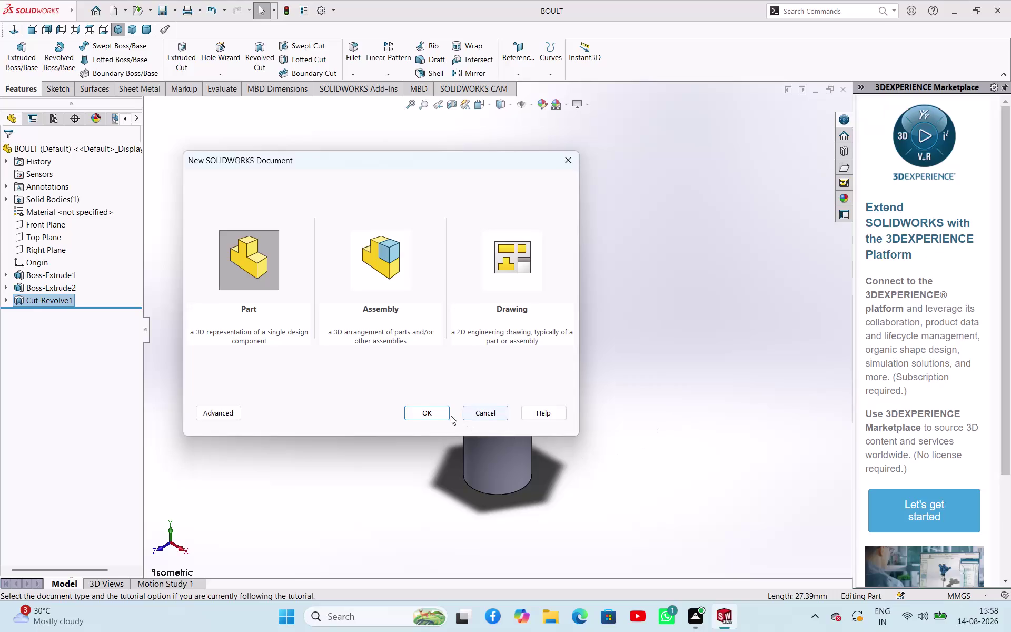
Create a new Part document and pick the Top Plane to sketch on.
click(446, 416)
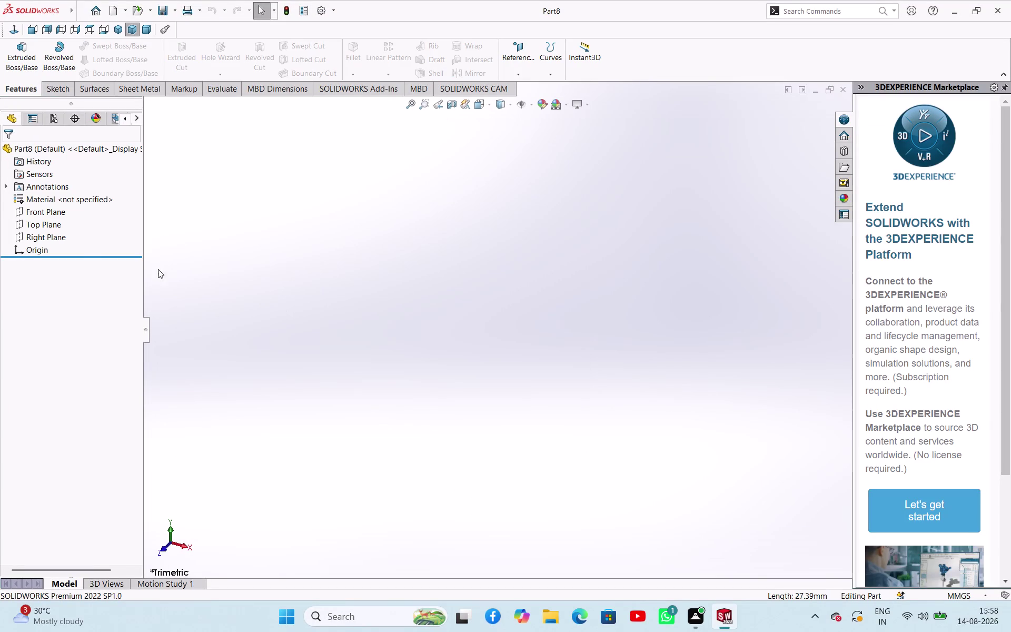
click(51, 227)
Sketch a six-sided polygon on the Top Plane centred on the origin.
click(62, 211)
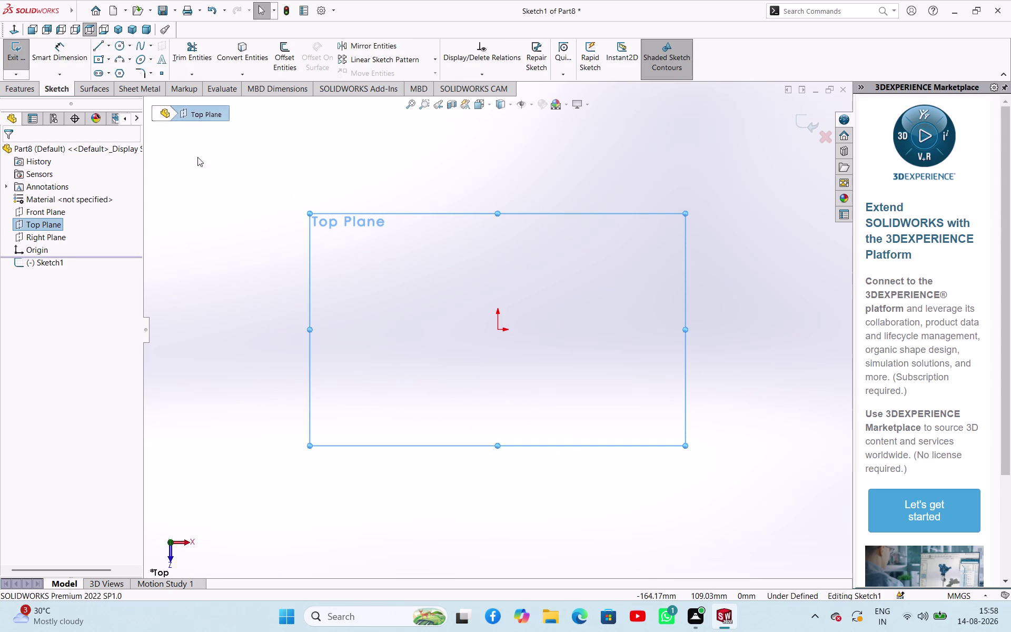
click(121, 74)
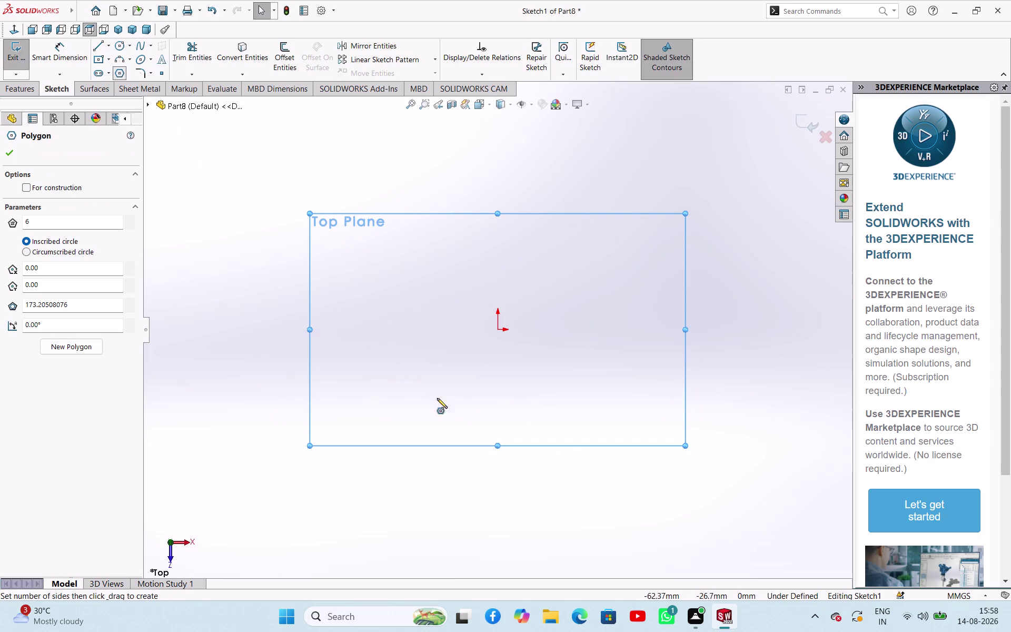
click(497, 331)
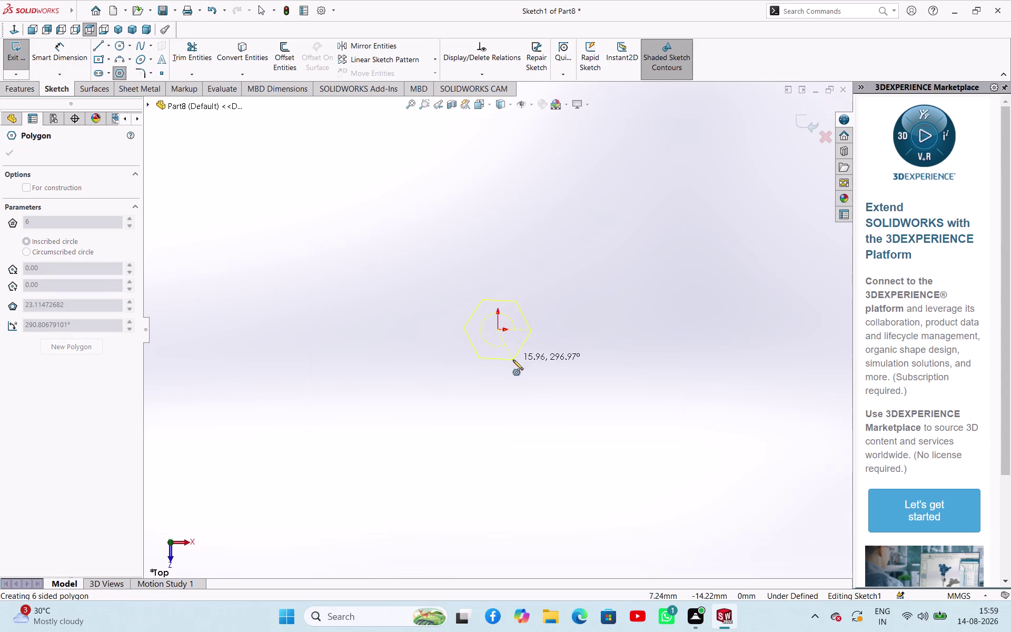
click(543, 328)
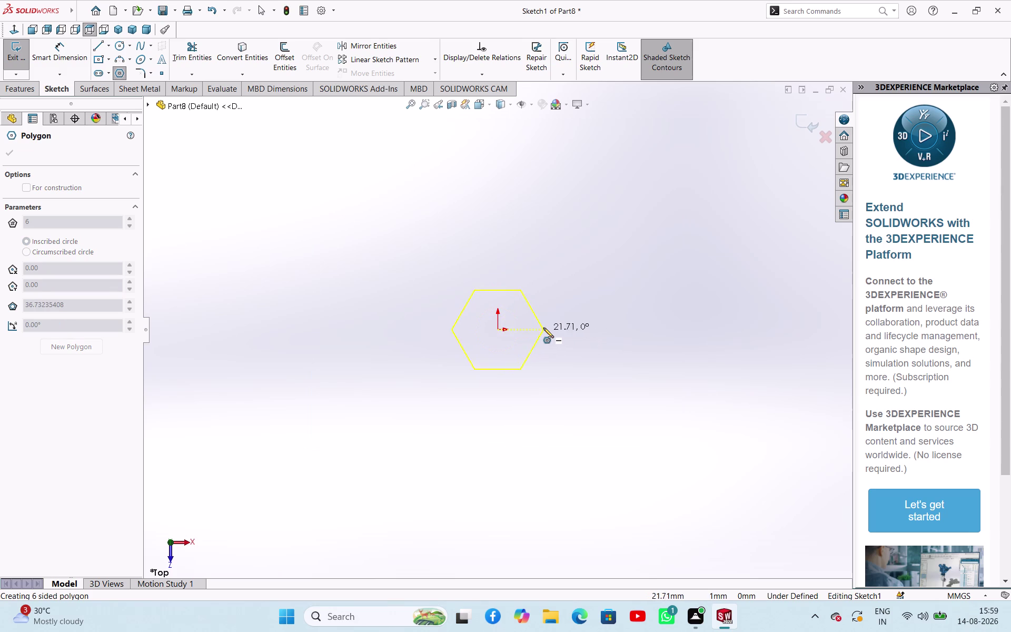
right_click(403, 347)
click(405, 353)
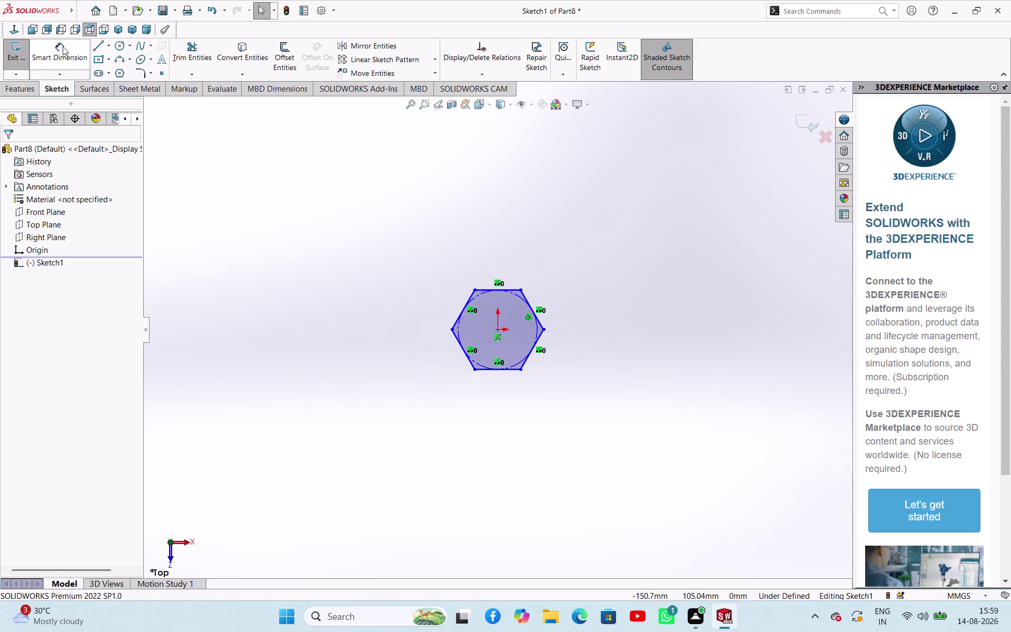
Dimension the hexagon 10 mm corner to corner and exit the sketch.
click(67, 53)
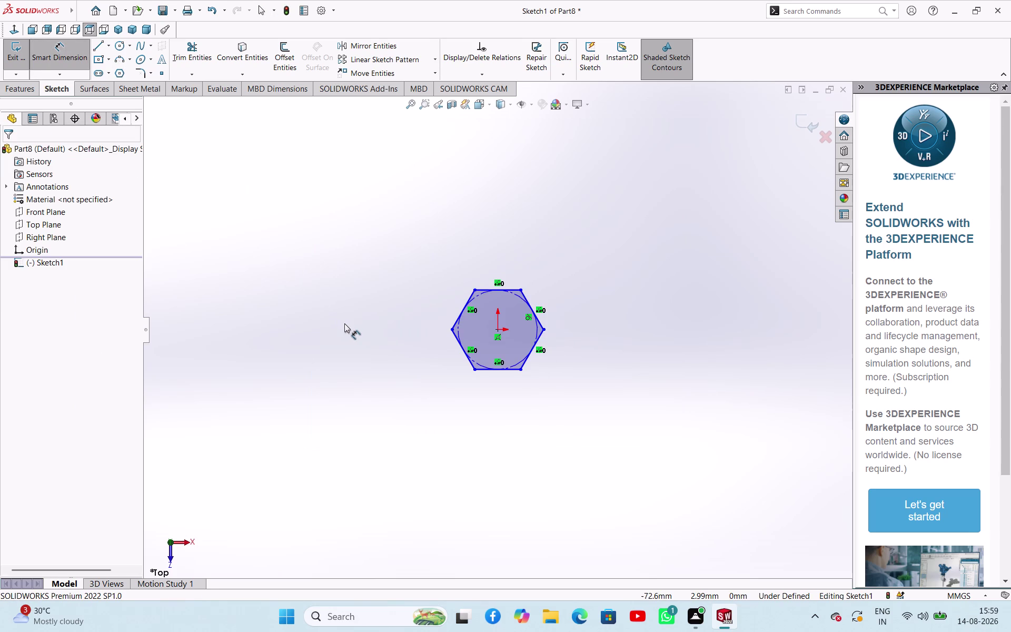
scroll(down, 3)
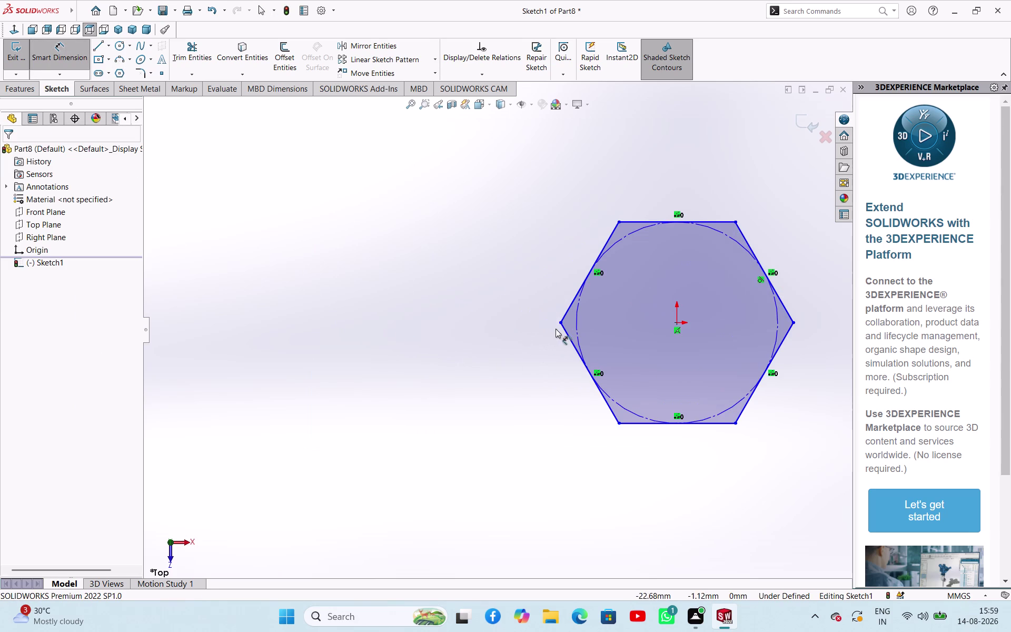
click(560, 325)
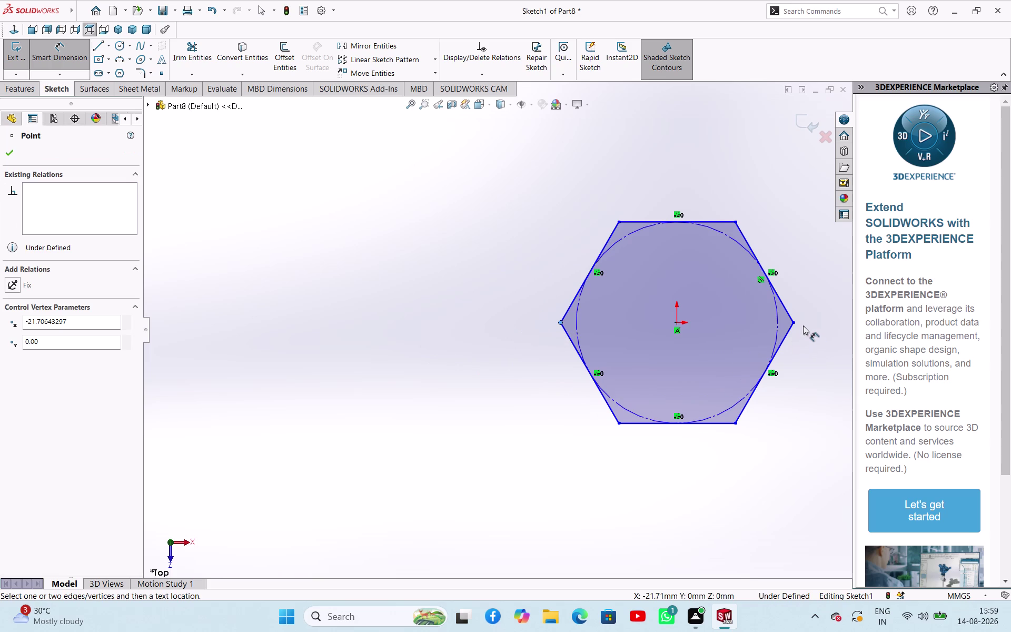
click(795, 322)
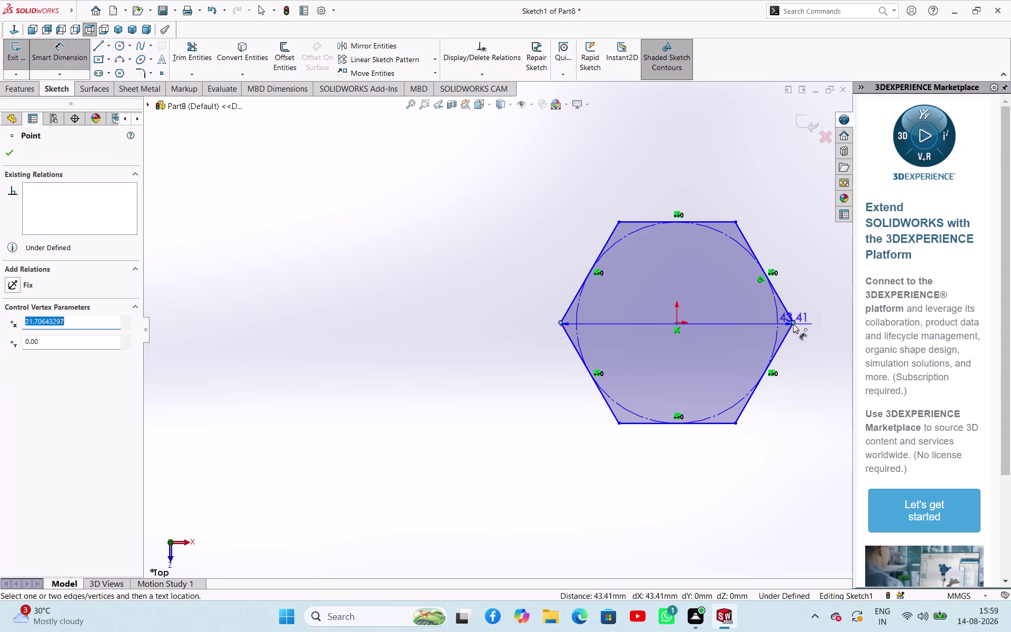
click(494, 215)
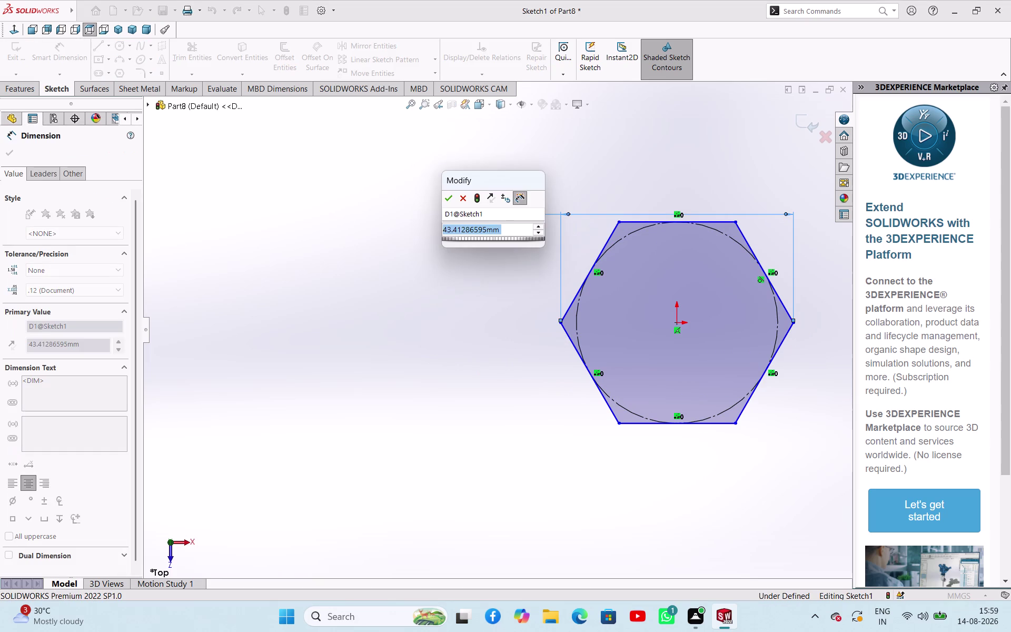
text(10)
key(Return)
scroll(up, 3)
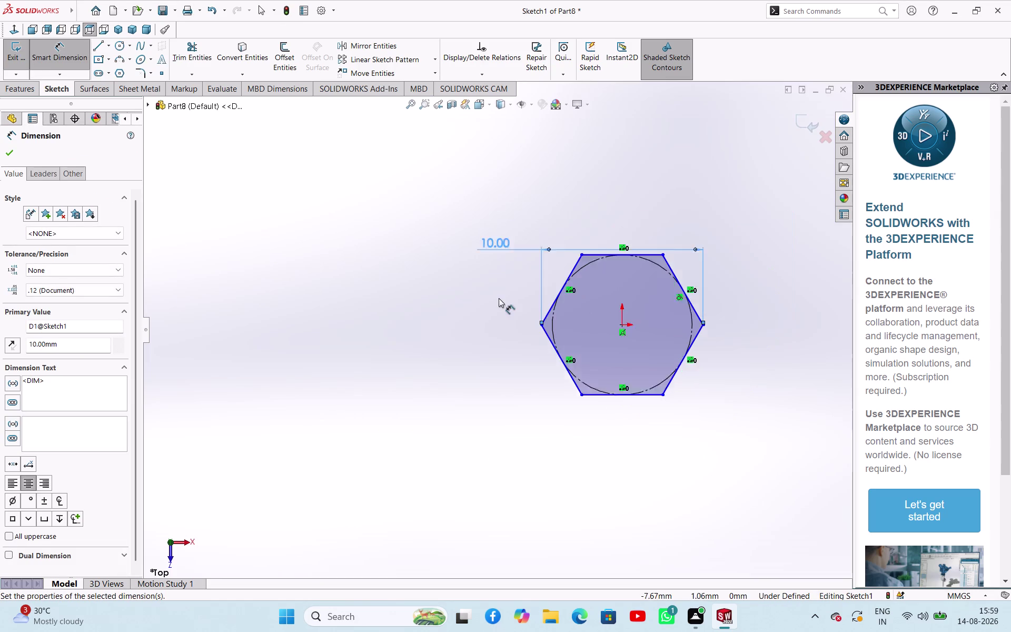
scroll(up, 3)
click(7, 148)
click(346, 251)
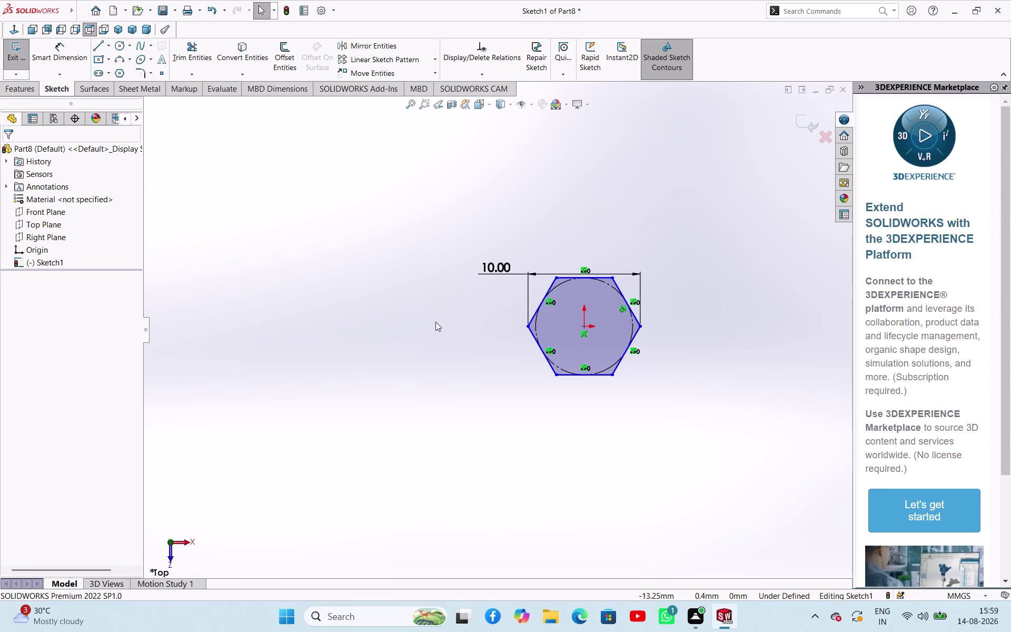
middle_drag(435, 321, 553, 251)
click(20, 53)
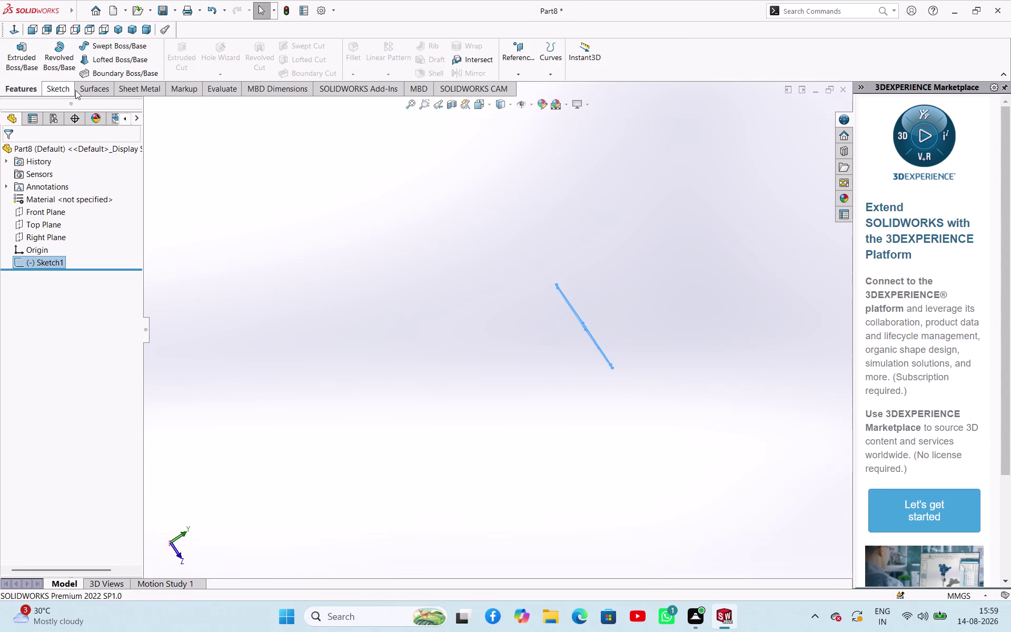
Extrude the hexagon 5 mm in the reversed direction and view it isometrically.
click(32, 53)
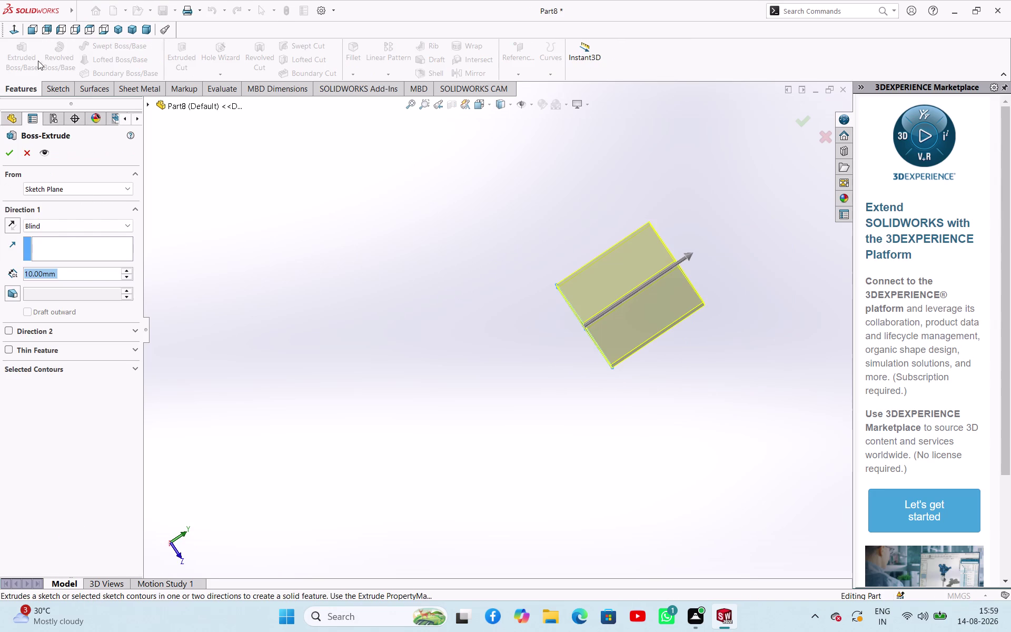
click(10, 227)
click(58, 273)
click(58, 273)
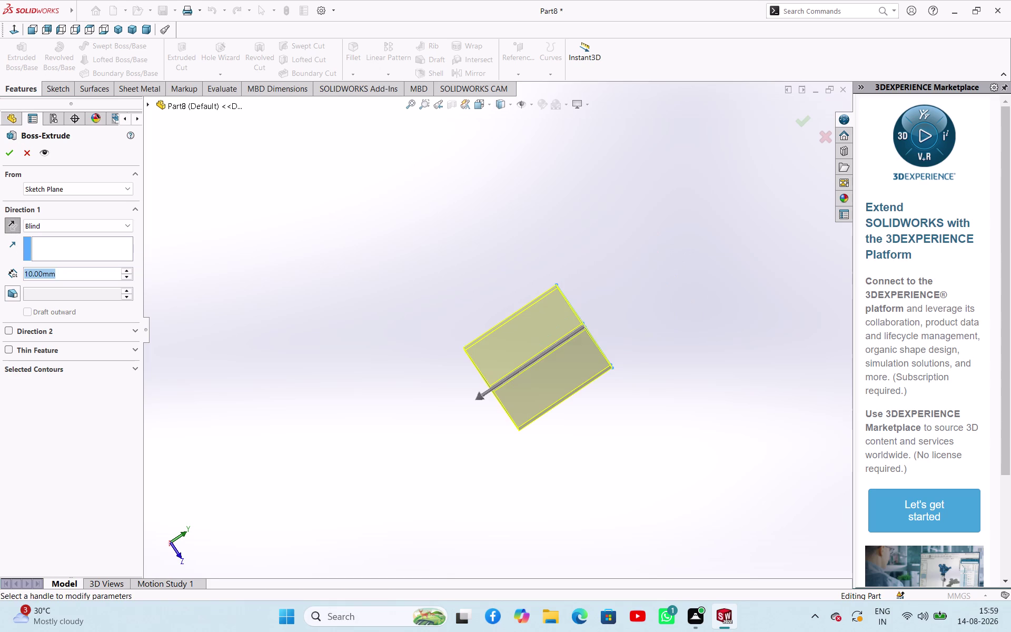
key(5)
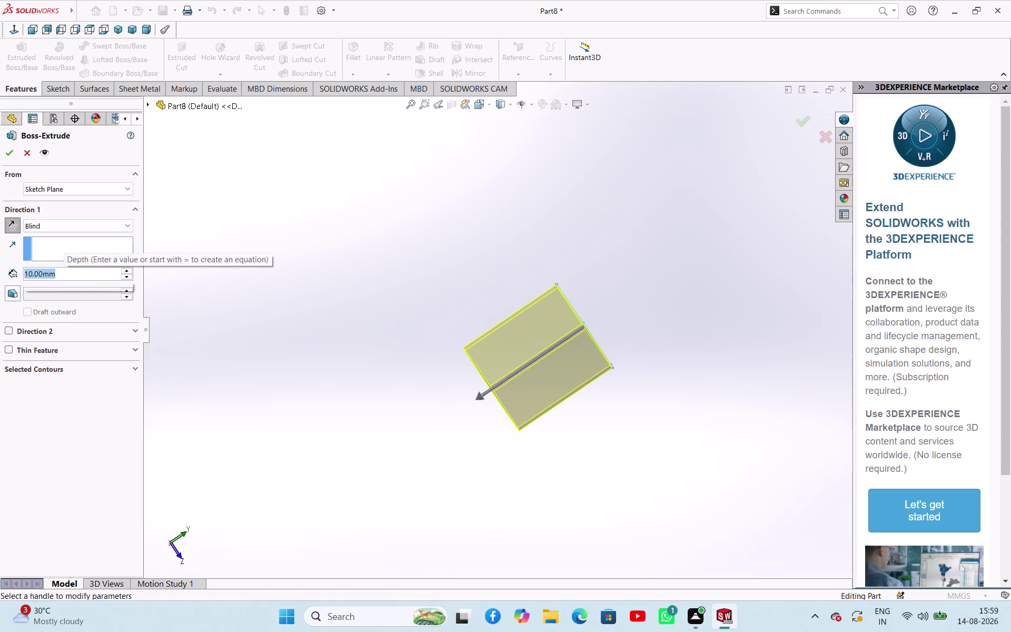
key(Return)
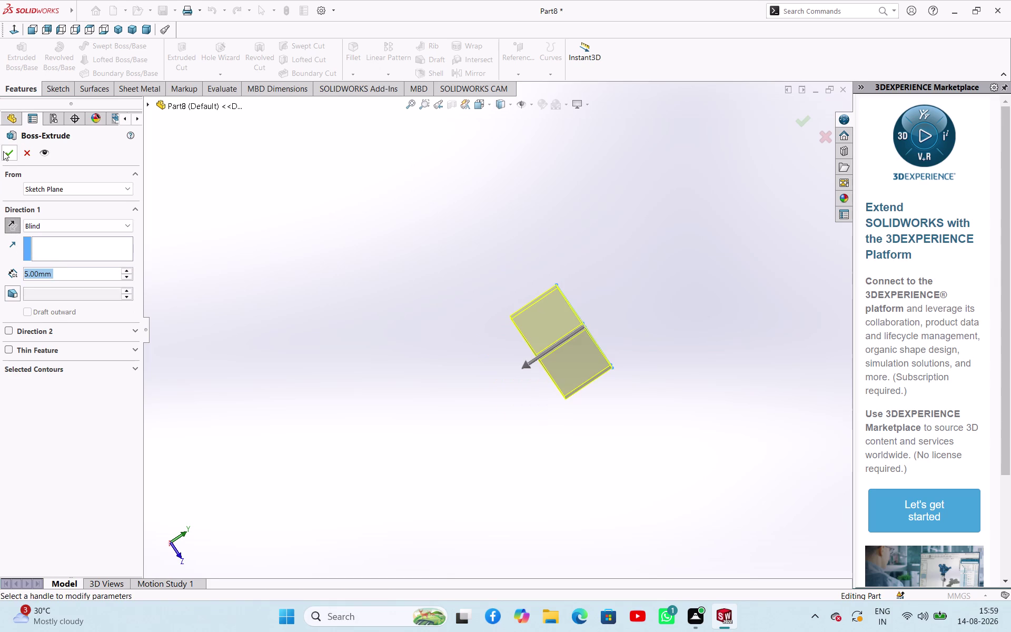
click(3, 151)
click(371, 297)
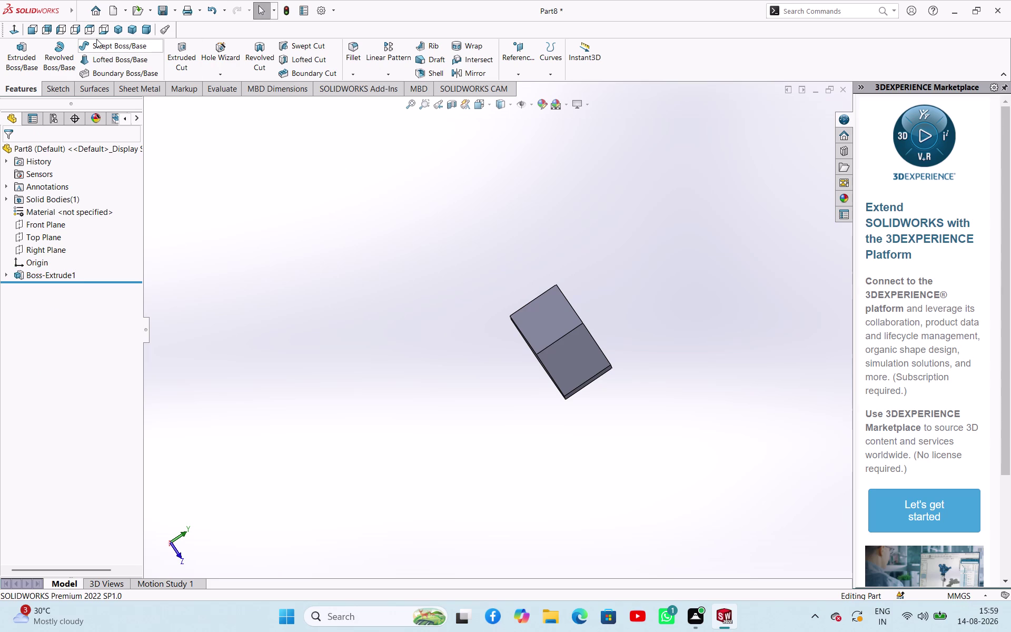
click(119, 31)
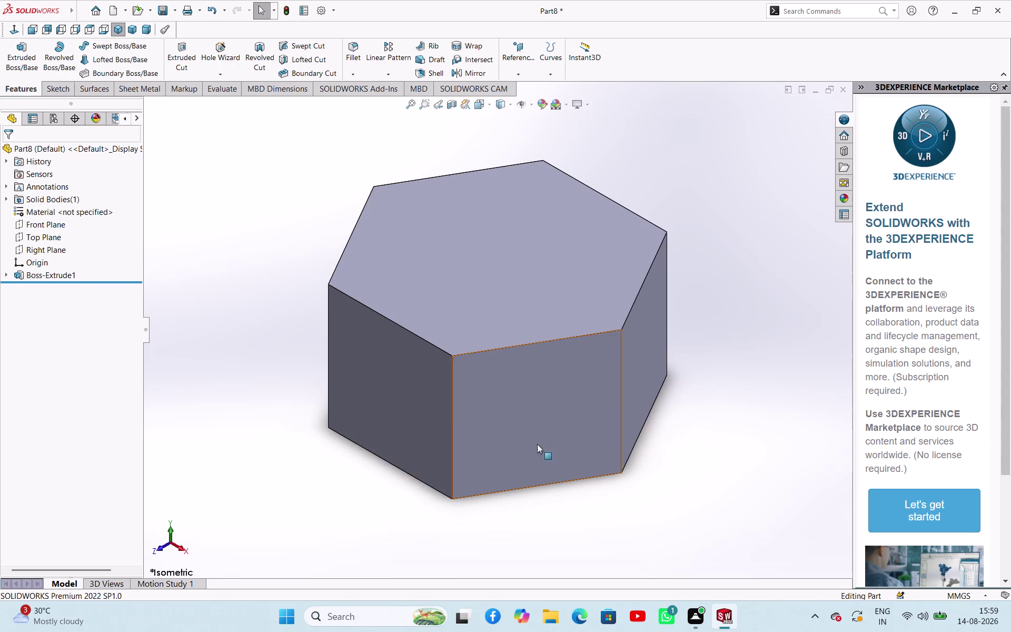
scroll(down, 3)
scroll(up, 3)
Sketch a circle centred on the origin on the block's bottom face.
middle_drag(650, 485, 656, 361)
click(530, 328)
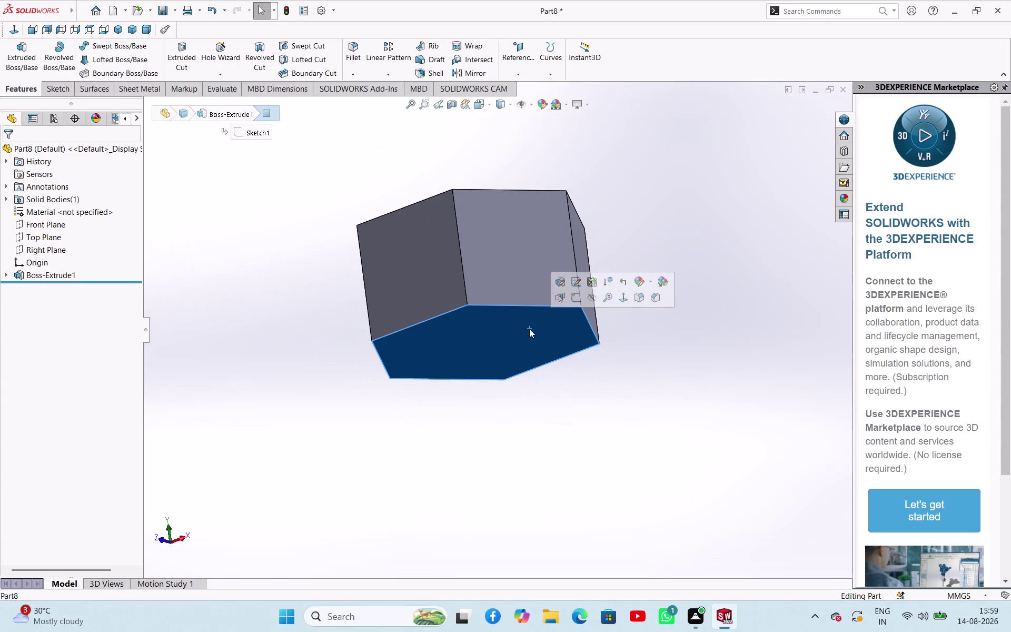
click(573, 298)
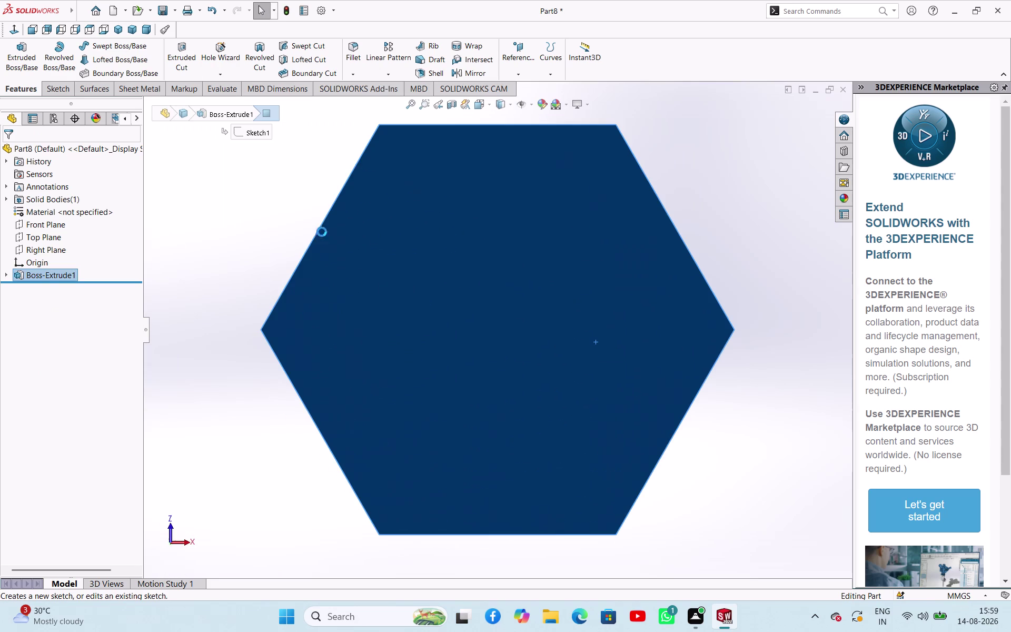
click(192, 246)
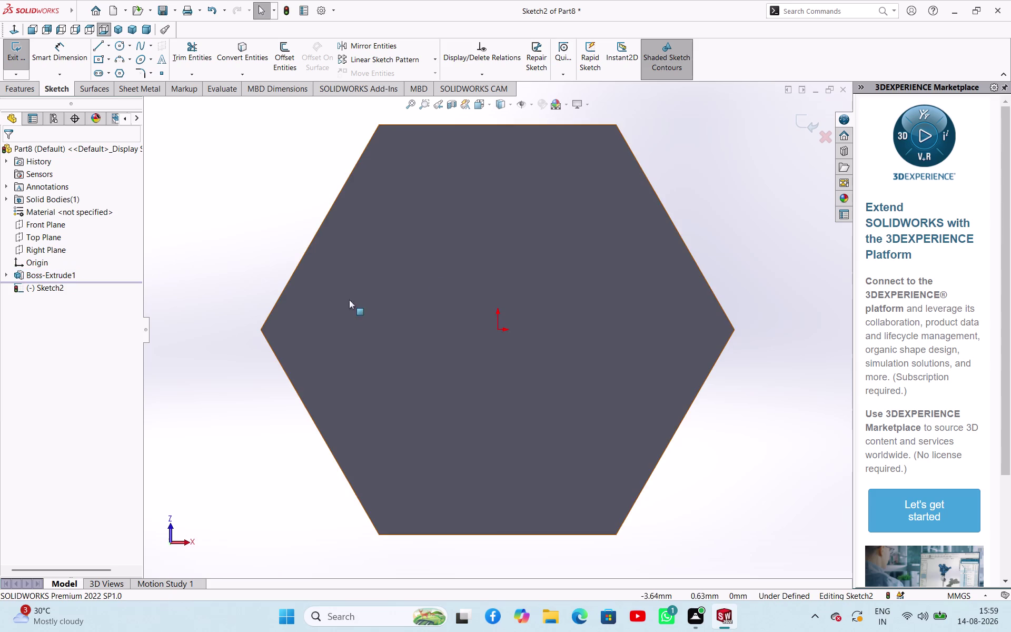
click(123, 48)
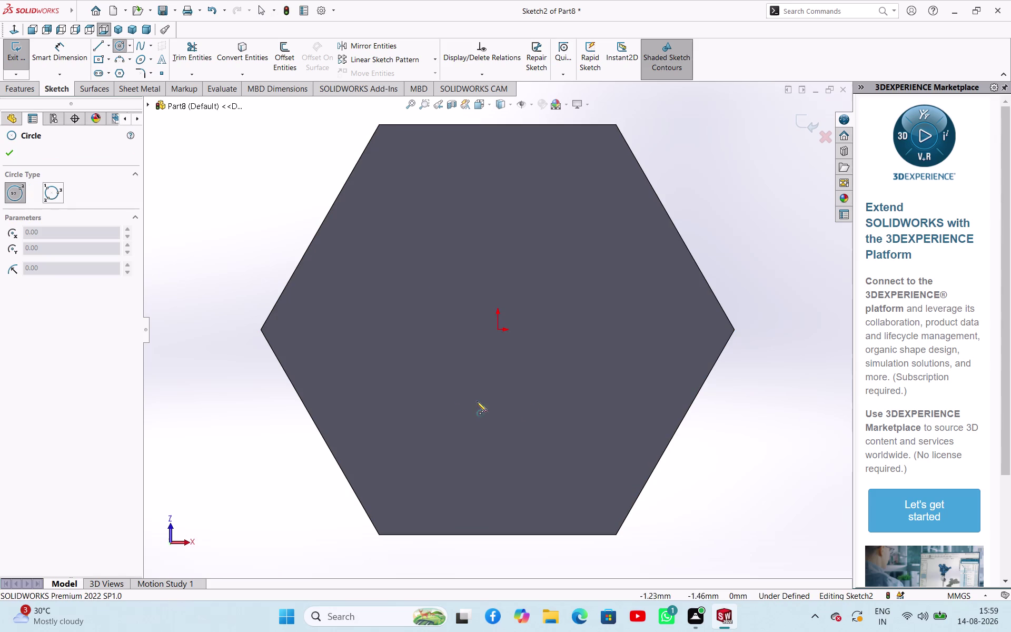
click(498, 328)
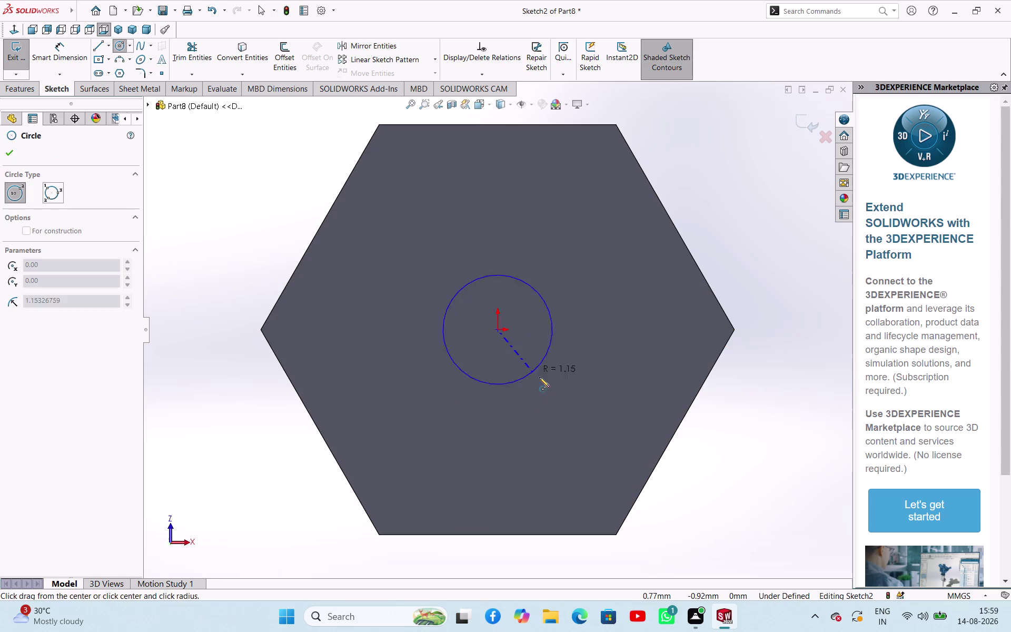
click(586, 404)
right_click(262, 205)
click(272, 215)
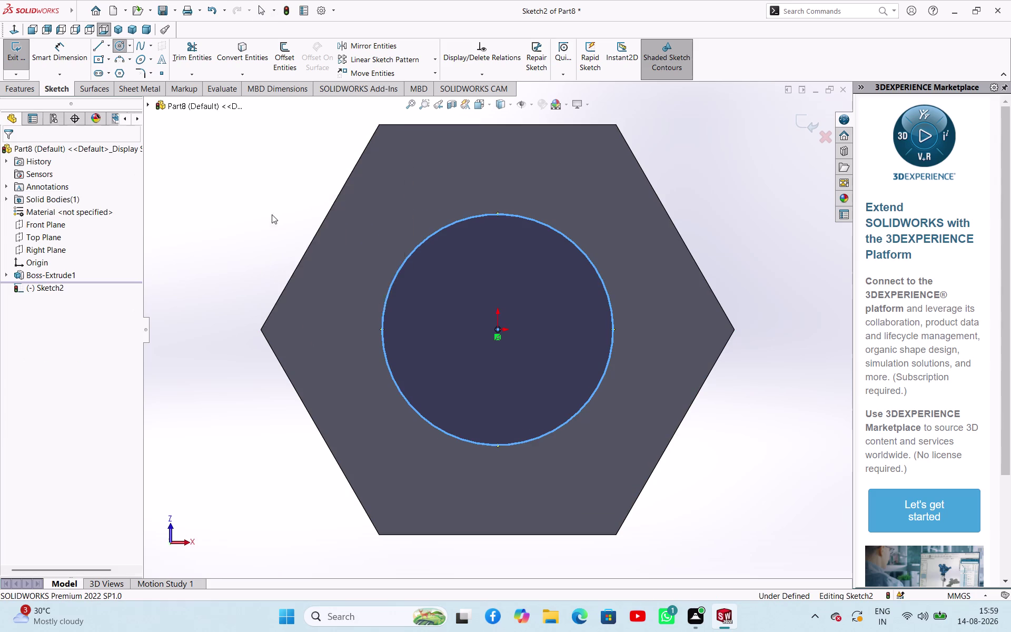
Dimension the circle to 4 mm diameter and exit the sketch.
right_drag(275, 206, 298, 157)
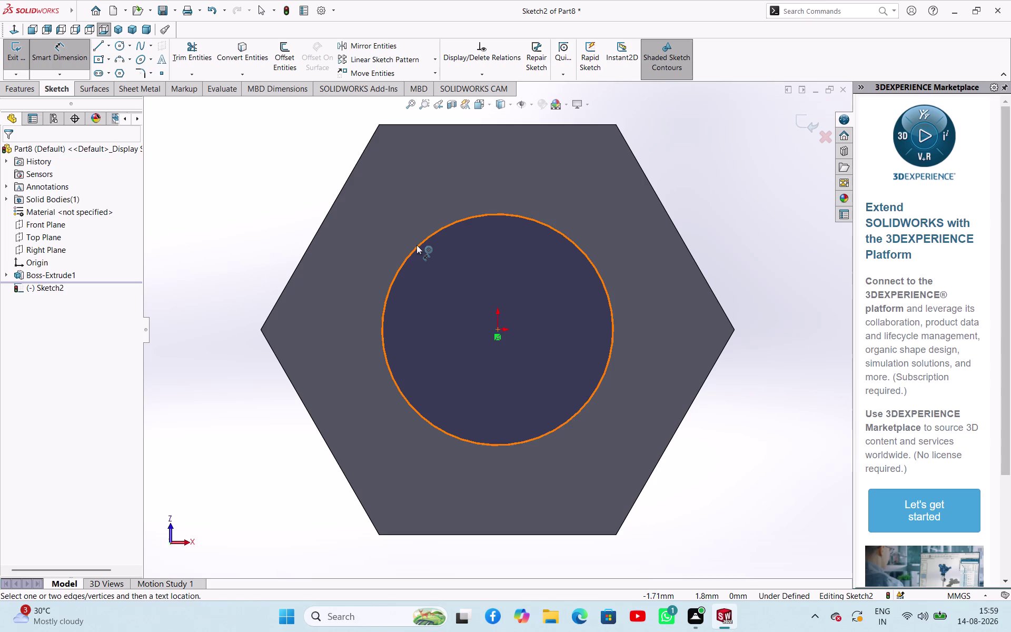
click(417, 245)
click(256, 184)
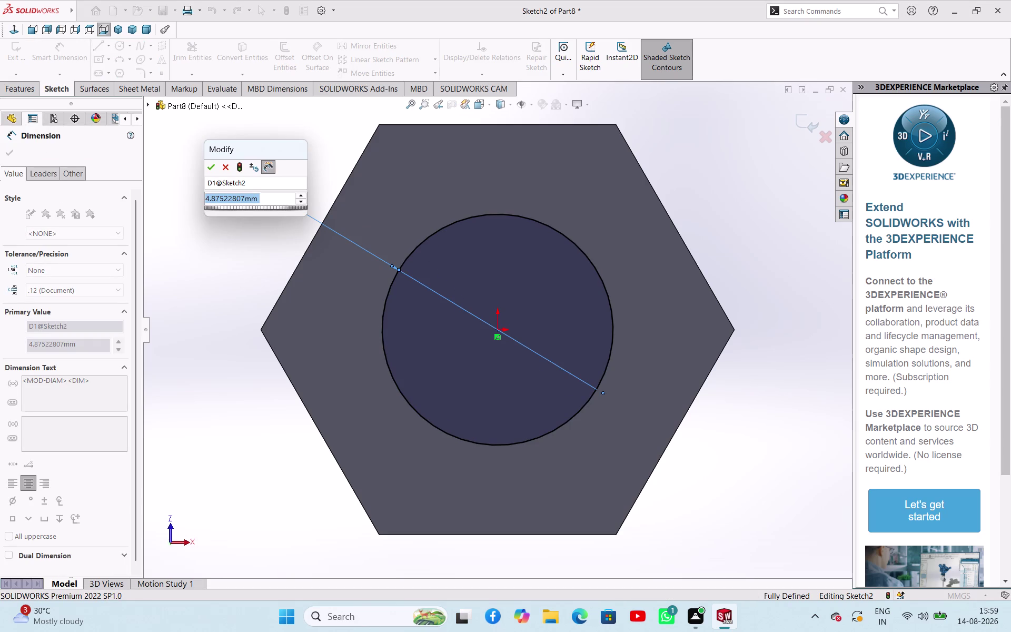
key(4)
key(Return)
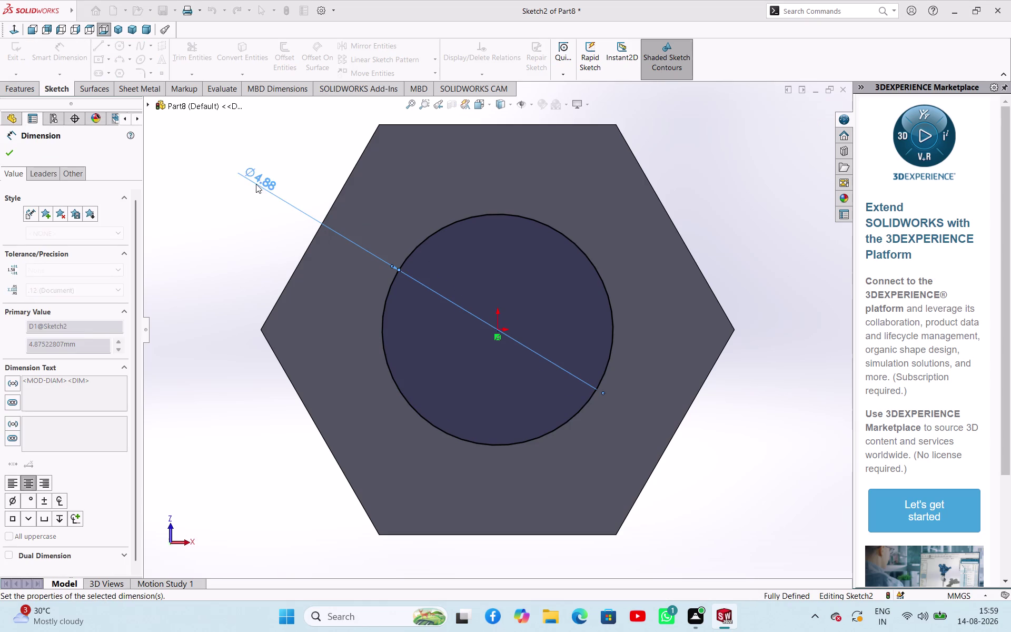
right_click(256, 230)
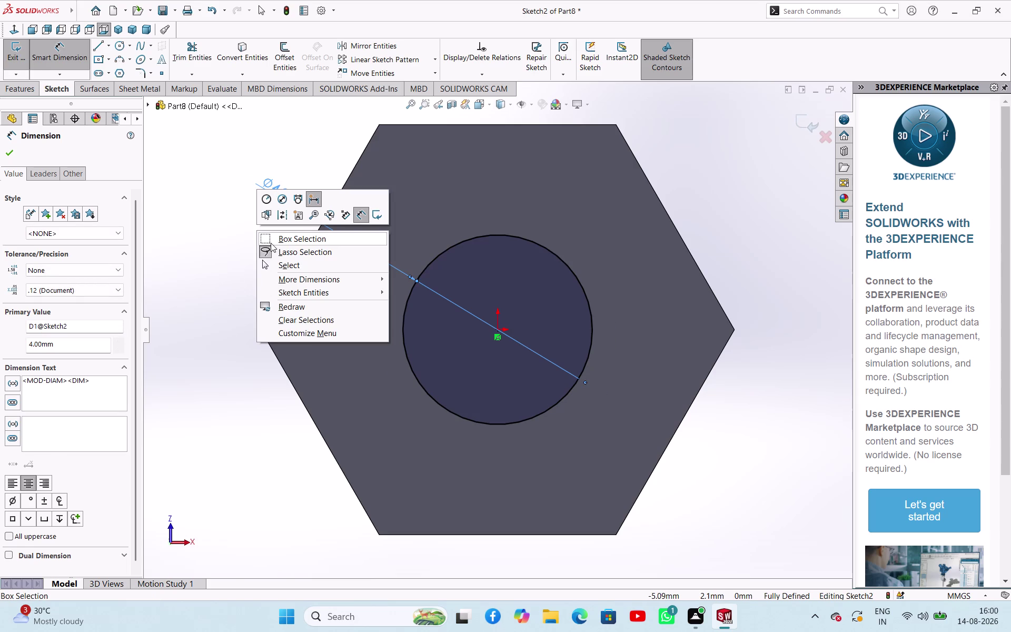
click(277, 264)
click(240, 241)
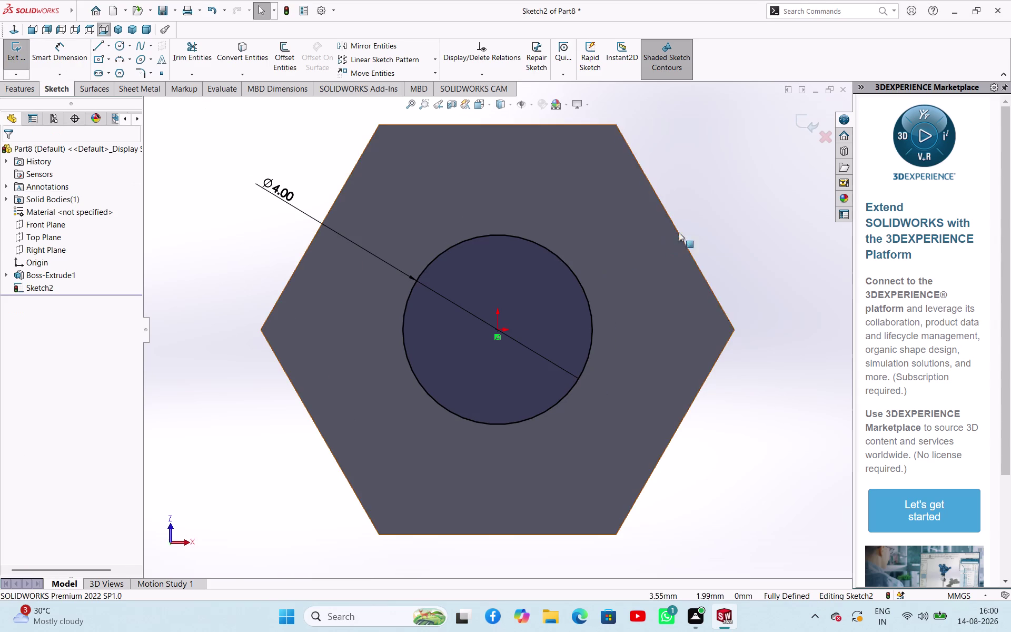
middle_drag(734, 232, 654, 265)
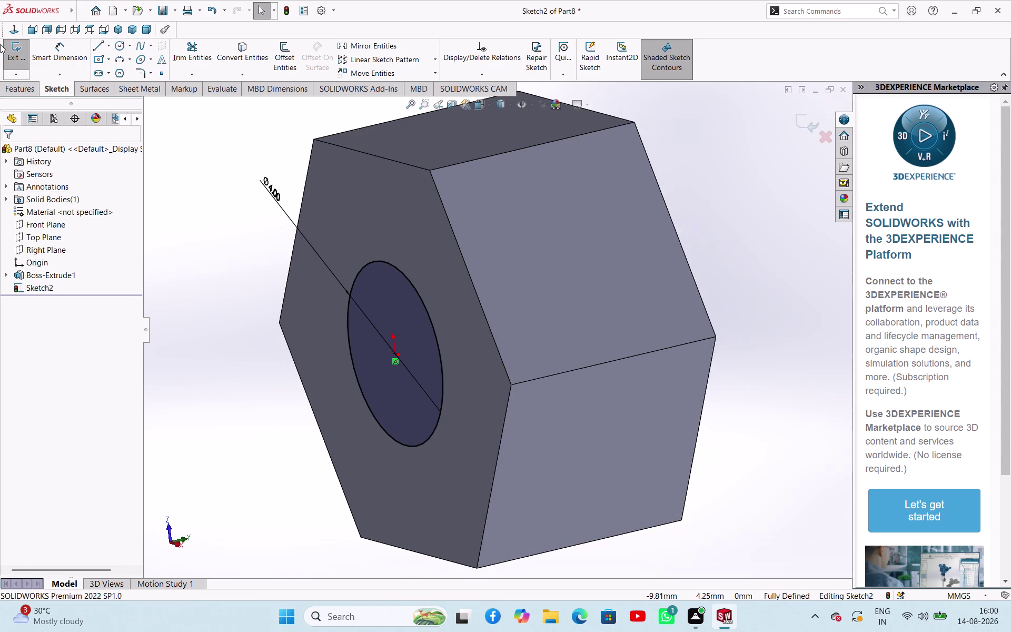
click(16, 50)
Extrude-cut the 4 mm circle through the hexagonal block as a hole.
click(192, 66)
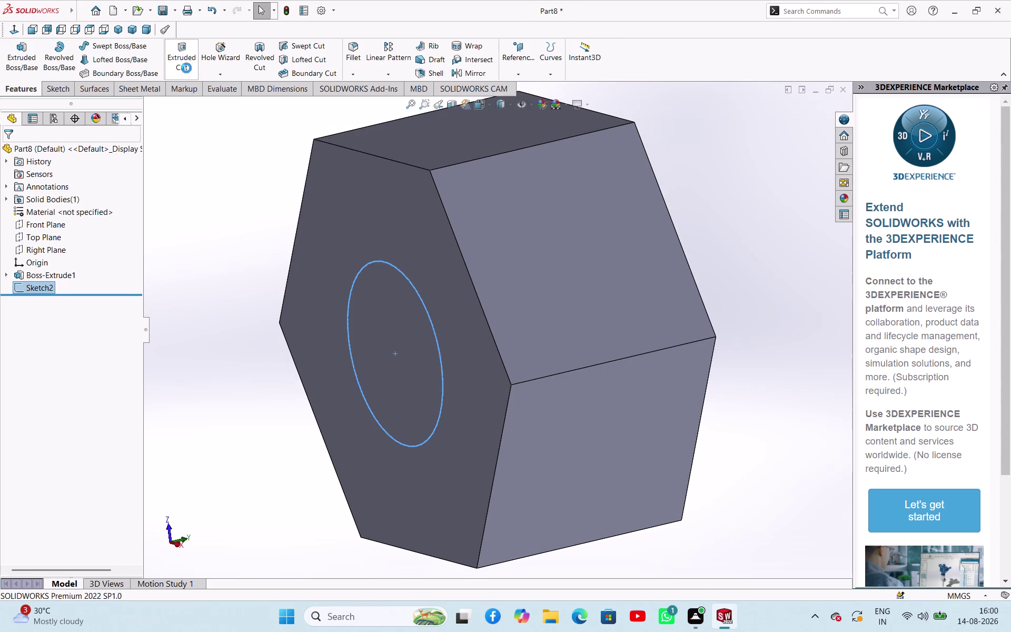
middle_drag(605, 269, 566, 263)
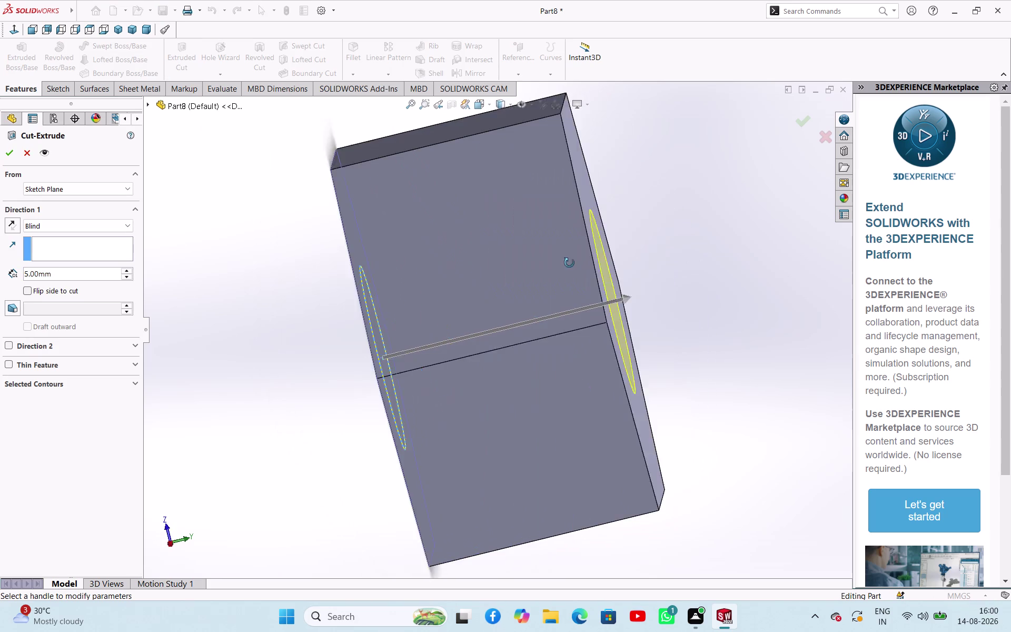
middle_drag(565, 263, 579, 266)
click(15, 152)
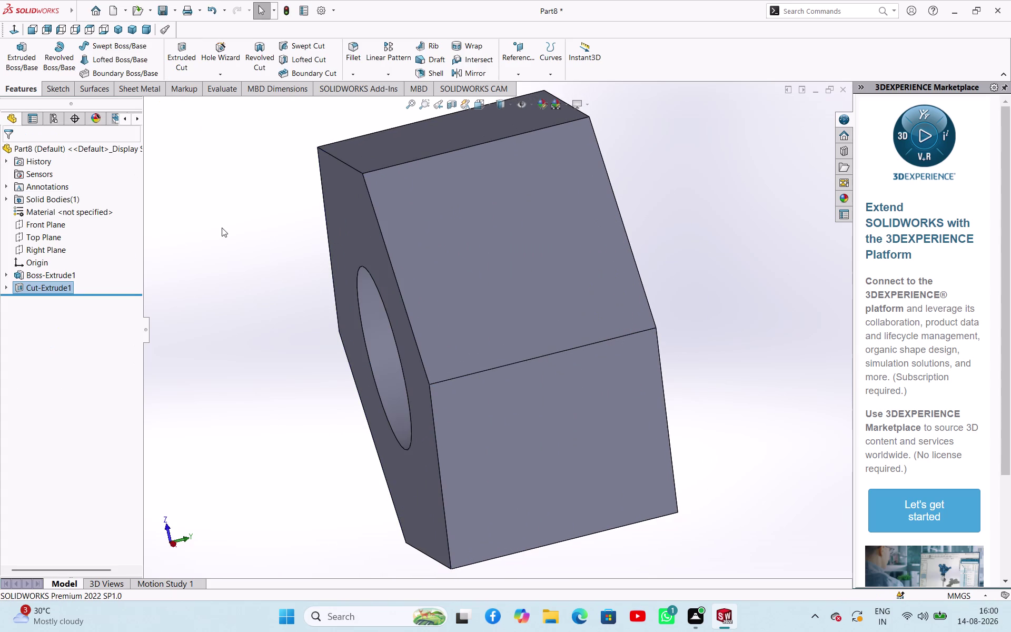
Start a new sketch on the Front Plane.
click(221, 228)
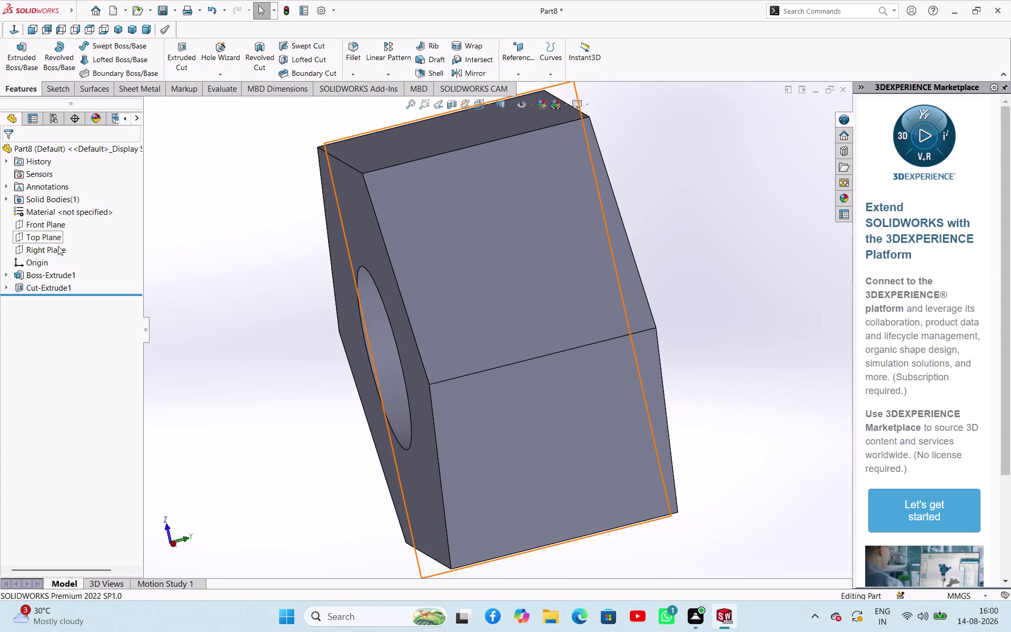
click(54, 226)
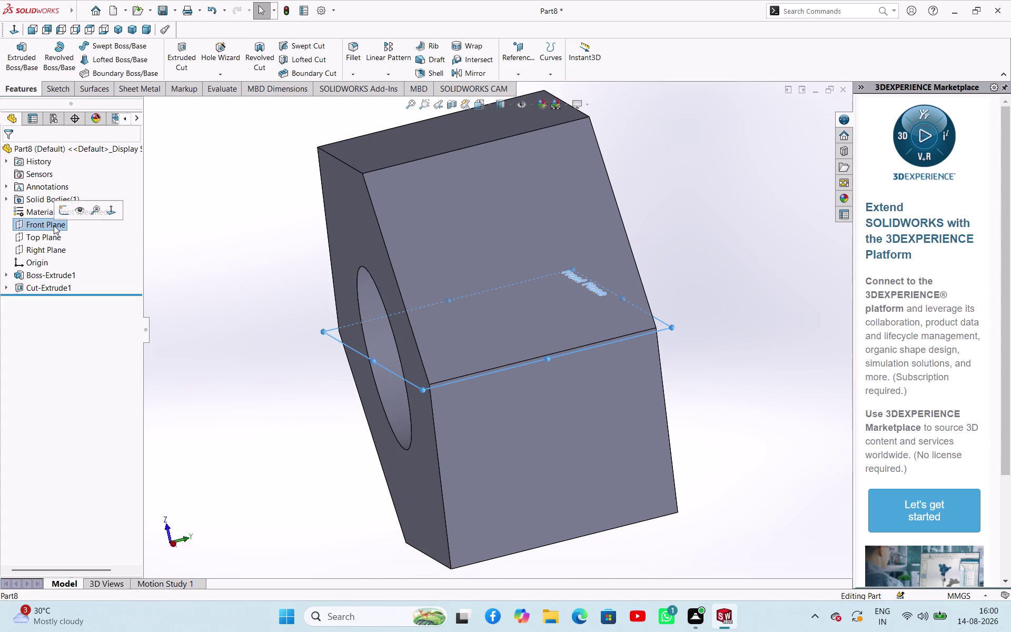
click(64, 211)
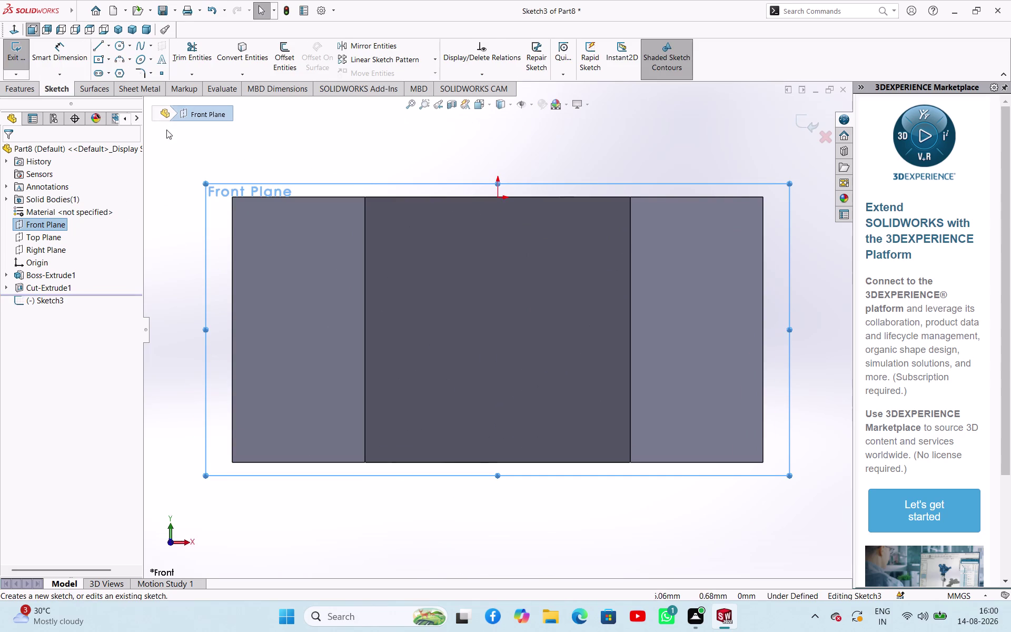
Draw a small triangle with lines at the block's top-left corner.
click(98, 46)
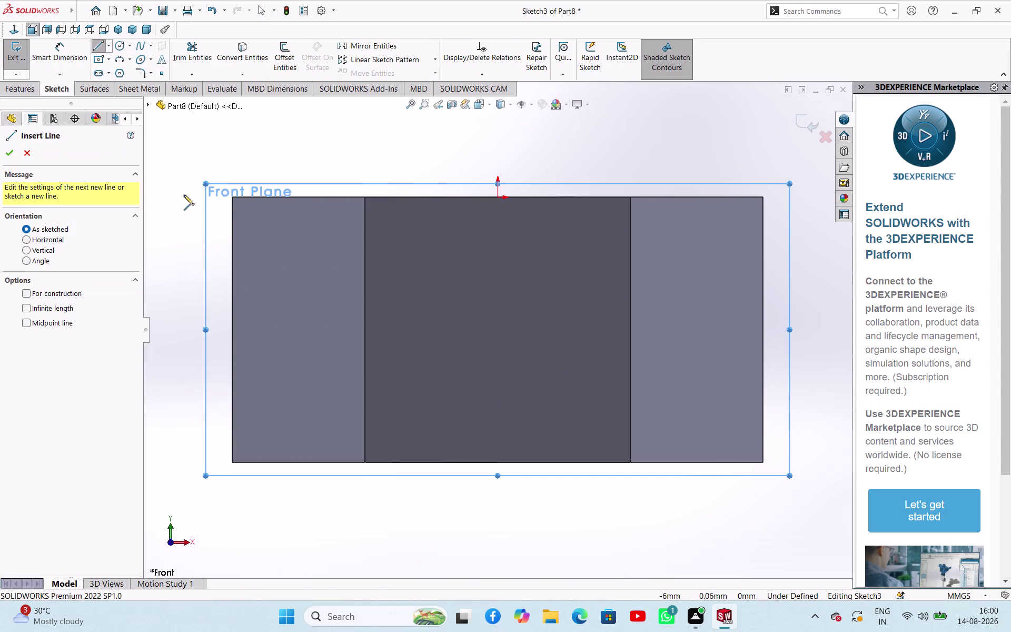
click(232, 197)
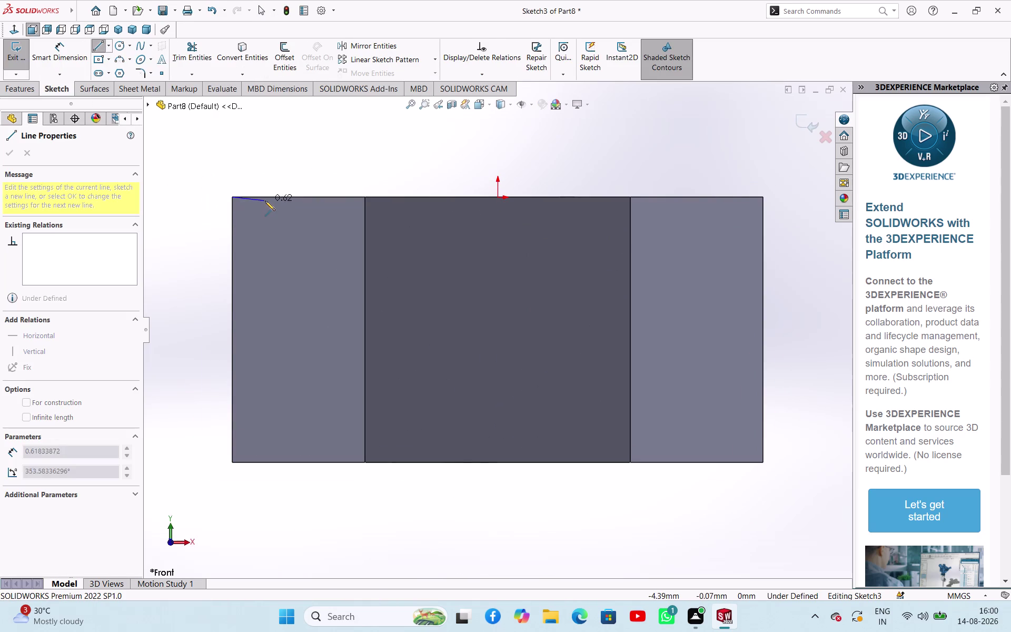
click(270, 197)
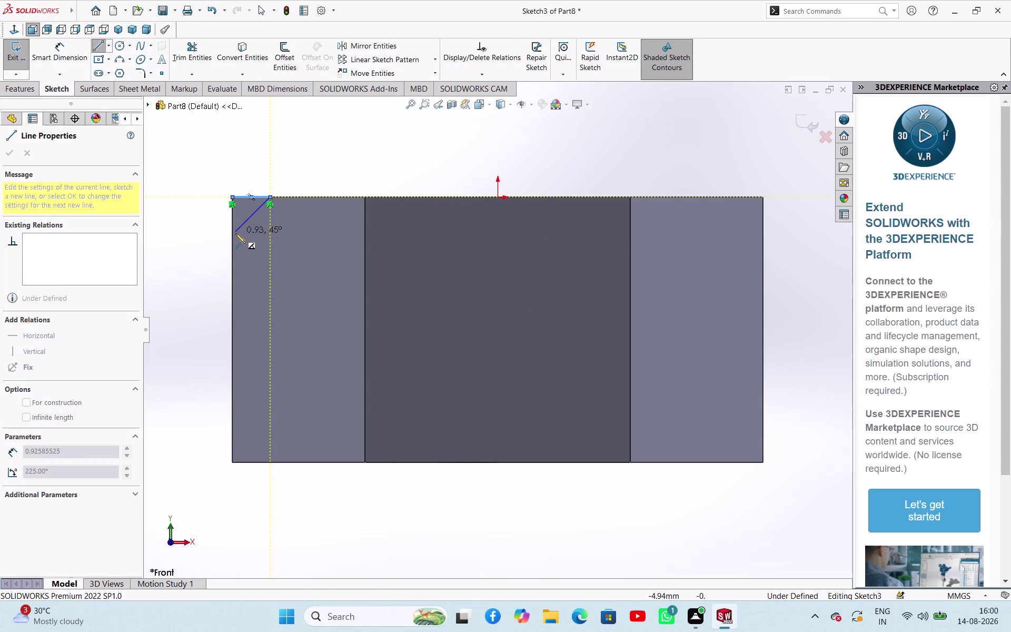
click(235, 233)
click(235, 199)
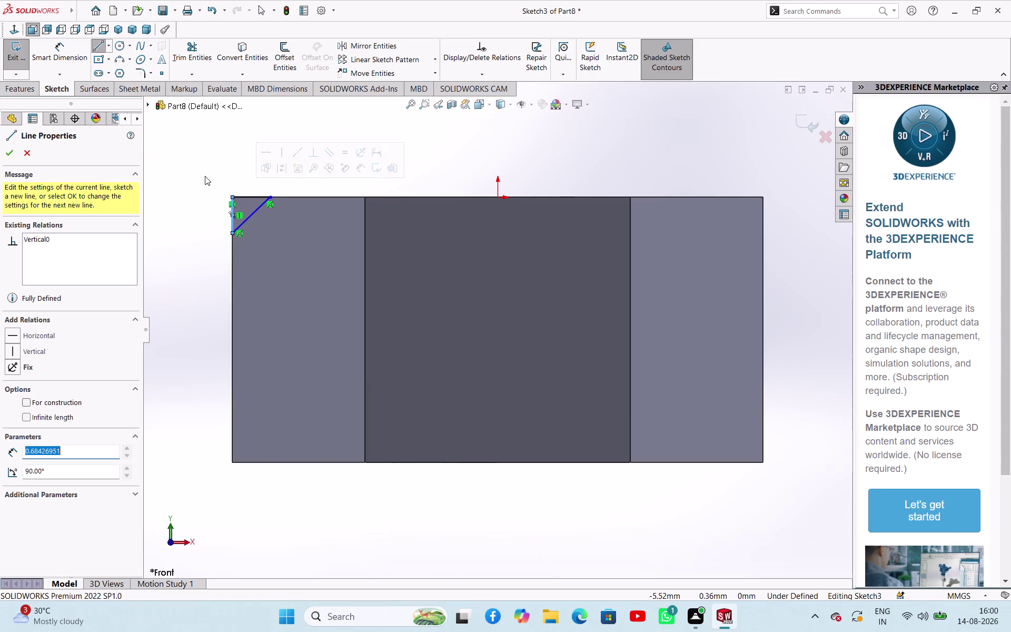
right_click(205, 175)
click(216, 179)
Dimension the triangle's top and vertical legs to 1 each.
scroll(down, 3)
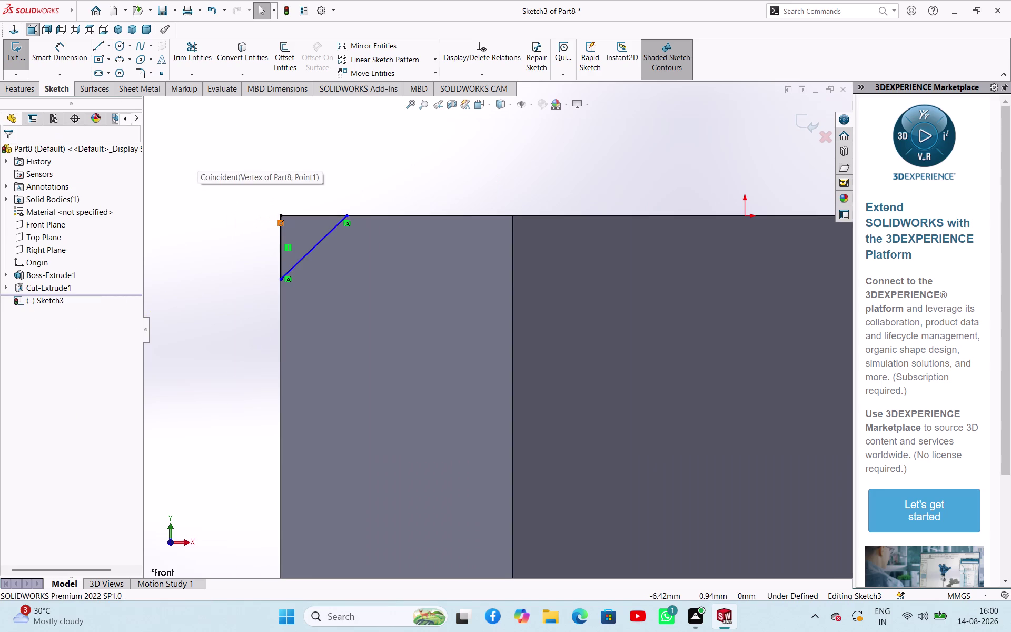
click(67, 62)
click(309, 216)
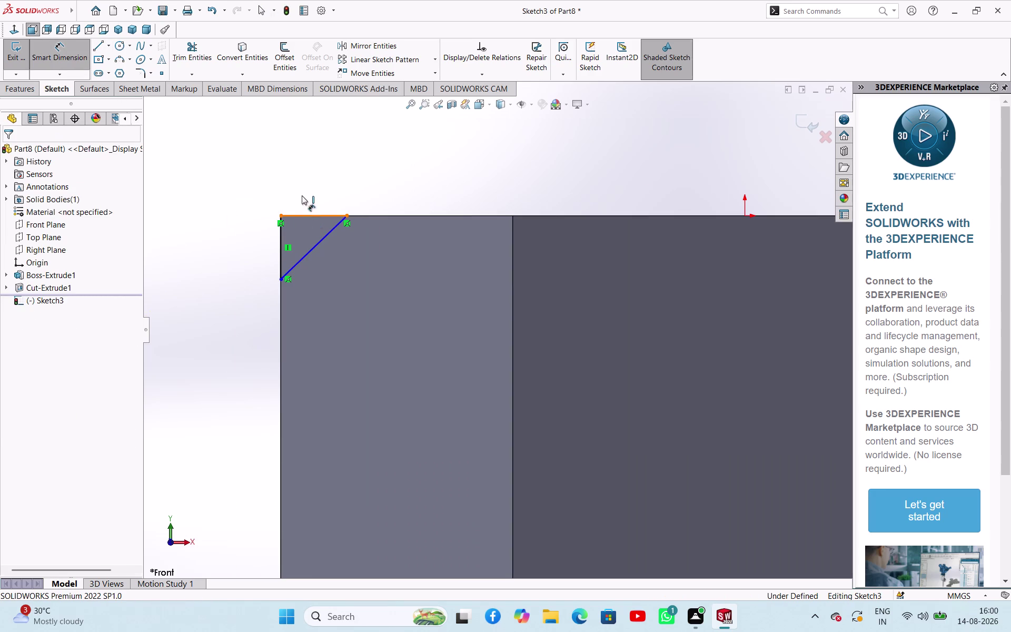
click(301, 184)
key(1)
key(Return)
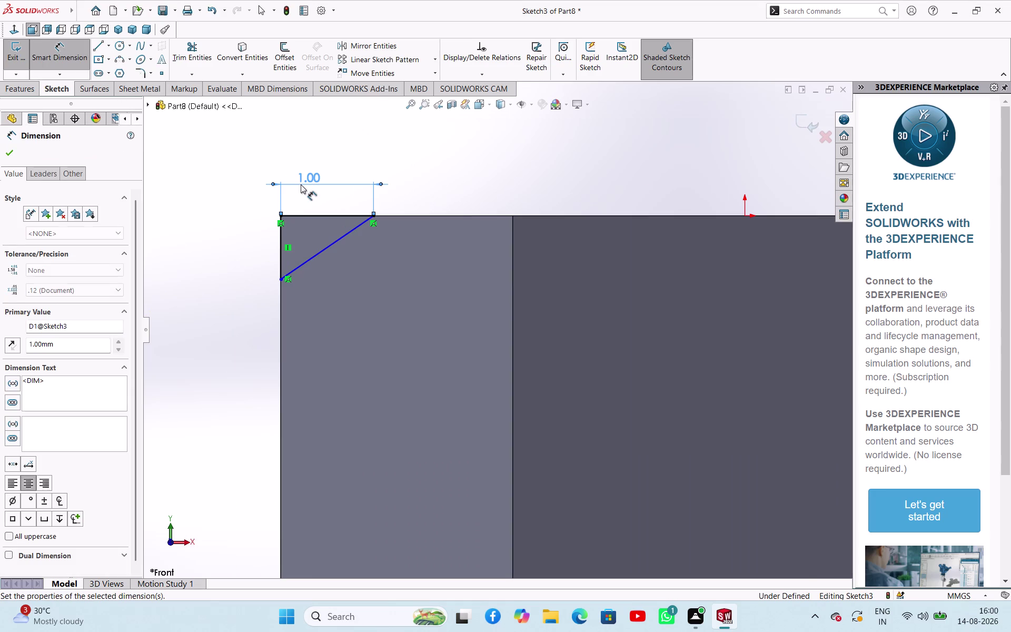
click(283, 236)
click(253, 239)
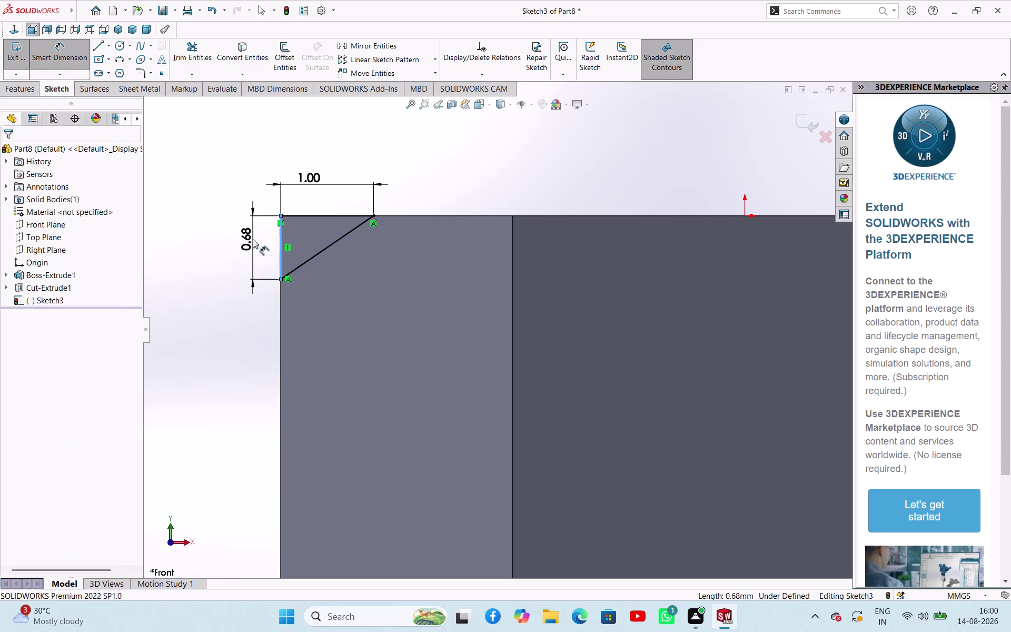
key(1)
key(Return)
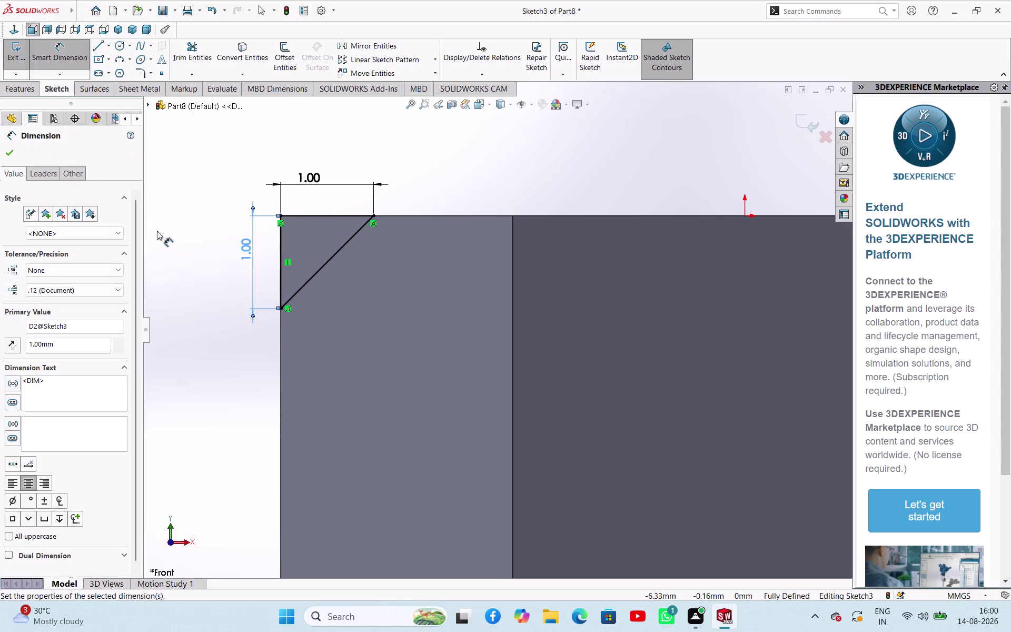
right_click(157, 230)
click(176, 263)
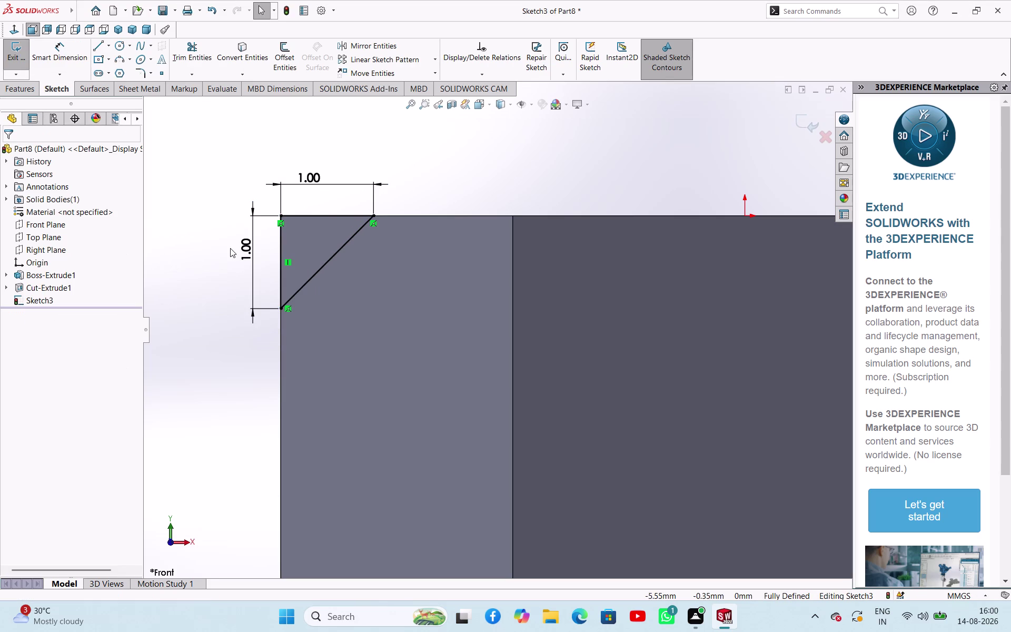
click(230, 248)
Add a symmetric vertical centreline through the origin and exit the sketch.
scroll(up, 3)
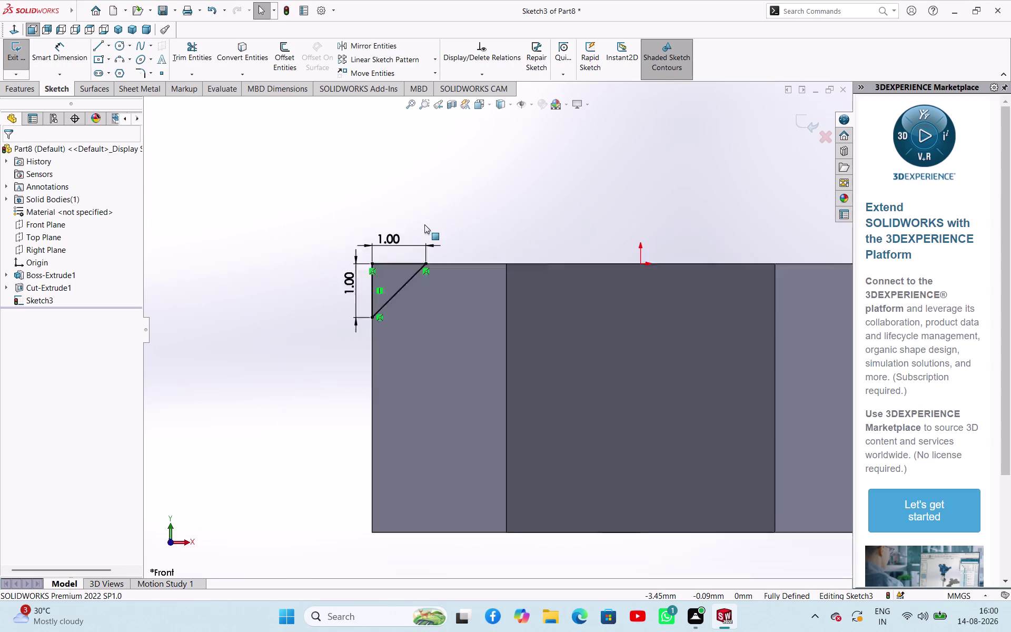
click(108, 45)
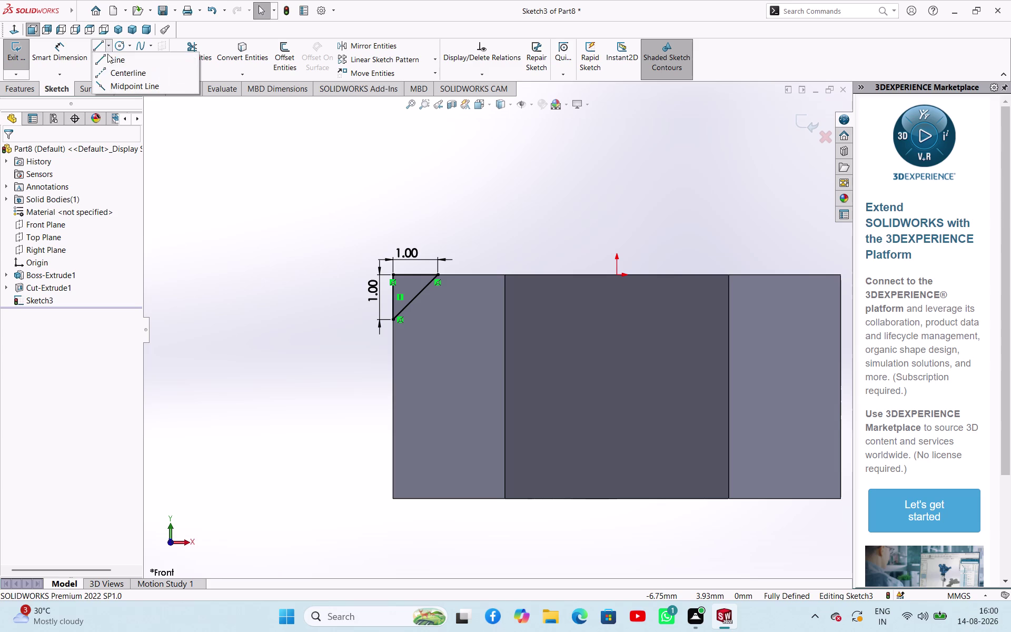
click(108, 73)
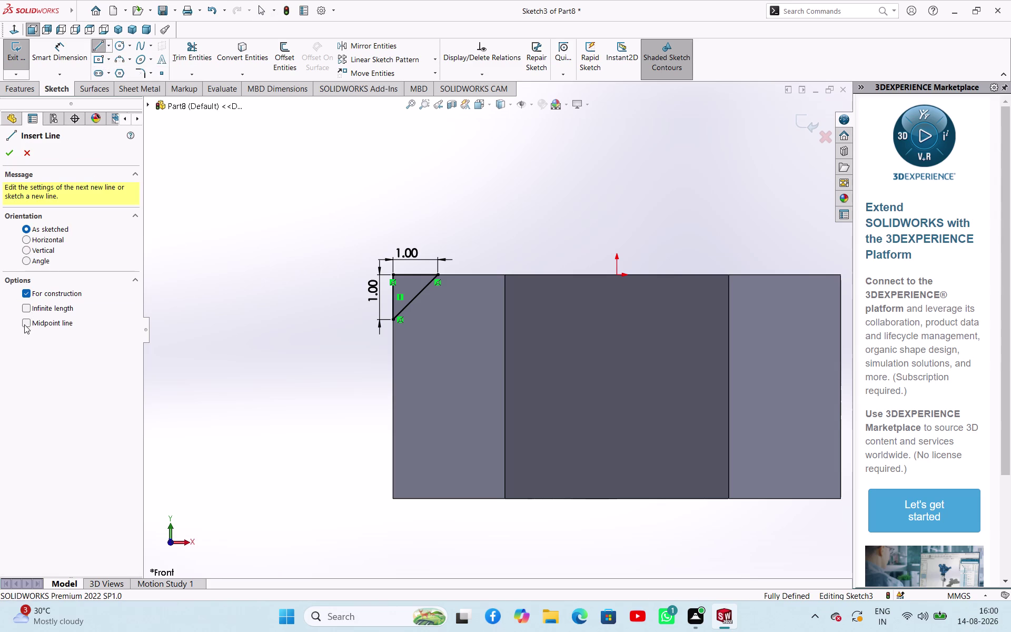
click(24, 324)
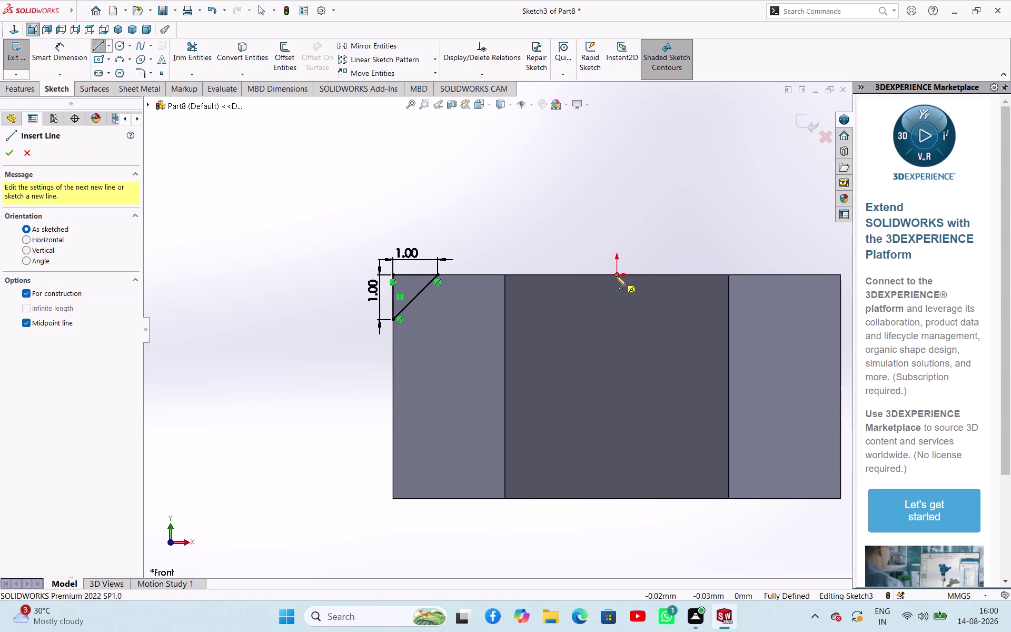
click(617, 276)
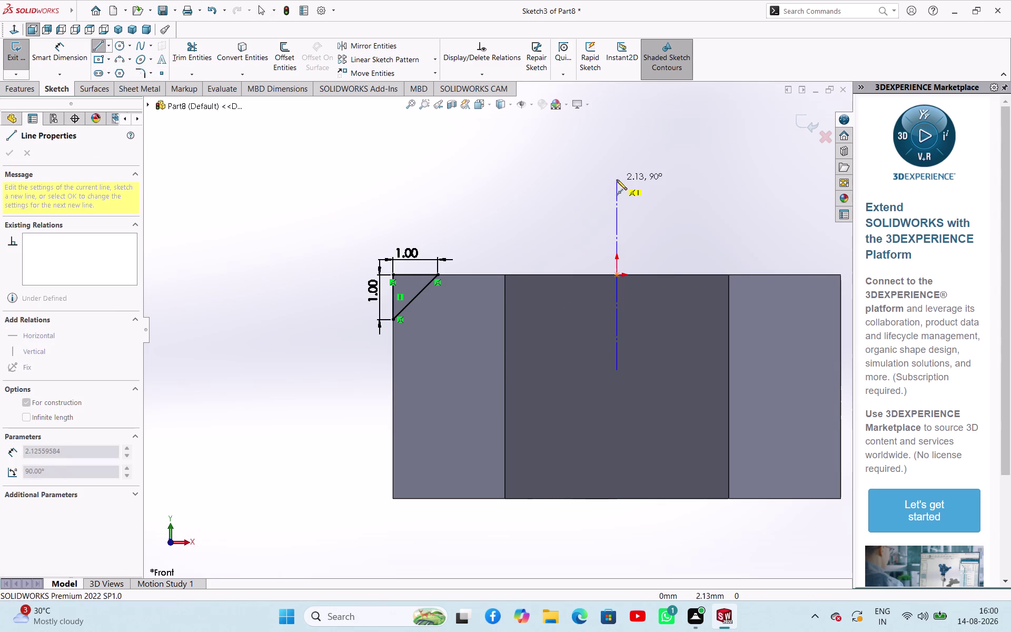
click(617, 180)
right_click(521, 192)
click(526, 202)
click(160, 223)
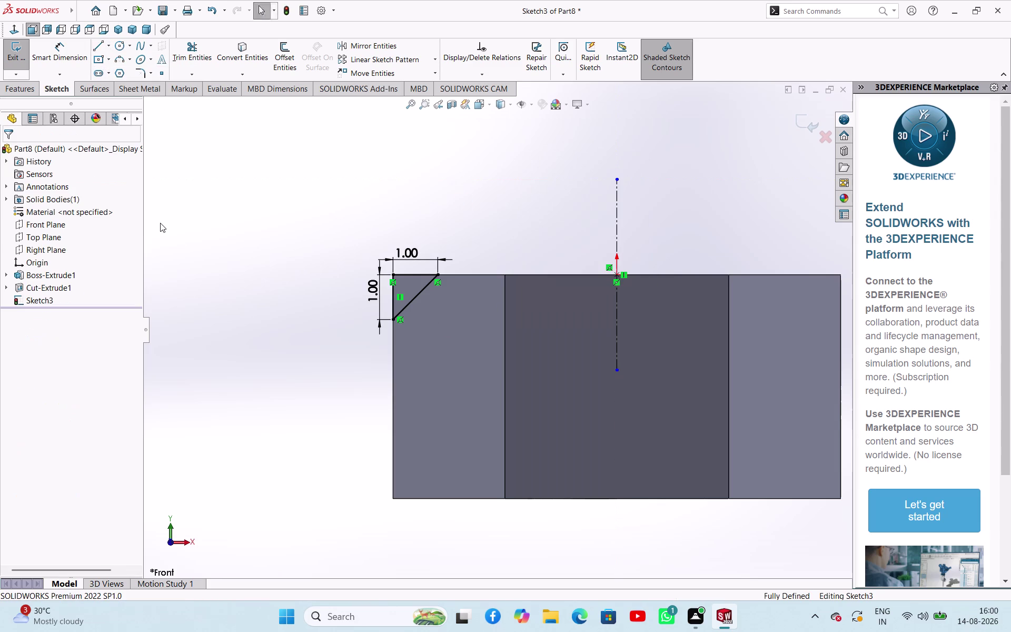
click(5, 53)
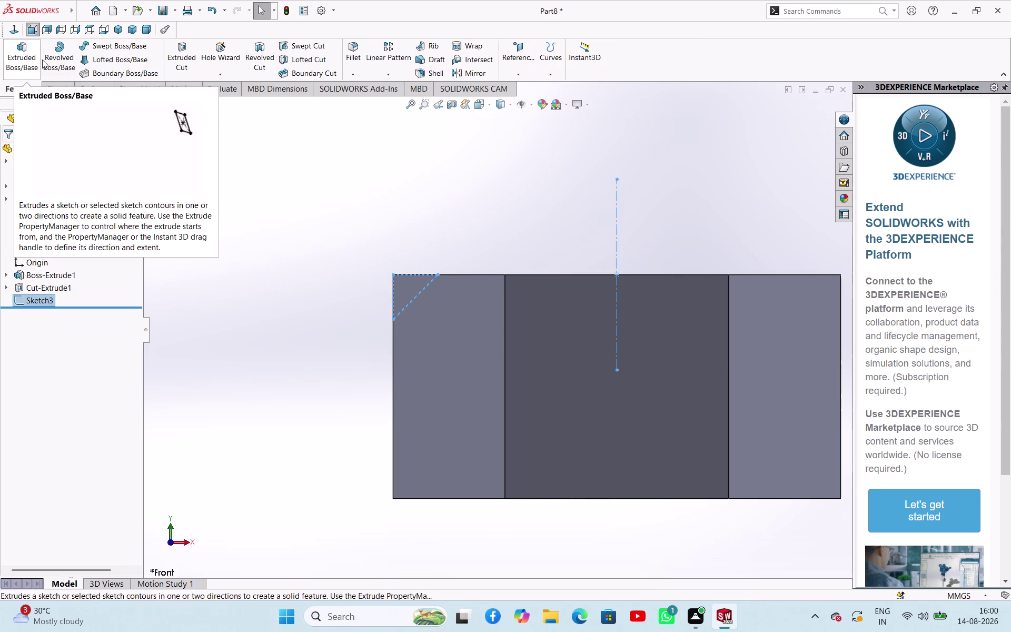
Revolve-cut the corner triangle 360° about the centreline to chamfer the nut's top edge.
click(251, 59)
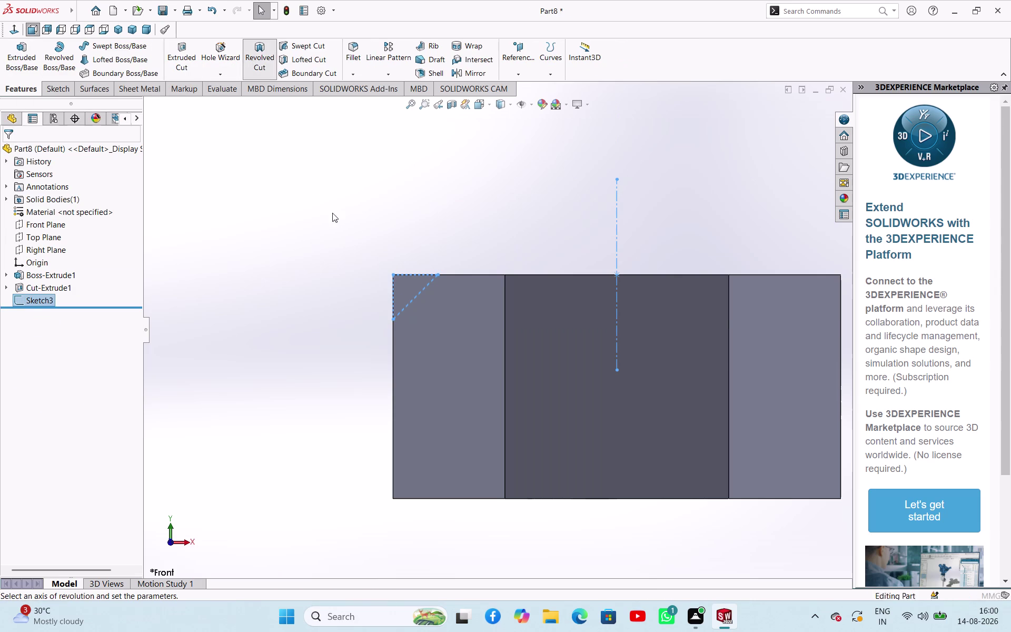
middle_drag(428, 226, 459, 315)
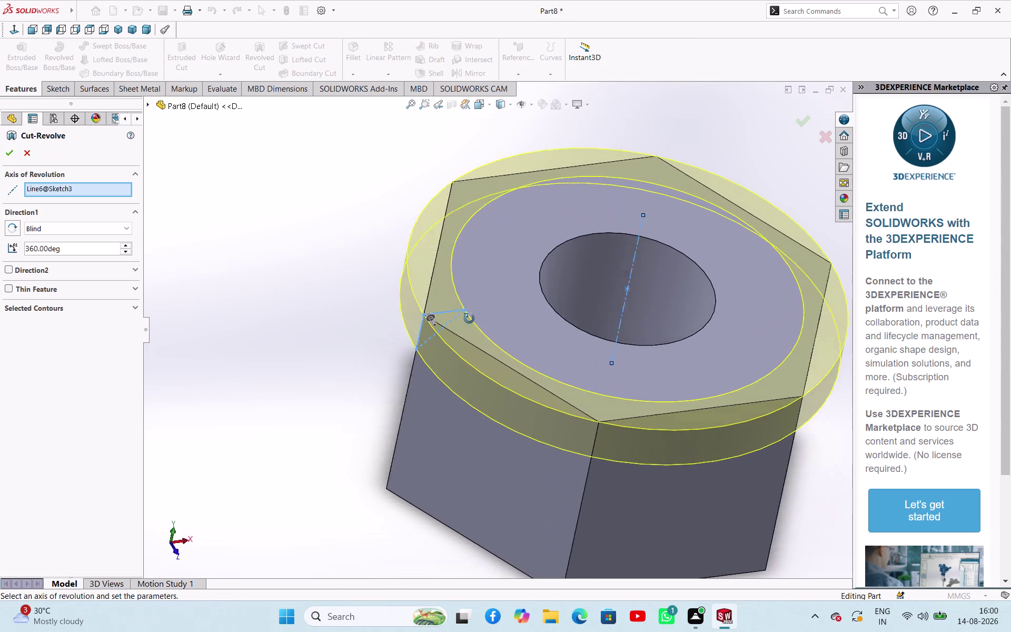
middle_drag(459, 315, 409, 265)
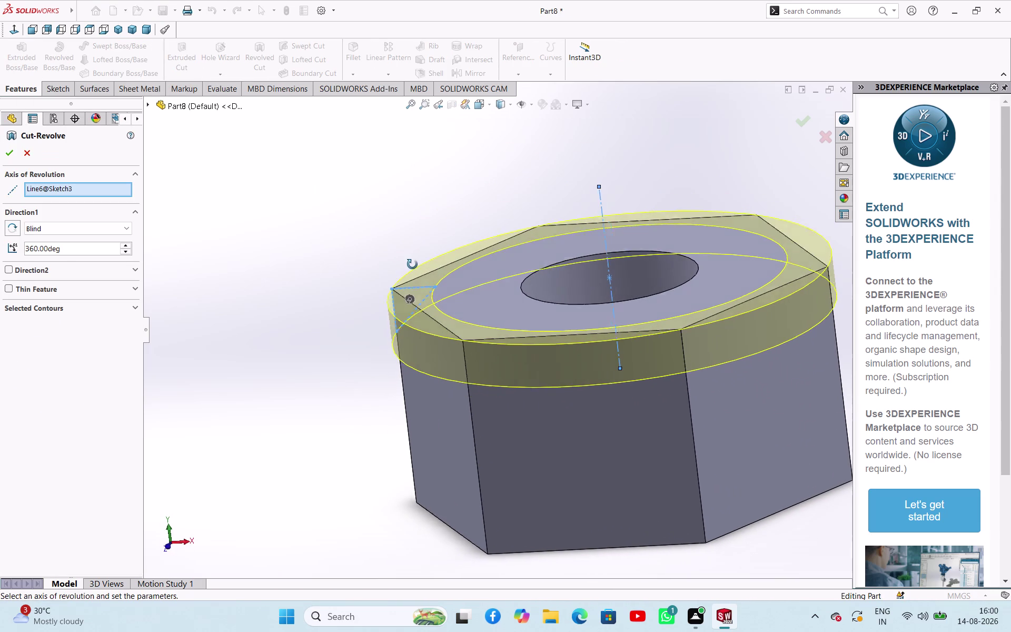
middle_drag(409, 265, 415, 264)
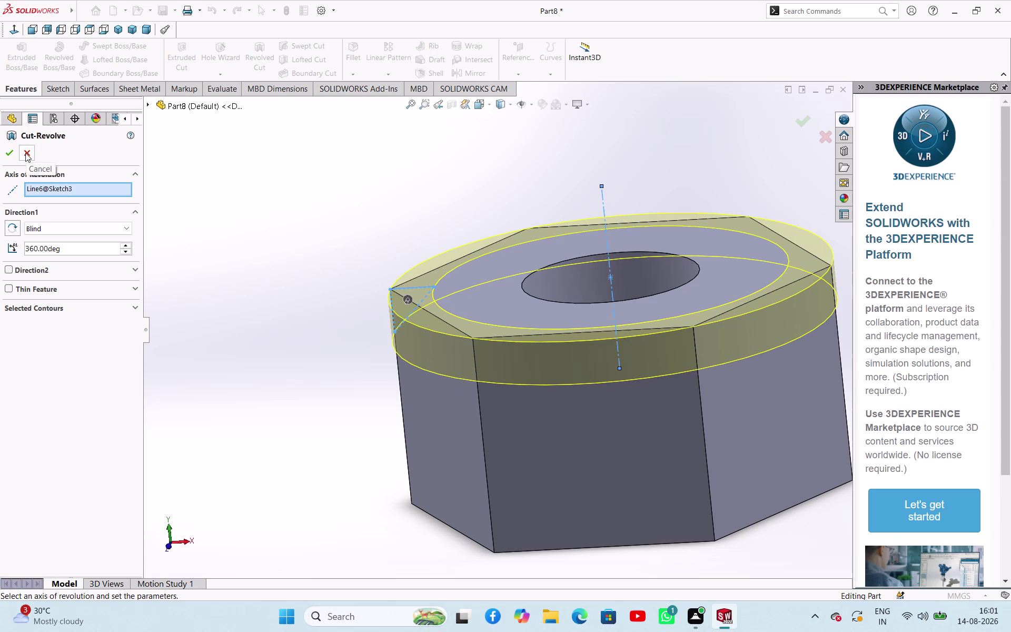
click(11, 153)
click(226, 228)
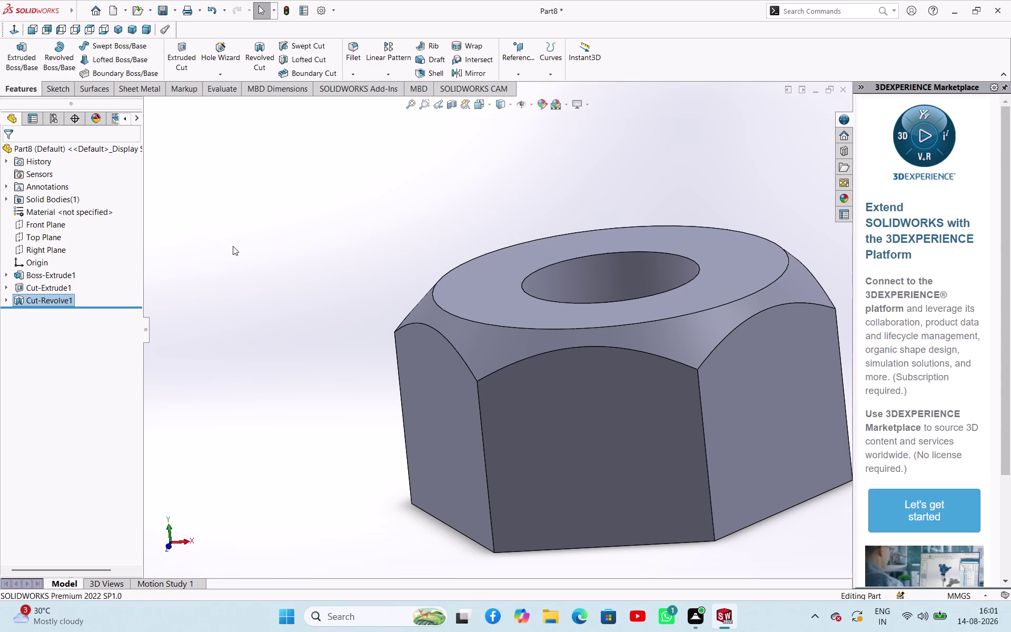
key(ctrl+s)
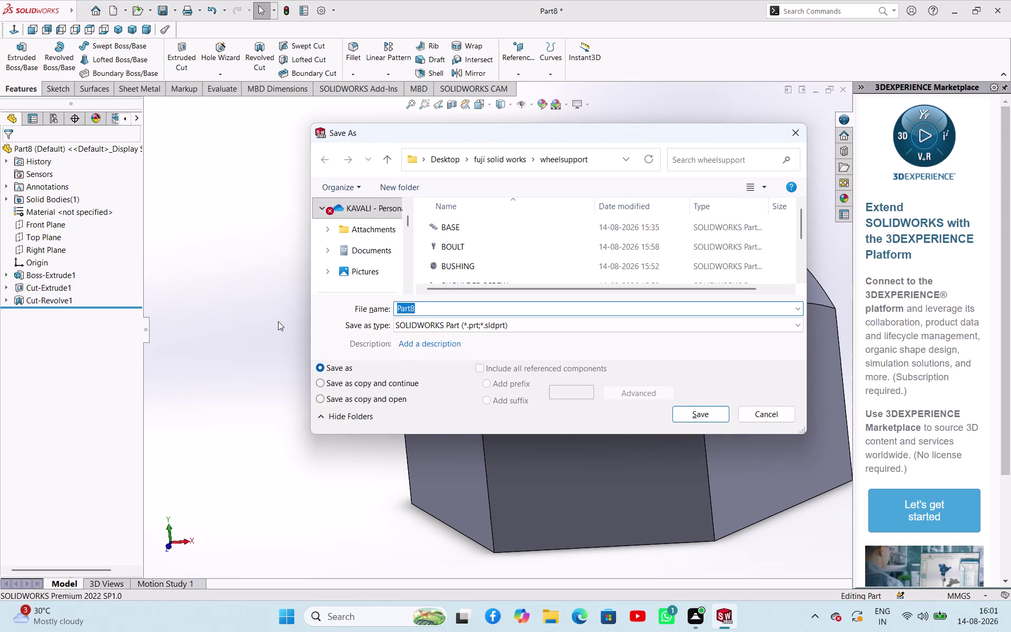
Save the part as NUT and bring up the New Document dialog.
text(NUT)
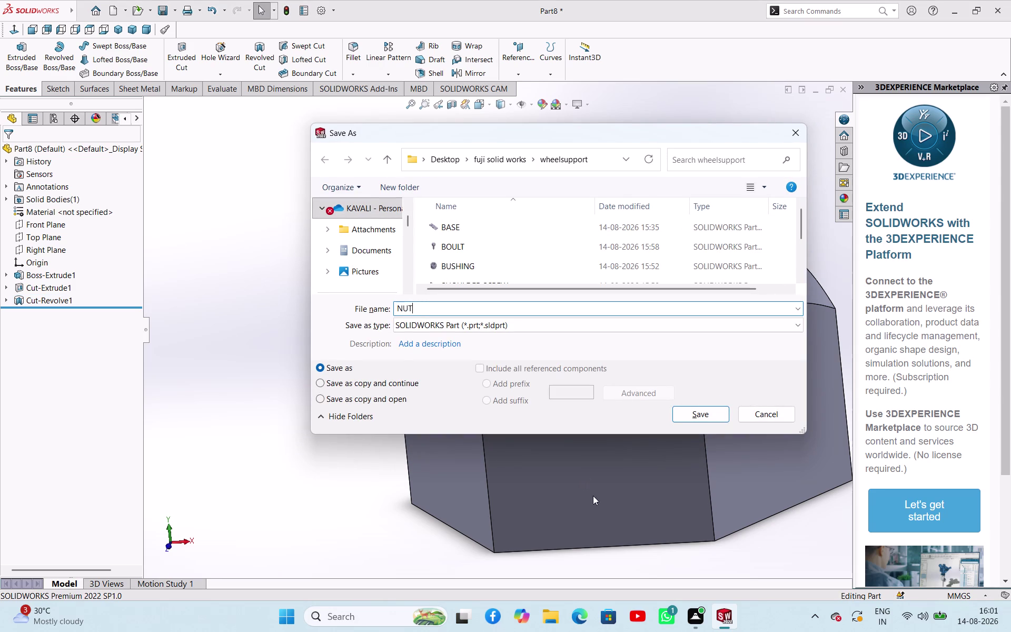
click(707, 414)
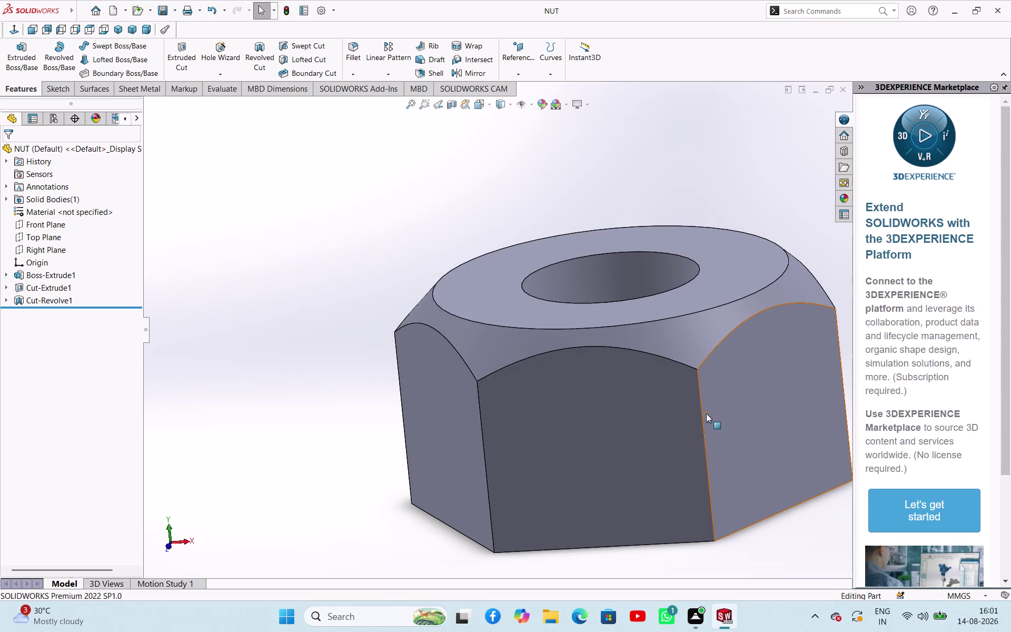
click(376, 321)
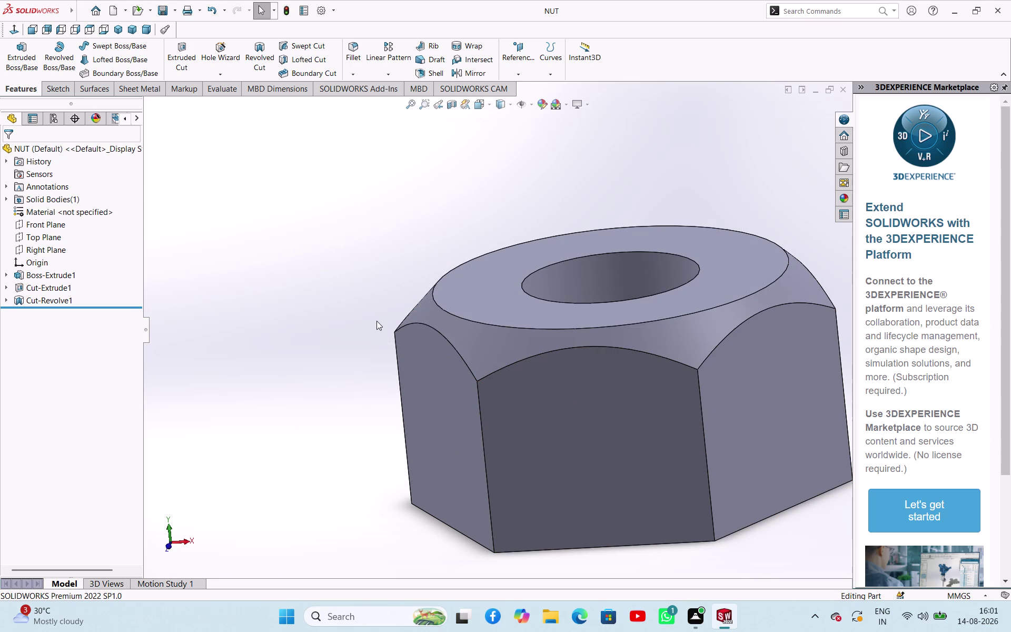
key(ctrl+n)
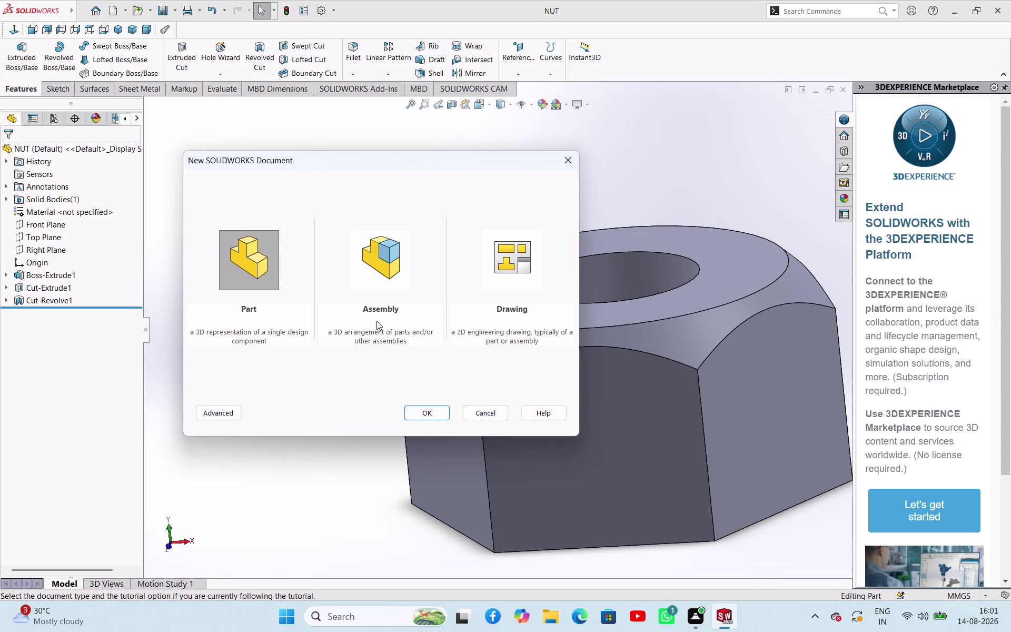
Create a new Assembly document.
click(396, 265)
click(419, 415)
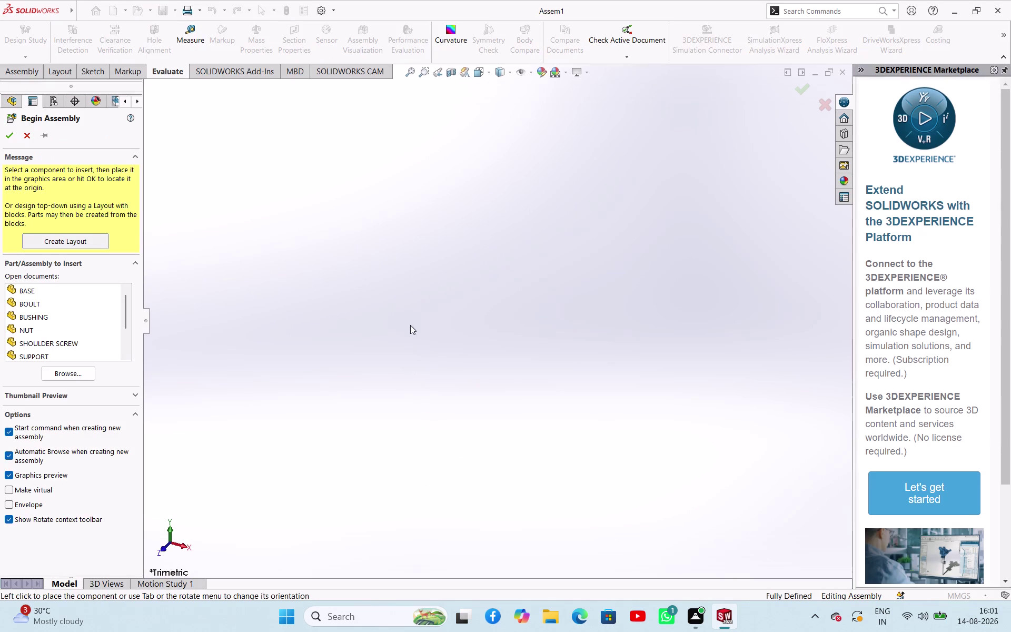
drag(130, 313, 142, 287)
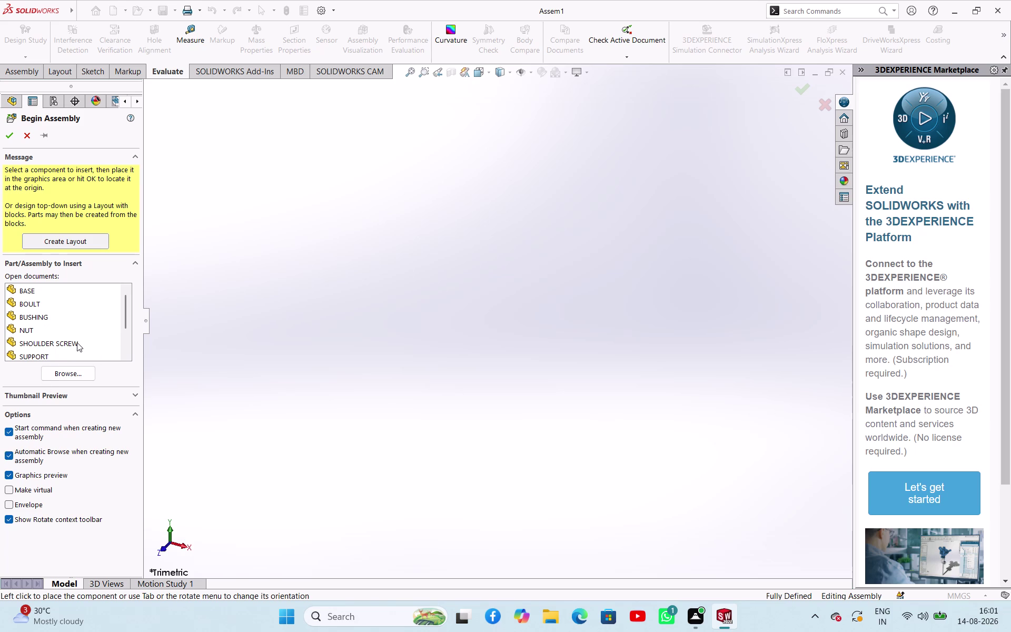
Browse to the BASE part file and place it as the first component.
click(43, 293)
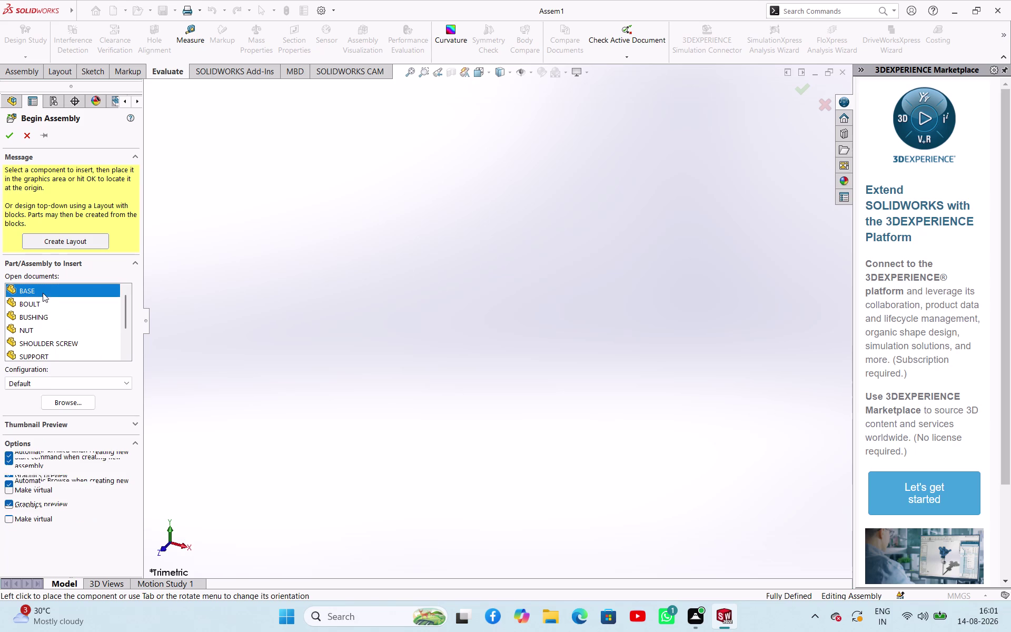
click(69, 404)
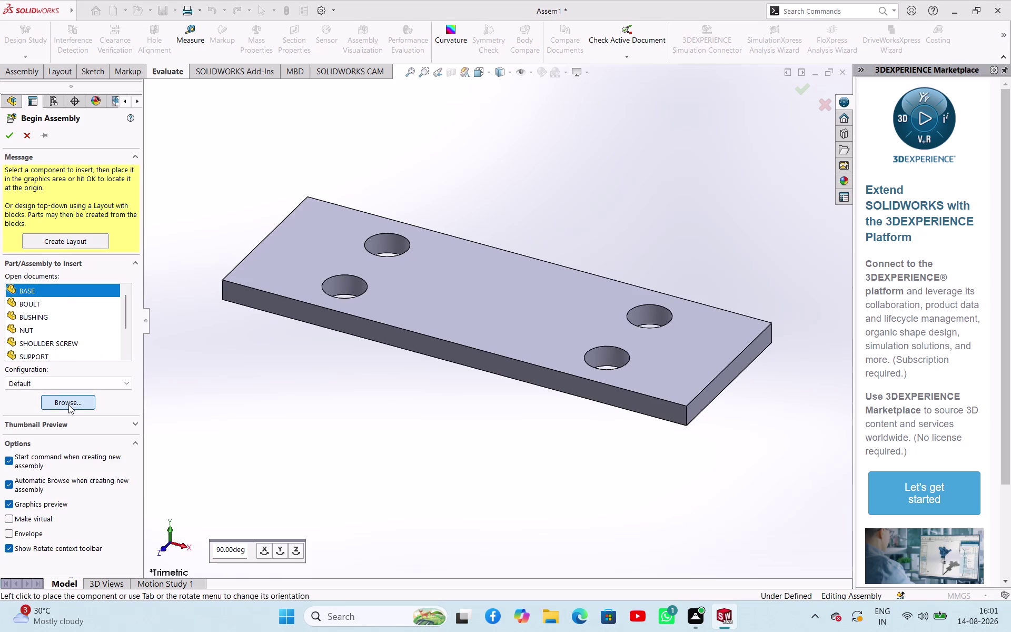
scroll(down, 3)
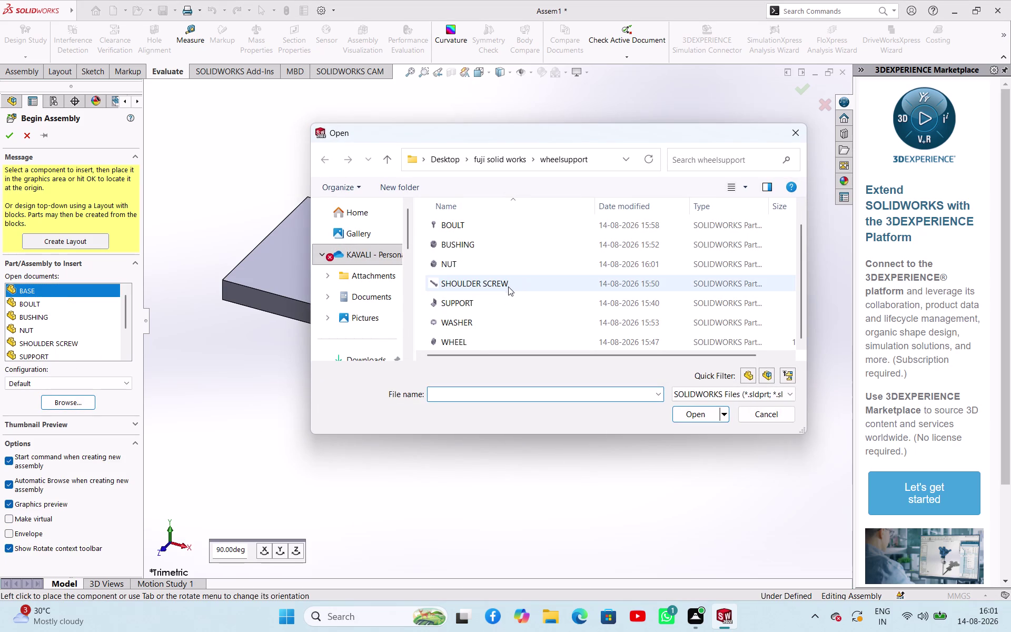
scroll(up, 3)
scroll(down, 3)
scroll(up, 3)
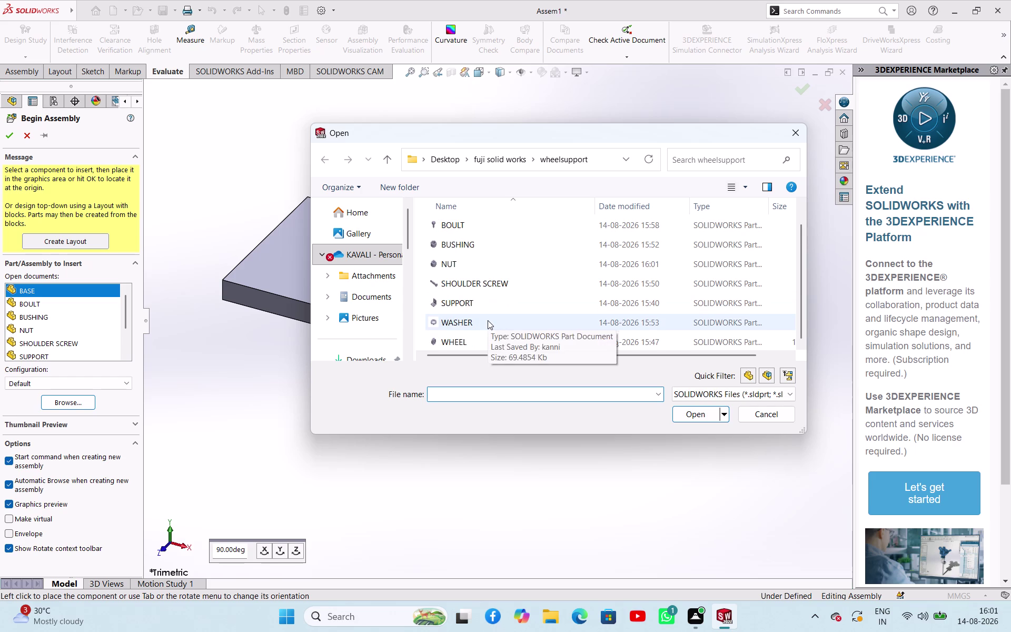
click(467, 230)
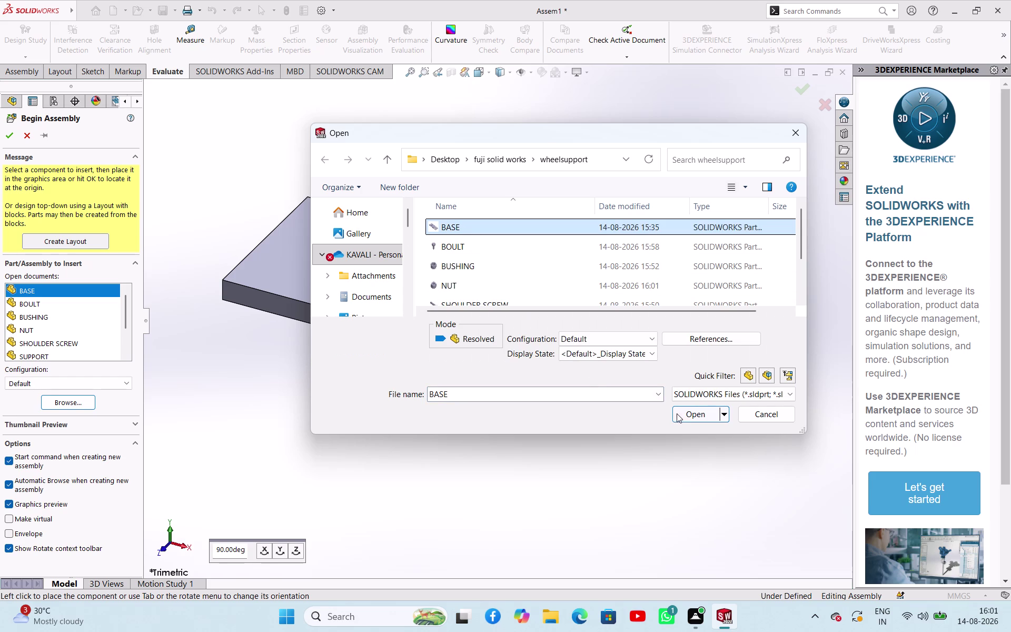
click(678, 414)
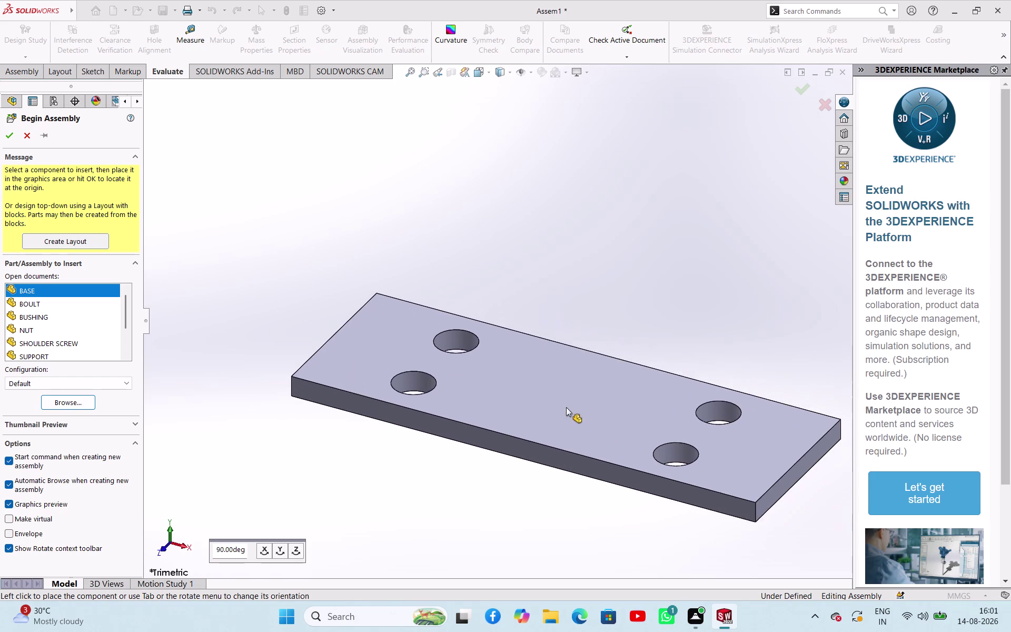
scroll(up, 3)
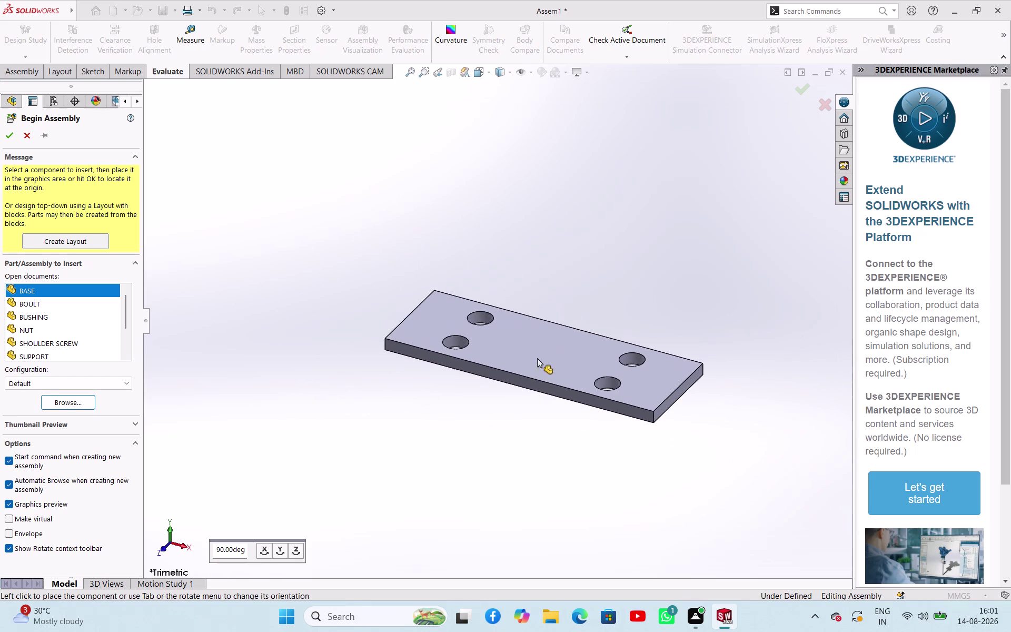
click(513, 360)
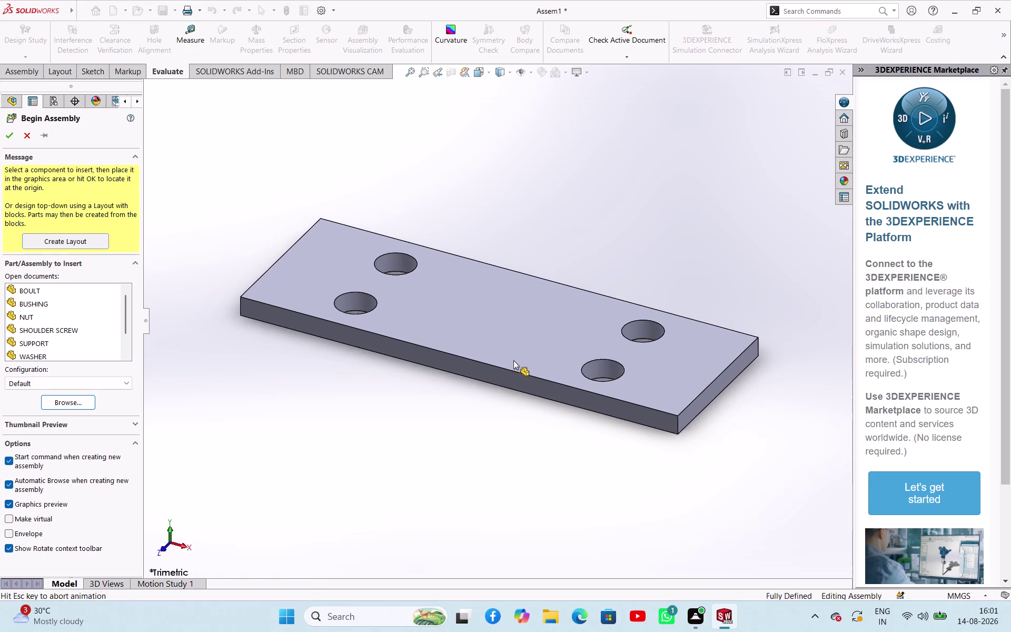
scroll(up, 3)
scroll(down, 3)
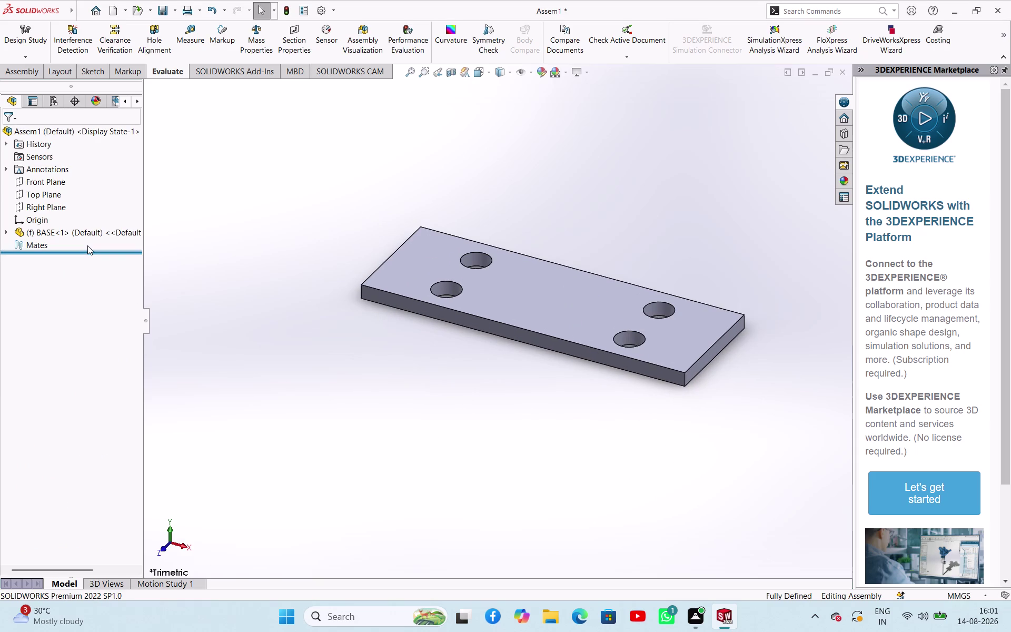
Switch the BASE<1> component from fixed to floating in the assembly.
right_click(88, 244)
click(231, 186)
right_click(66, 164)
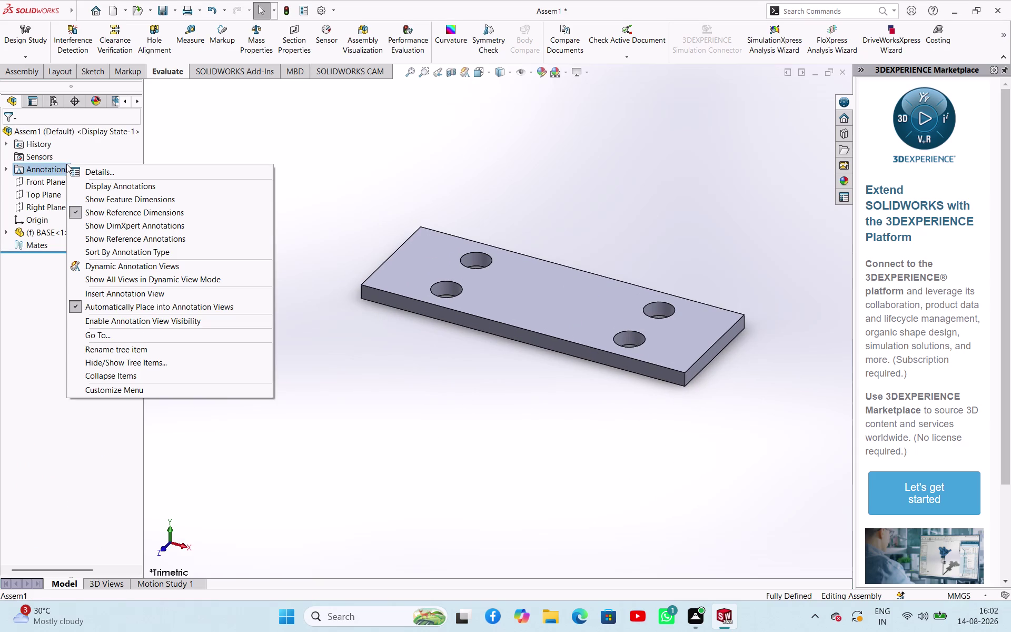
click(326, 147)
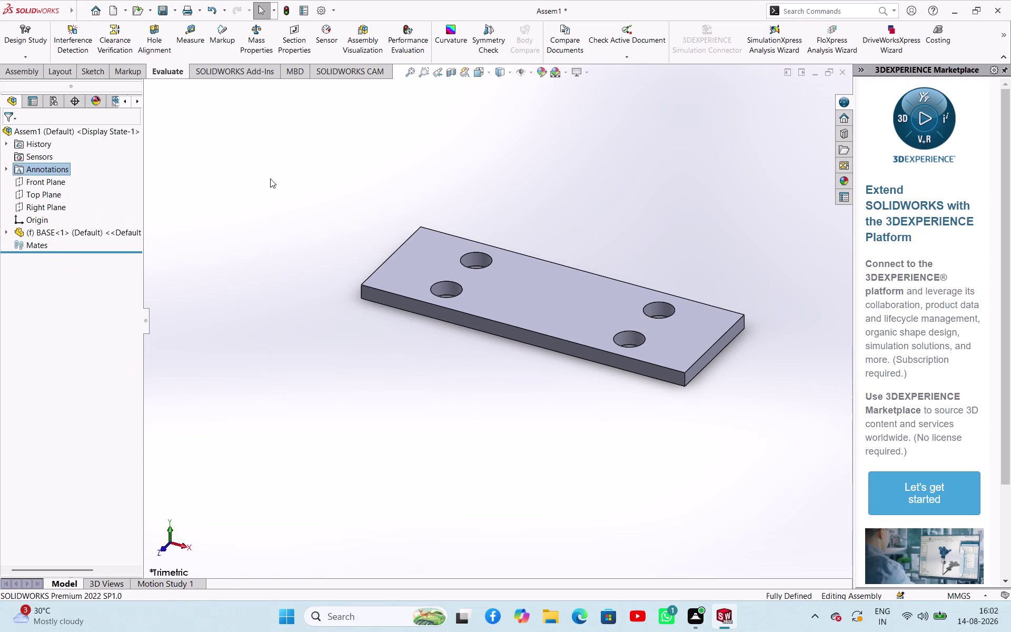
right_click(71, 228)
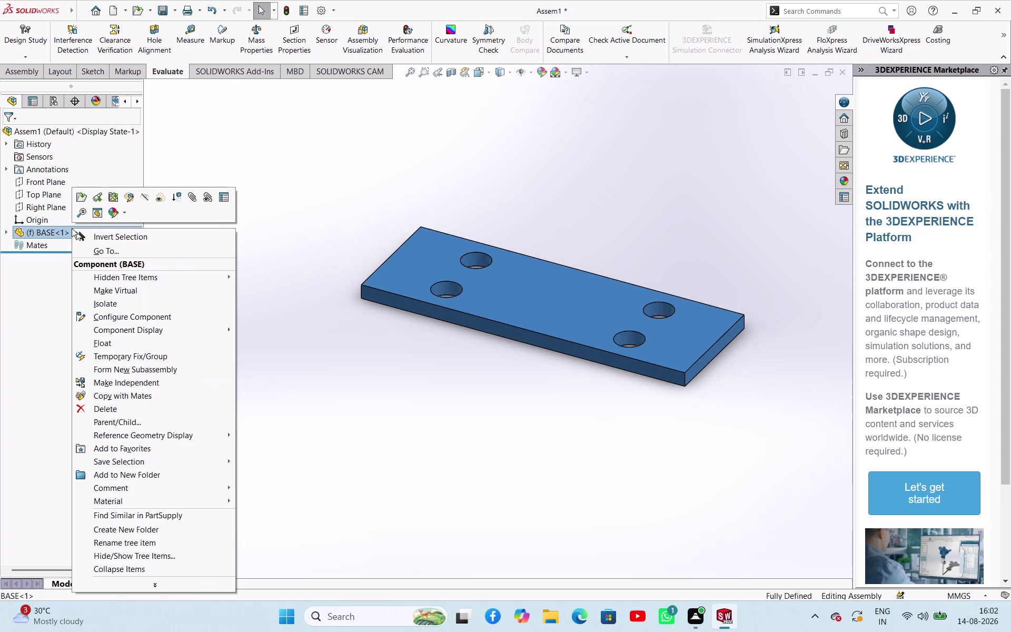
click(119, 338)
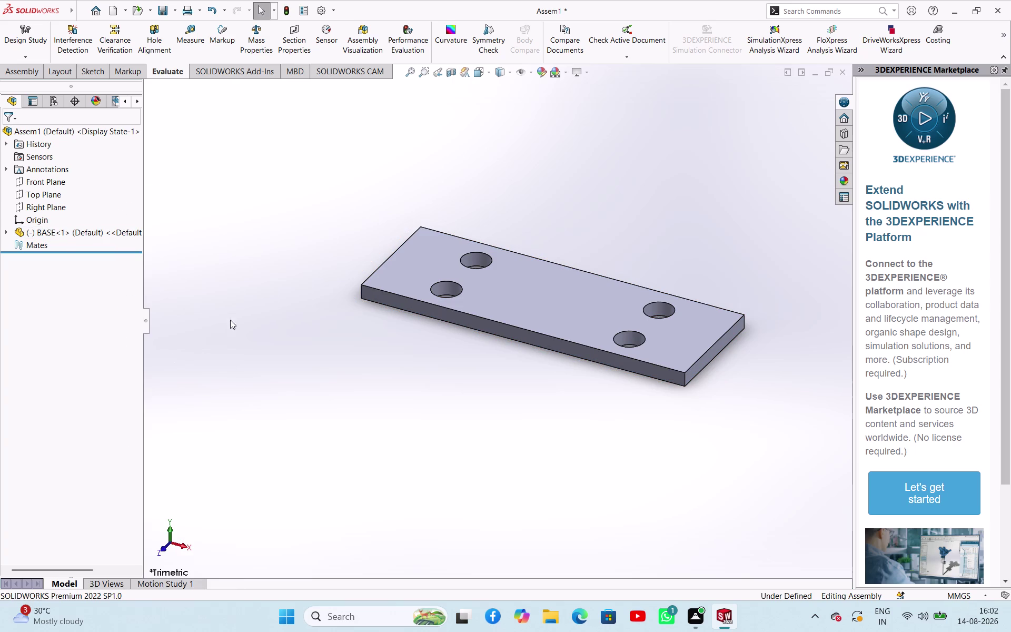
click(256, 296)
Select the assembly's Front Plane and other FeatureManager tree items.
scroll(up, 3)
scroll(down, 3)
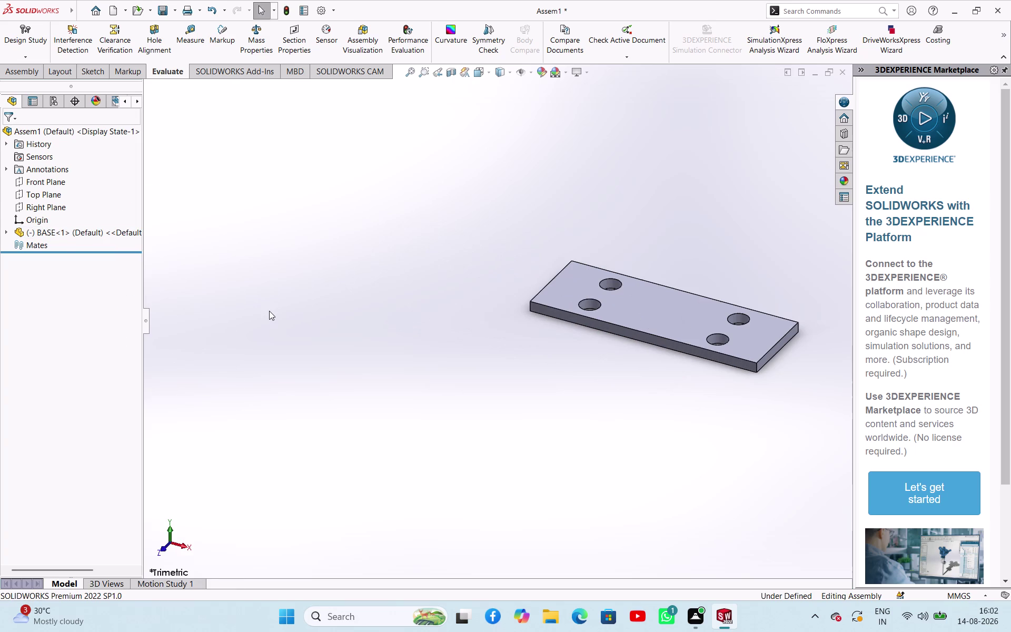
scroll(up, 3)
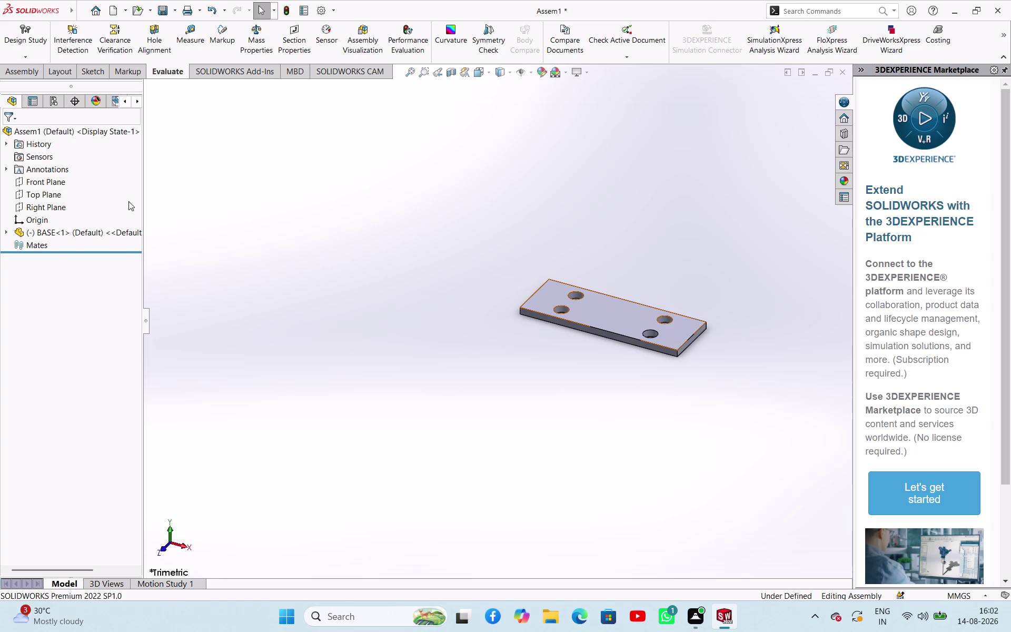
click(59, 245)
right_click(60, 244)
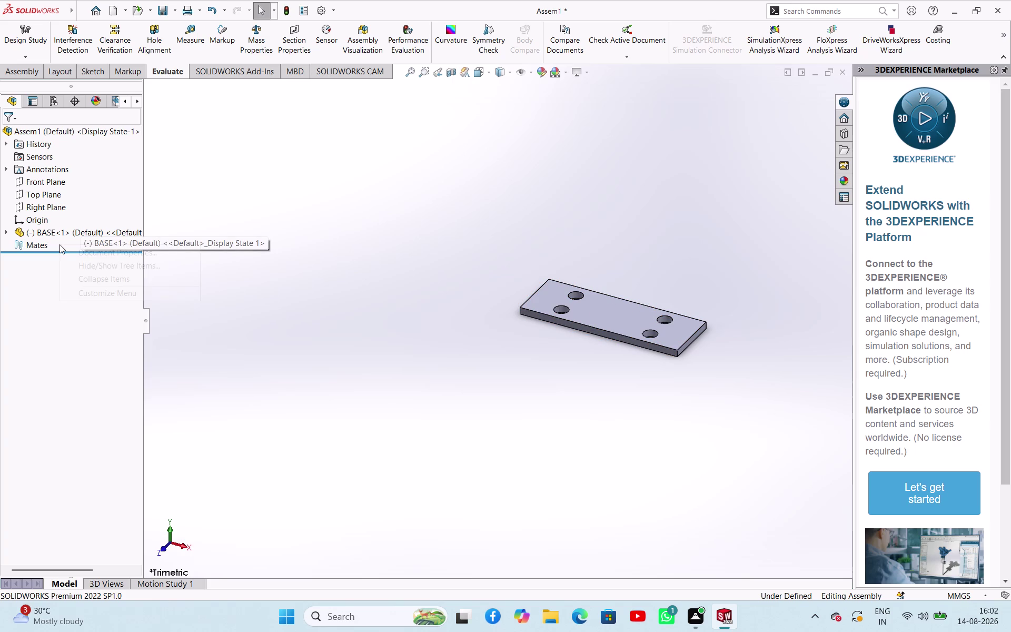
click(241, 176)
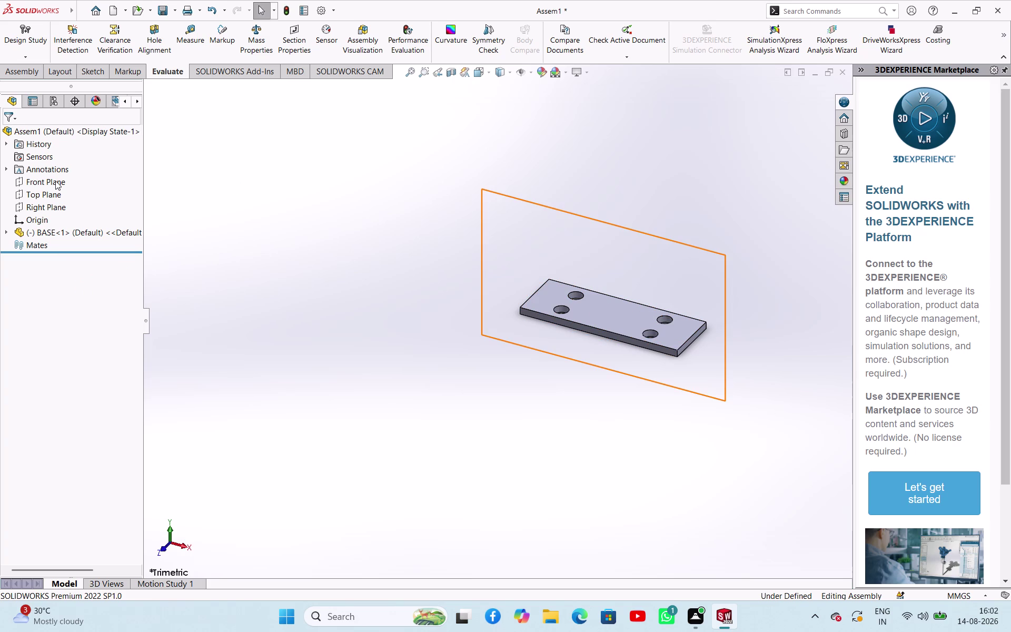
click(55, 181)
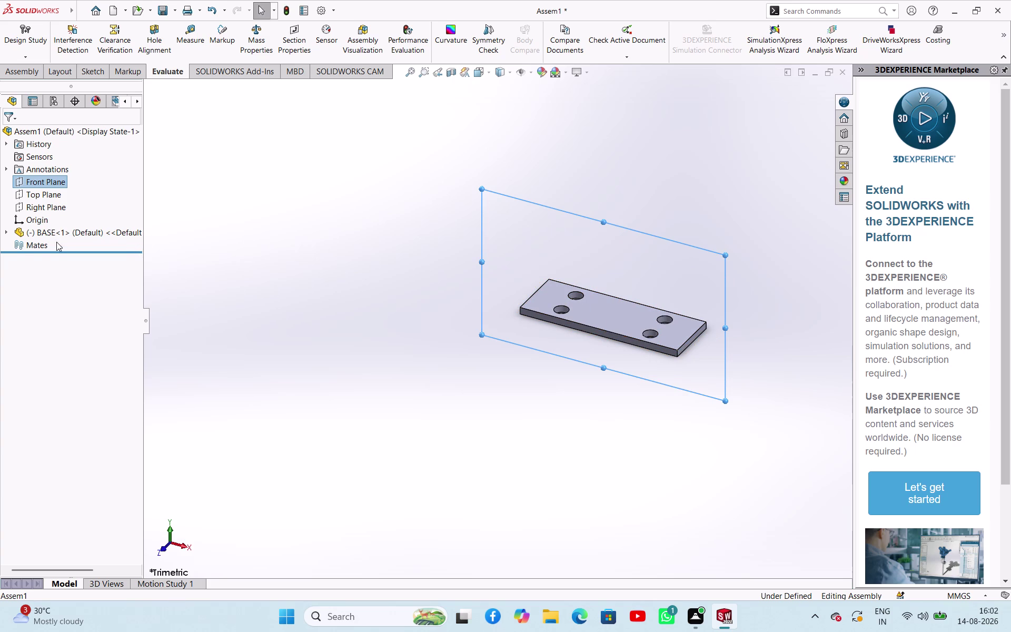
click(34, 247)
click(255, 228)
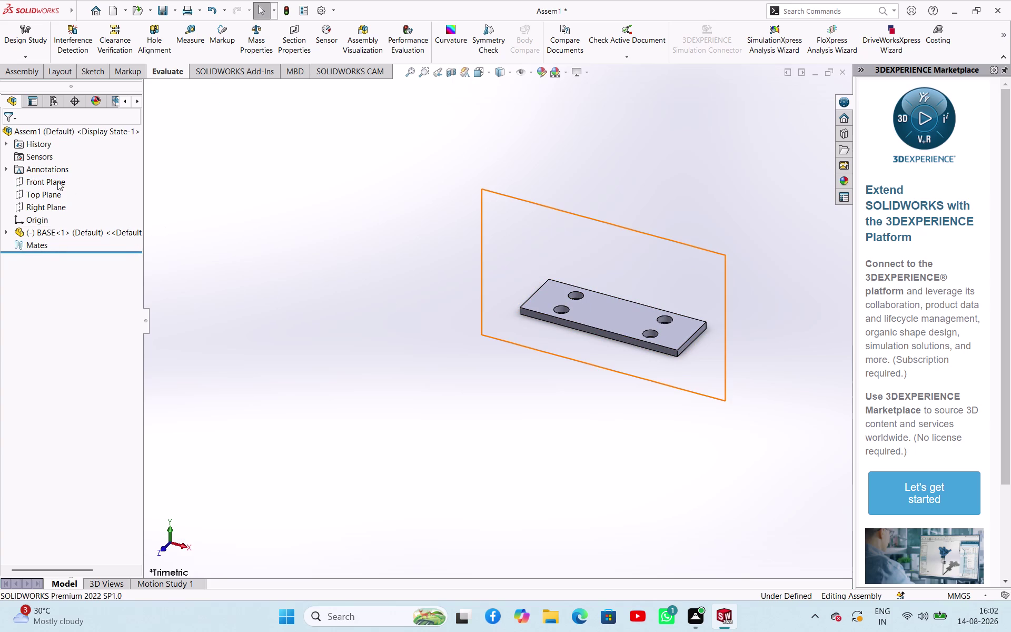
click(58, 181)
click(267, 246)
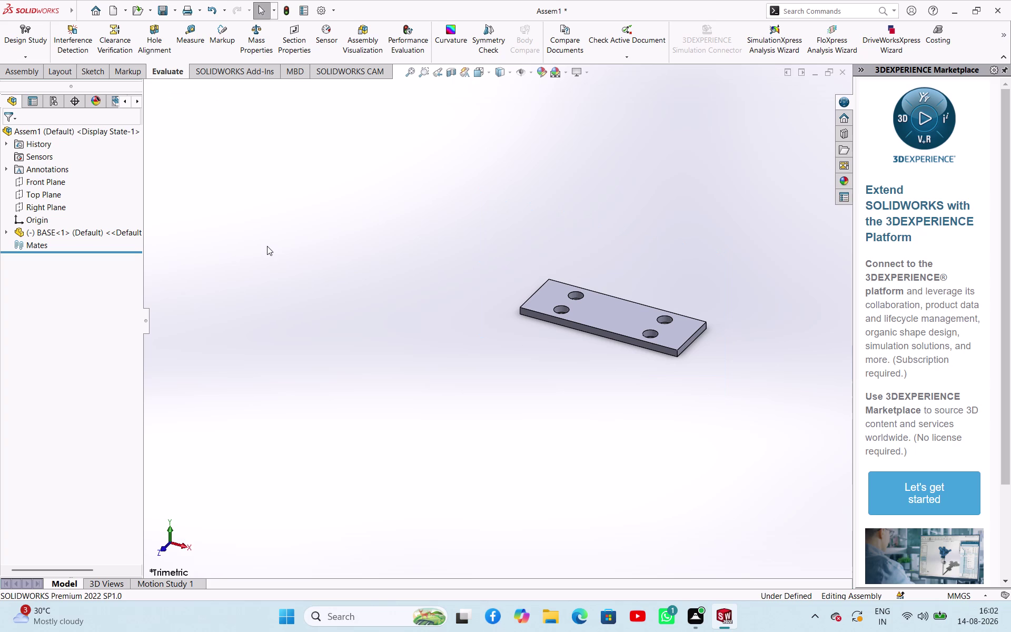
click(155, 266)
Recheck BASE's component options without changes and orbit to look down onto the plate.
right_click(98, 228)
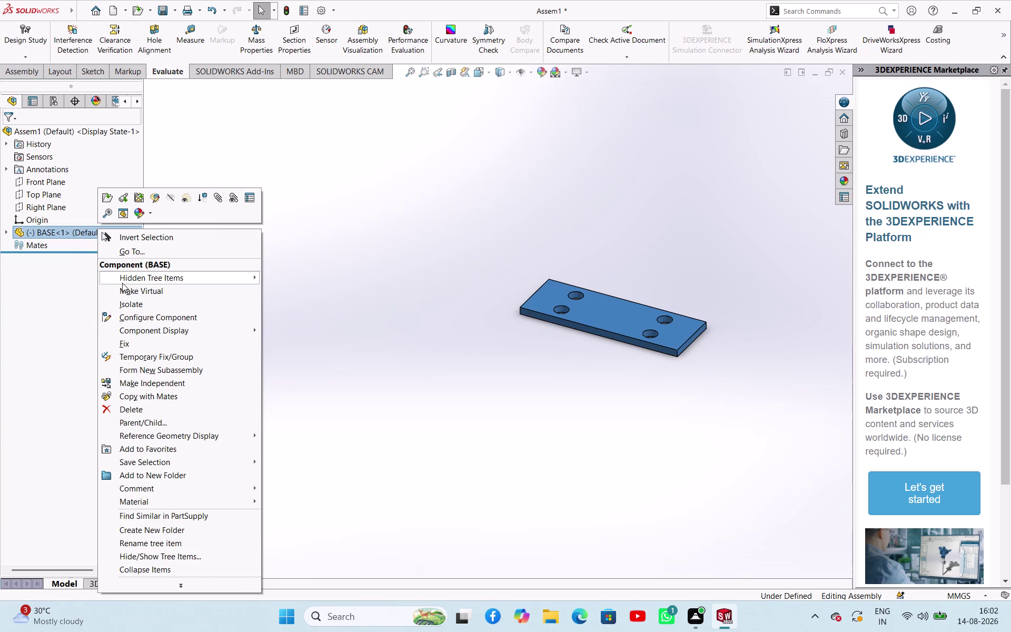
click(481, 330)
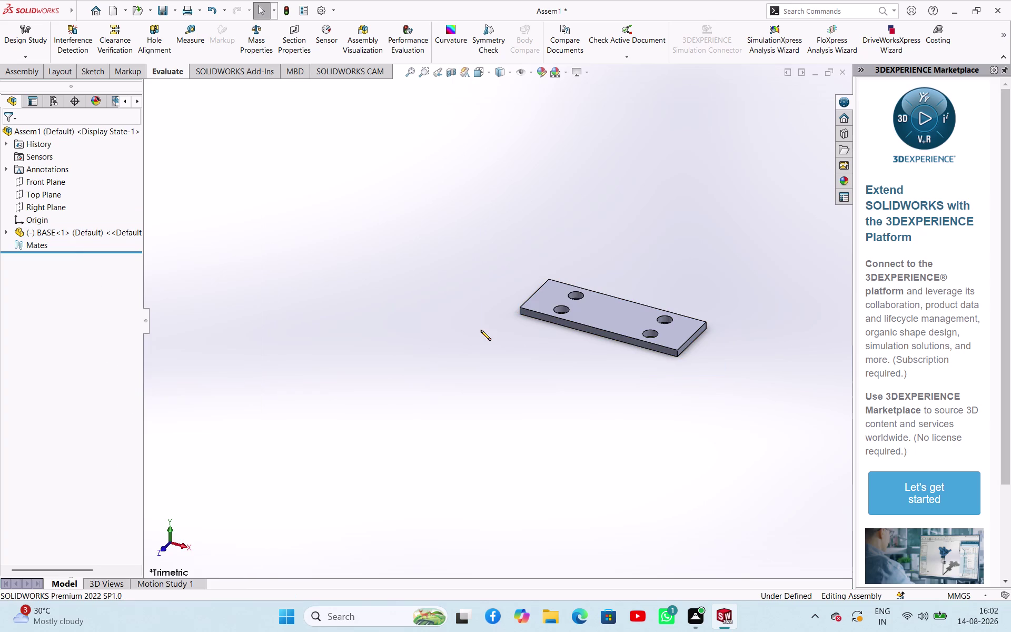
scroll(up, 3)
scroll(down, 3)
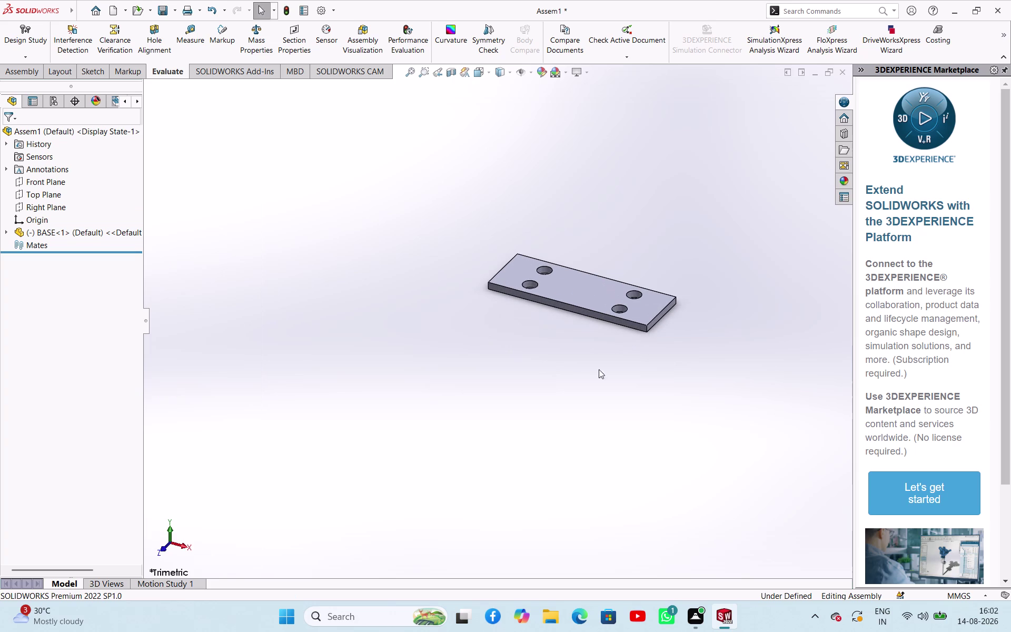
scroll(down, 3)
scroll(up, 3)
middle_drag(647, 241, 642, 330)
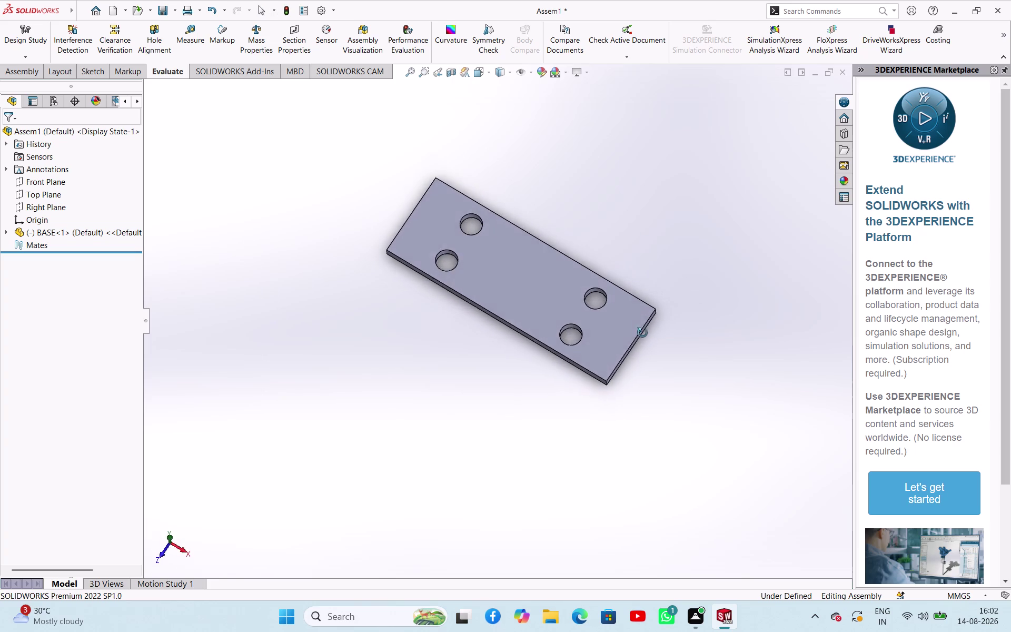
middle_drag(642, 329, 688, 328)
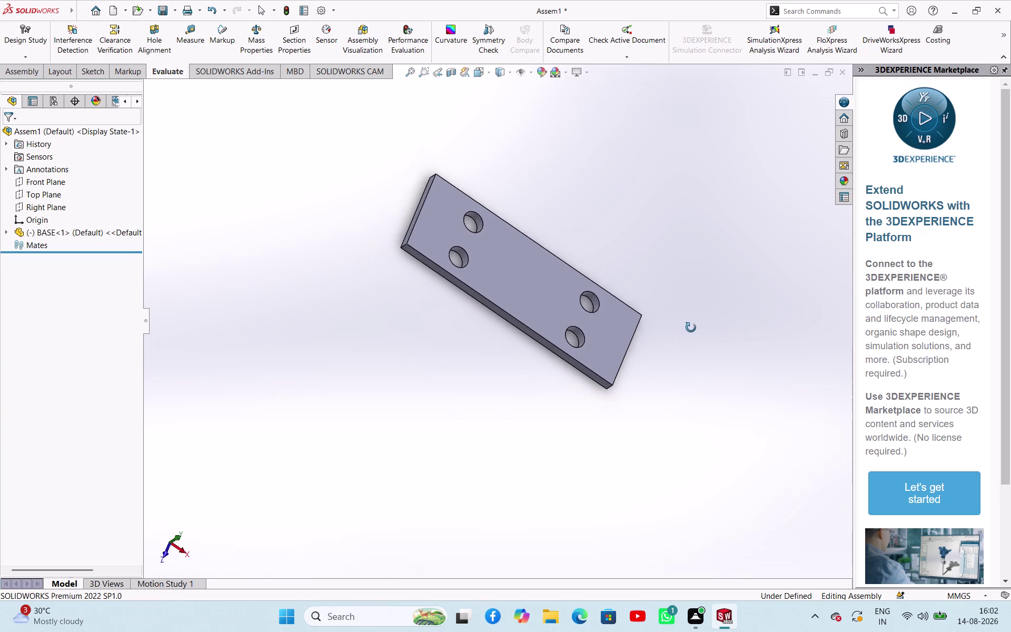
middle_drag(688, 328, 667, 350)
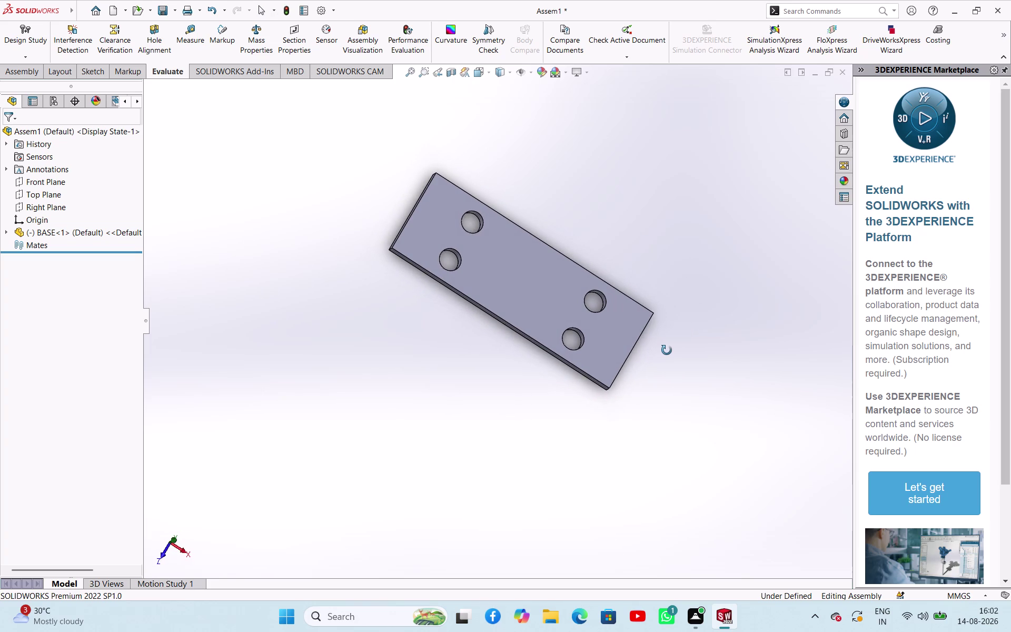
middle_drag(667, 351, 660, 351)
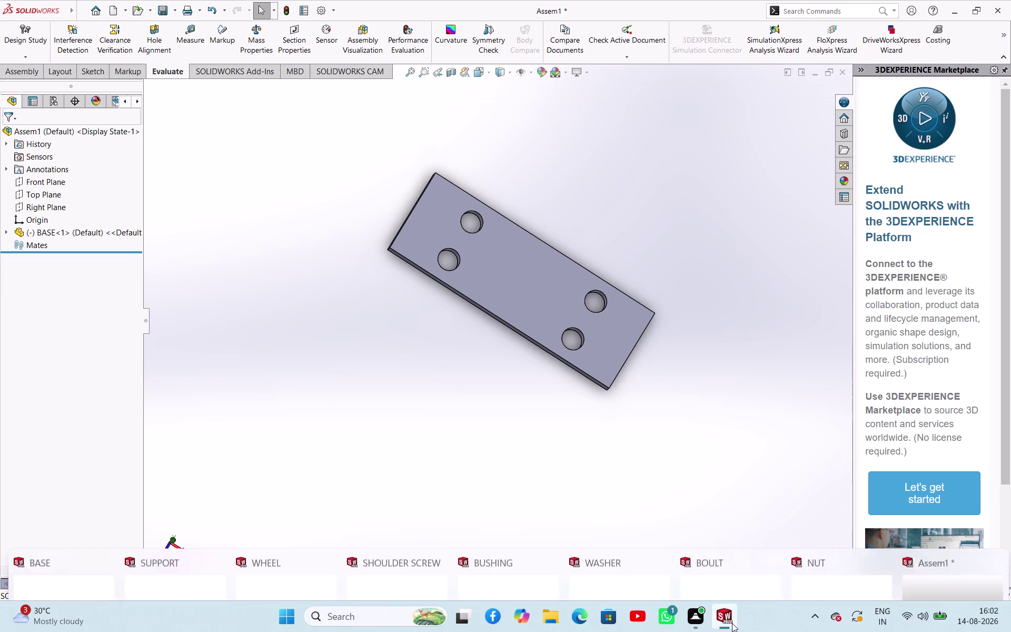
Measure one BASE plate hole, showing a 10 mm diameter.
click(67, 555)
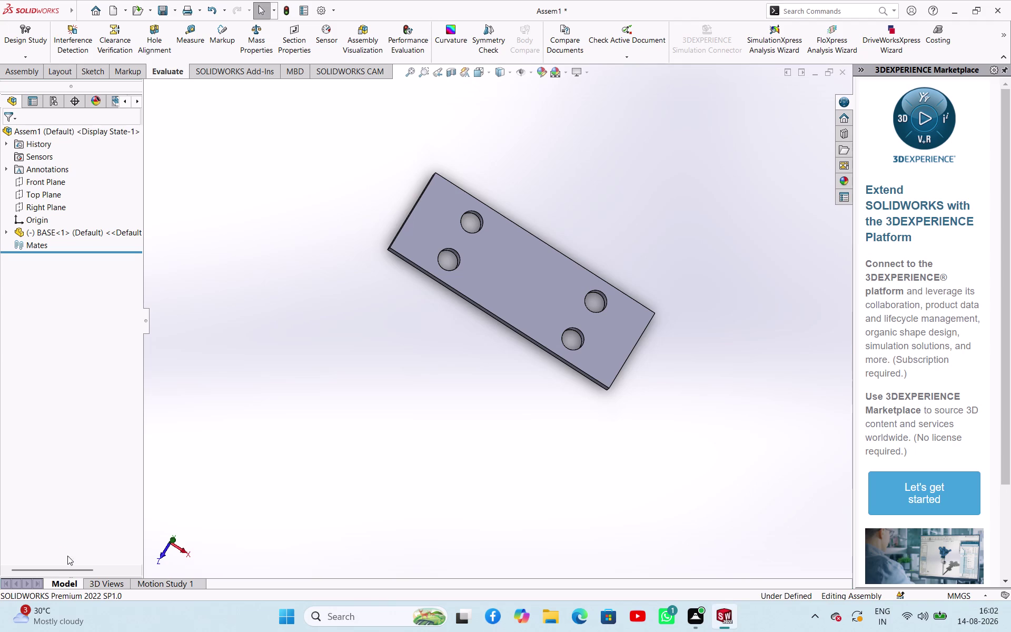
click(182, 27)
click(607, 301)
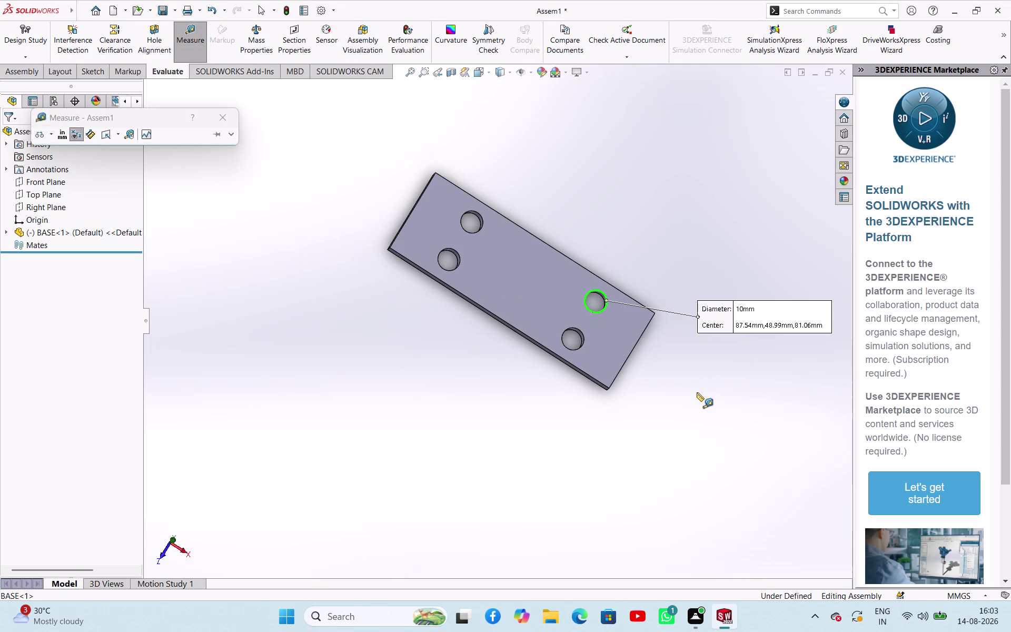
Clear the 10 mm hole measurement, return to Select mode and close Measure.
click(609, 397)
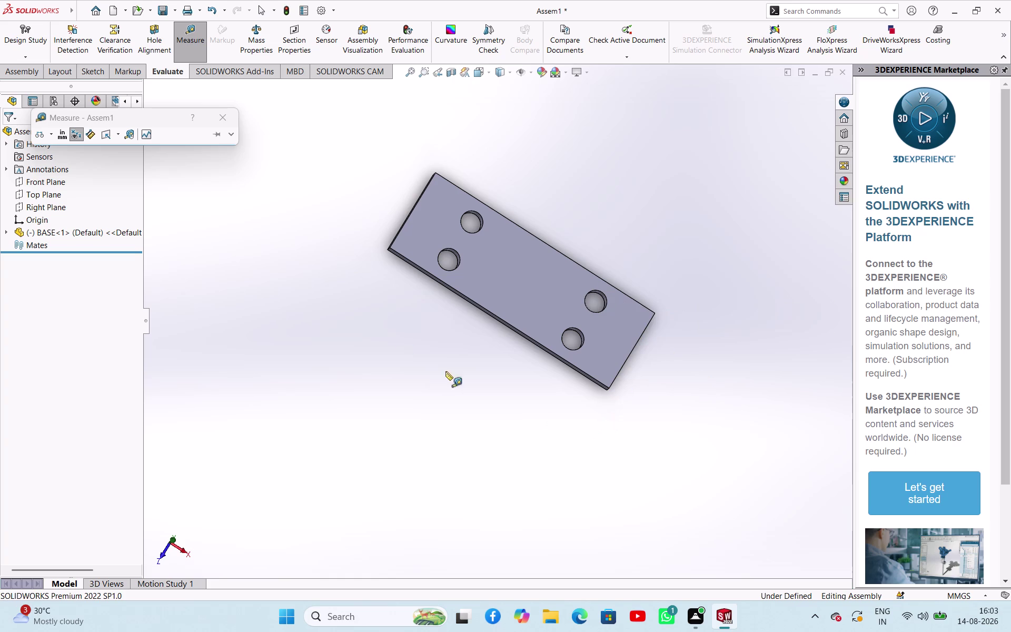
click(319, 264)
click(266, 282)
right_click(309, 267)
click(344, 316)
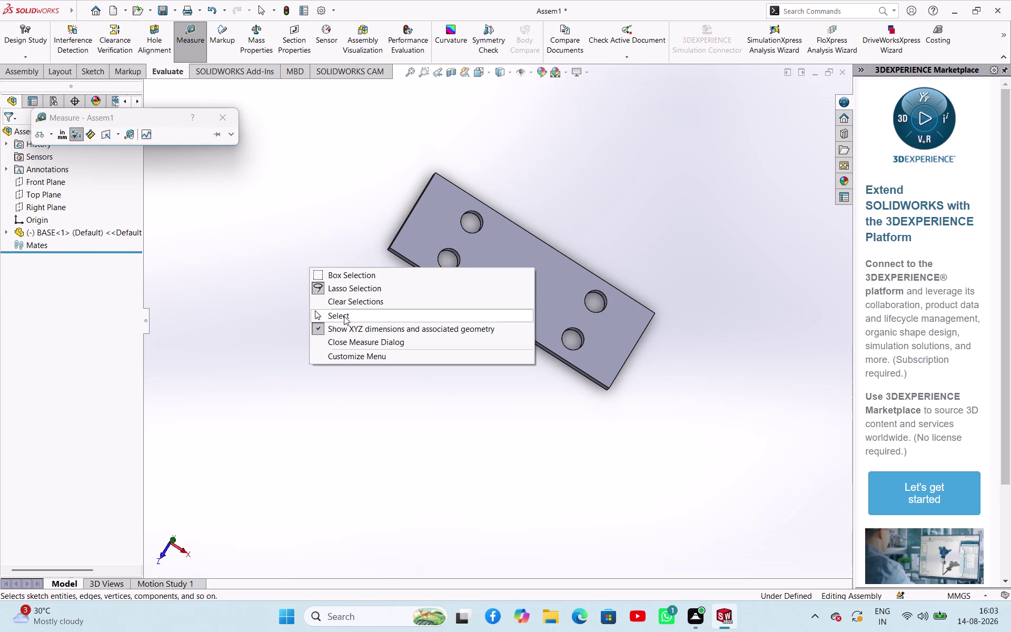
click(410, 440)
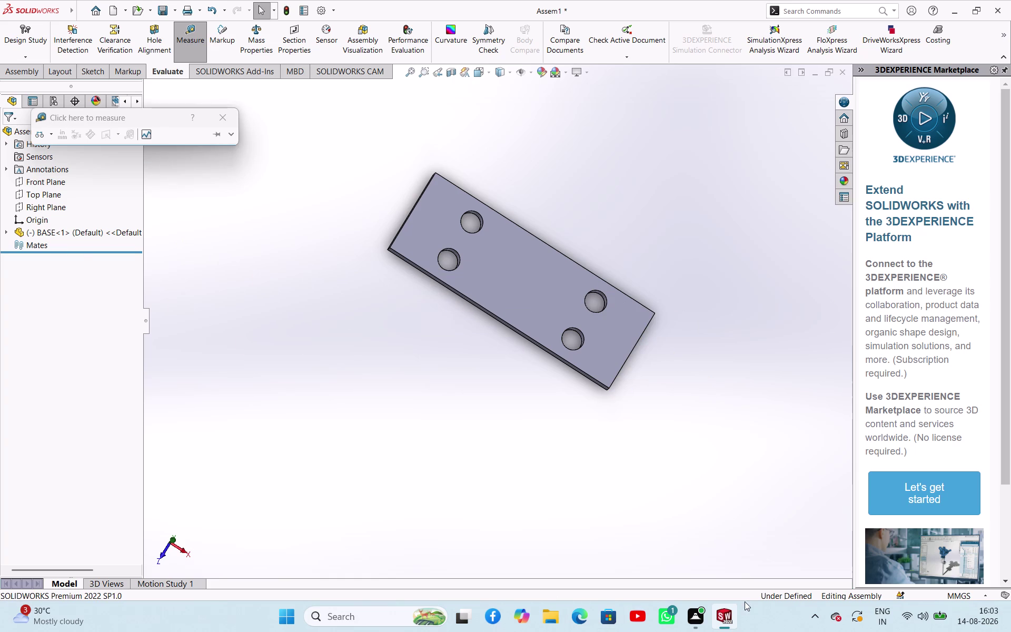
click(222, 109)
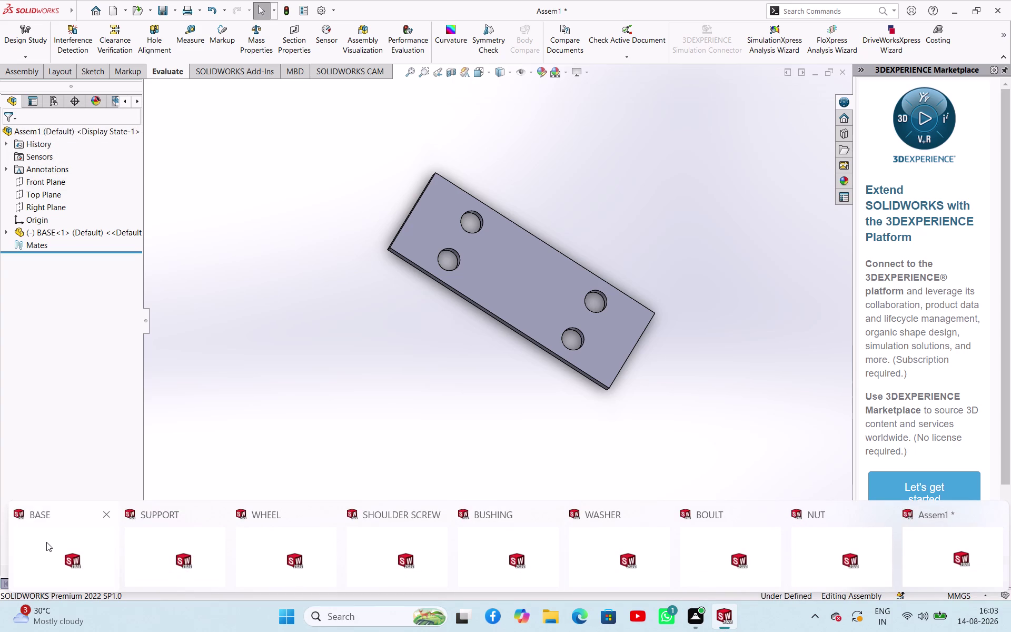
In the BASE part, change the Cut-Extrude1 sketch hole diameter from 10 to 5 mm.
click(47, 542)
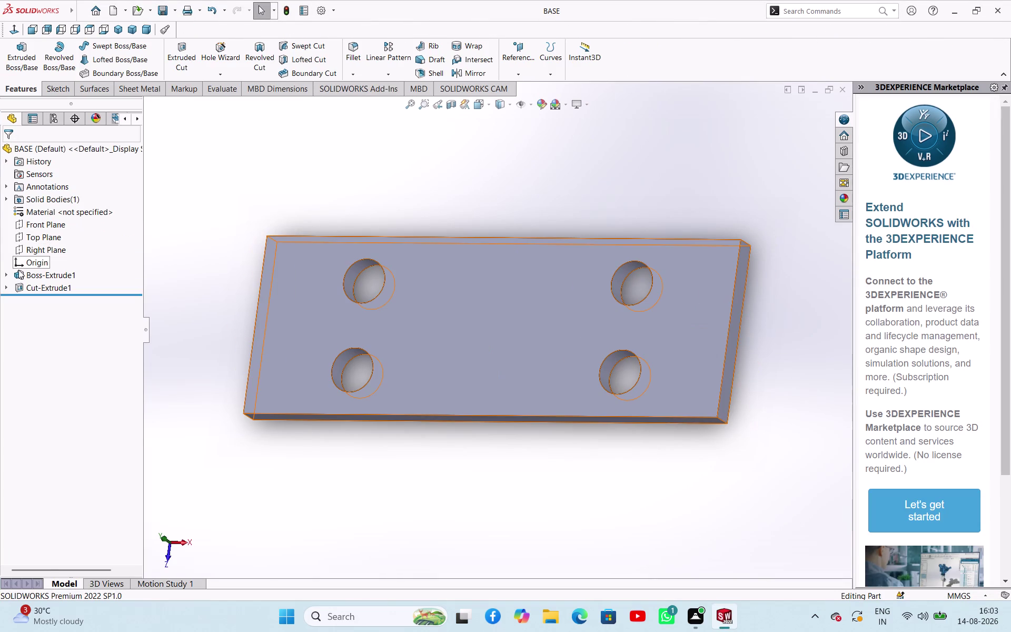
click(7, 277)
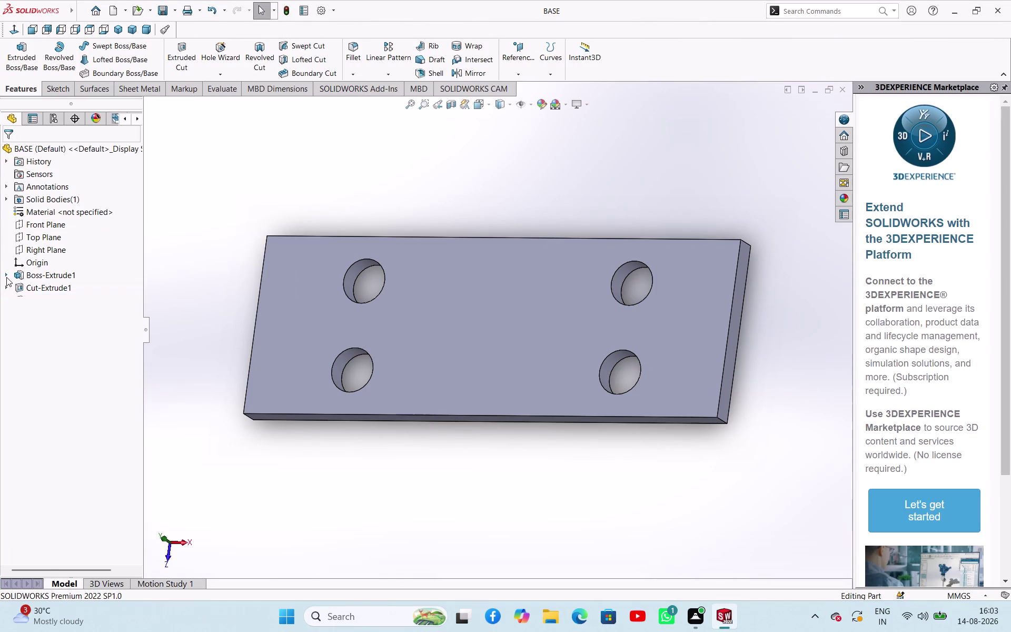
click(6, 277)
click(8, 288)
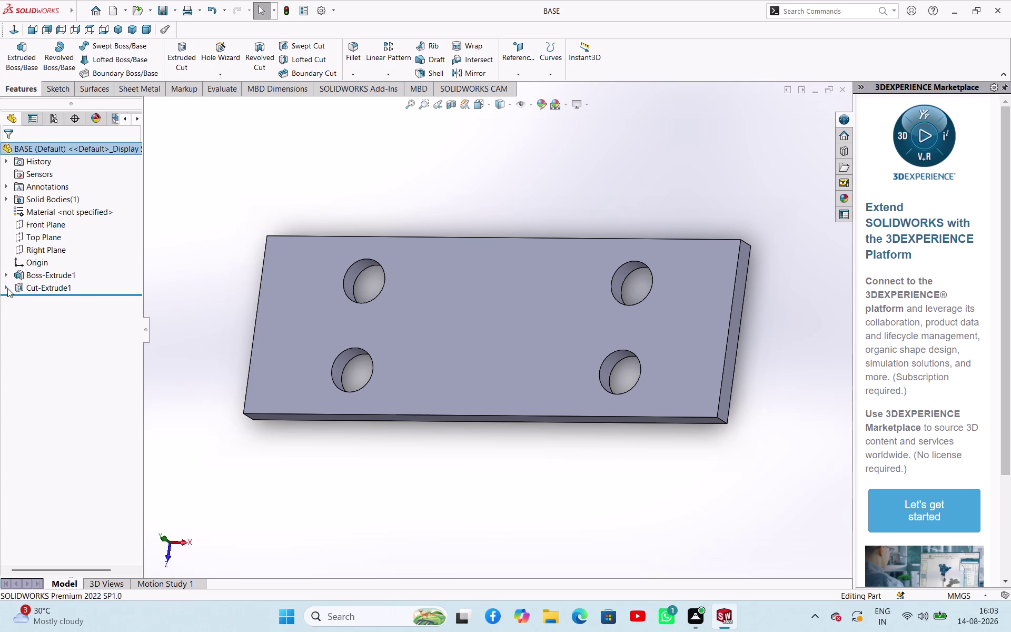
double_click(40, 303)
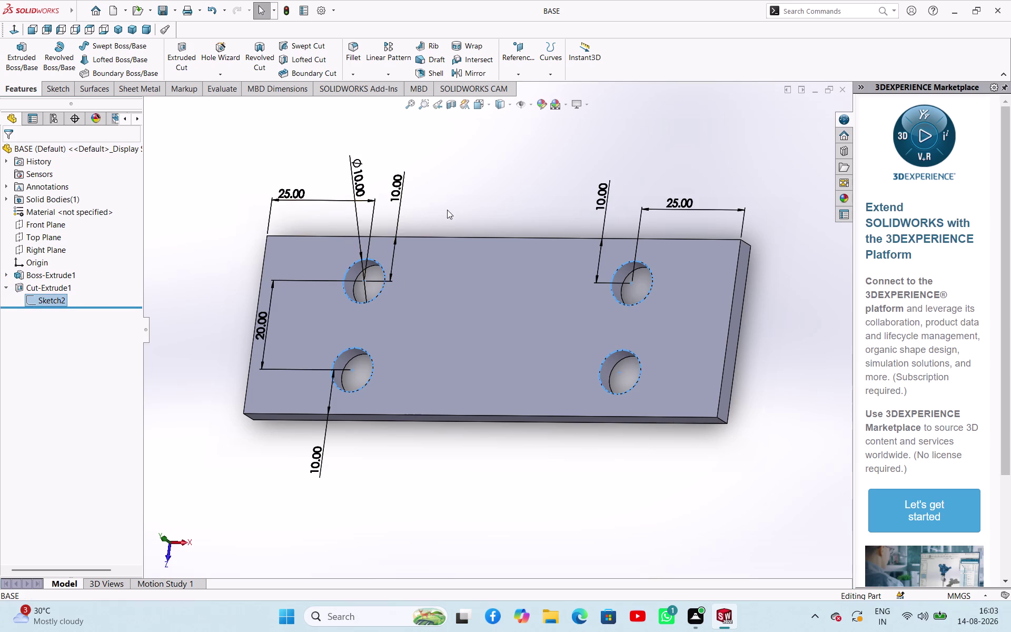
double_click(360, 184)
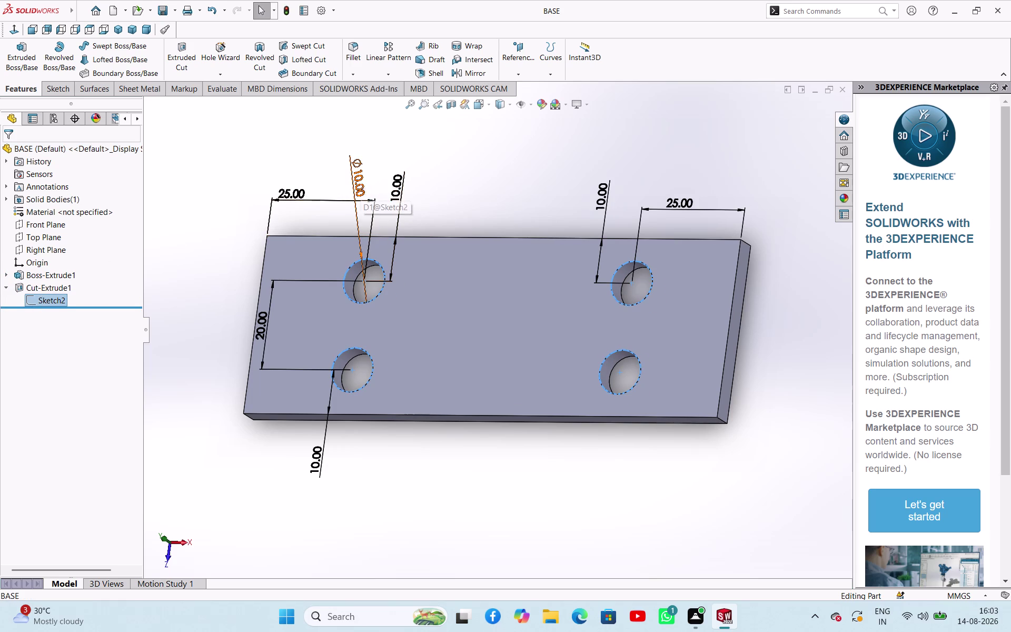
key(5)
key(Return)
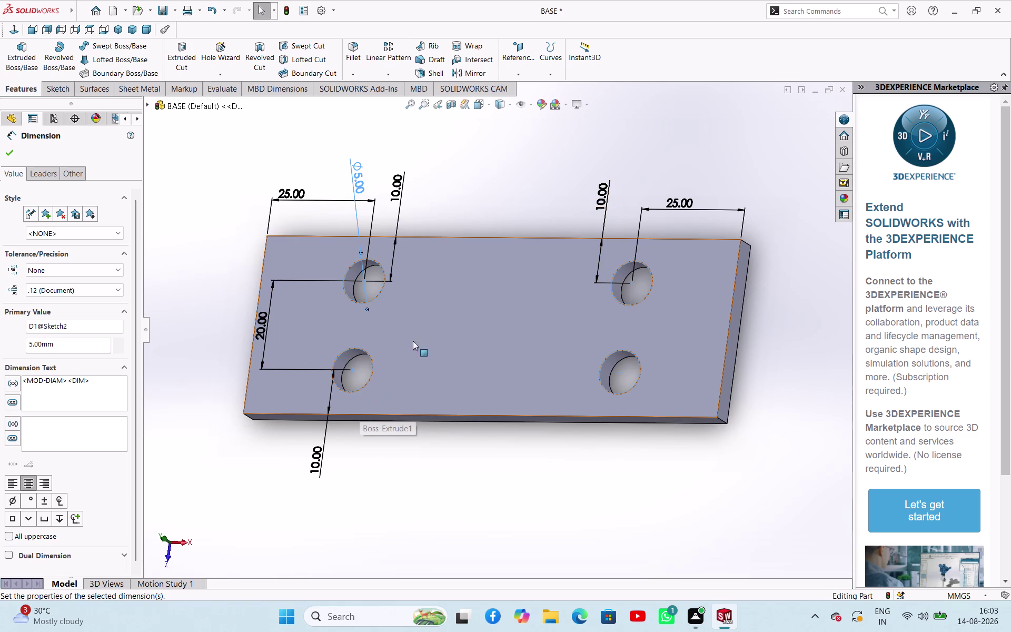
click(9, 149)
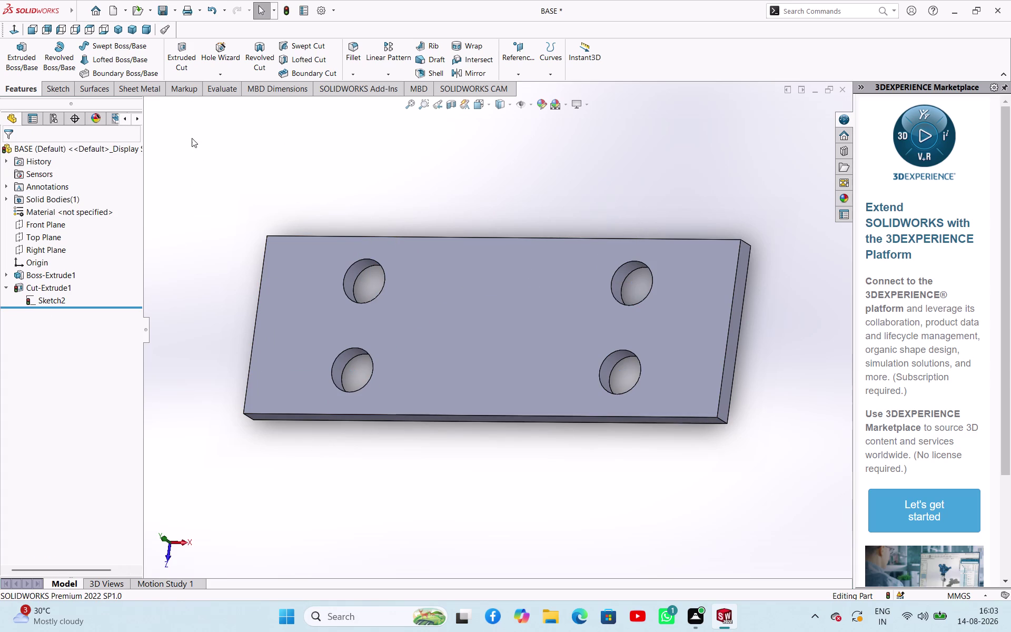
Rebuild and save the BASE part, then return to Assem1.
click(291, 13)
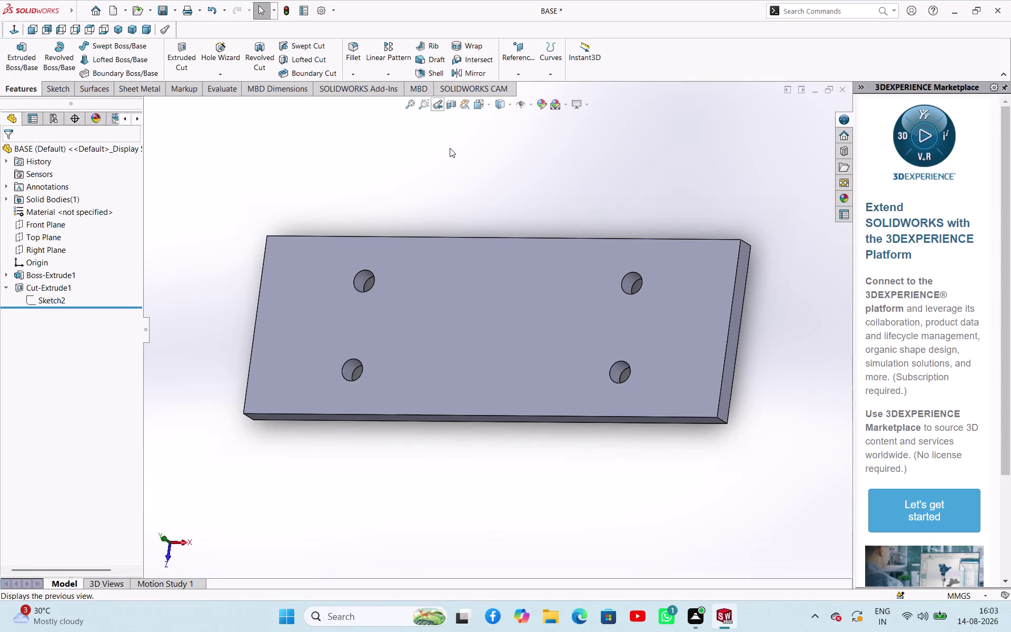
click(450, 148)
key(ctrl+s)
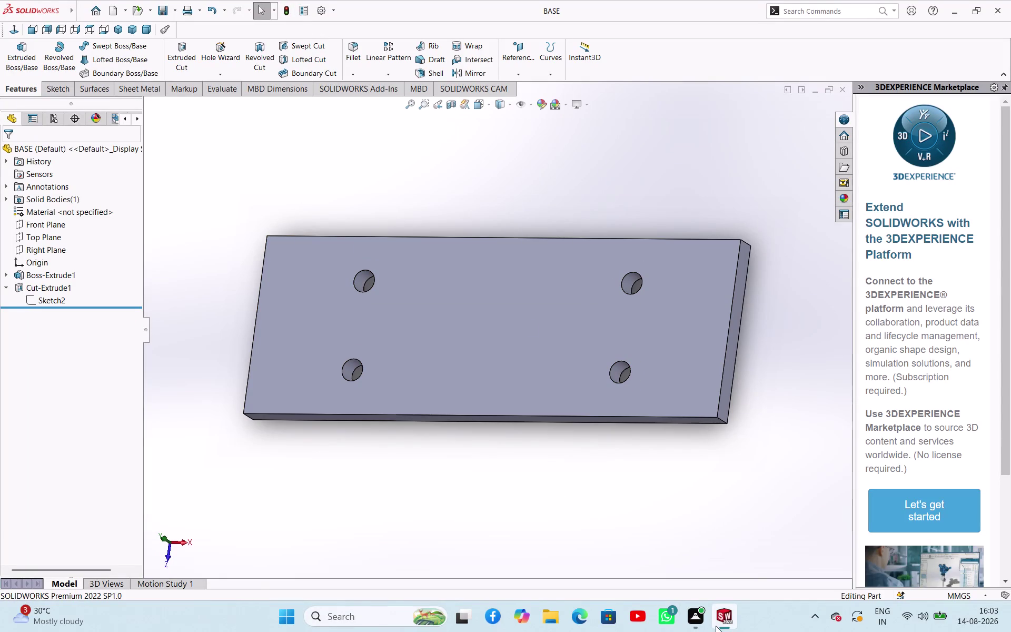
click(957, 546)
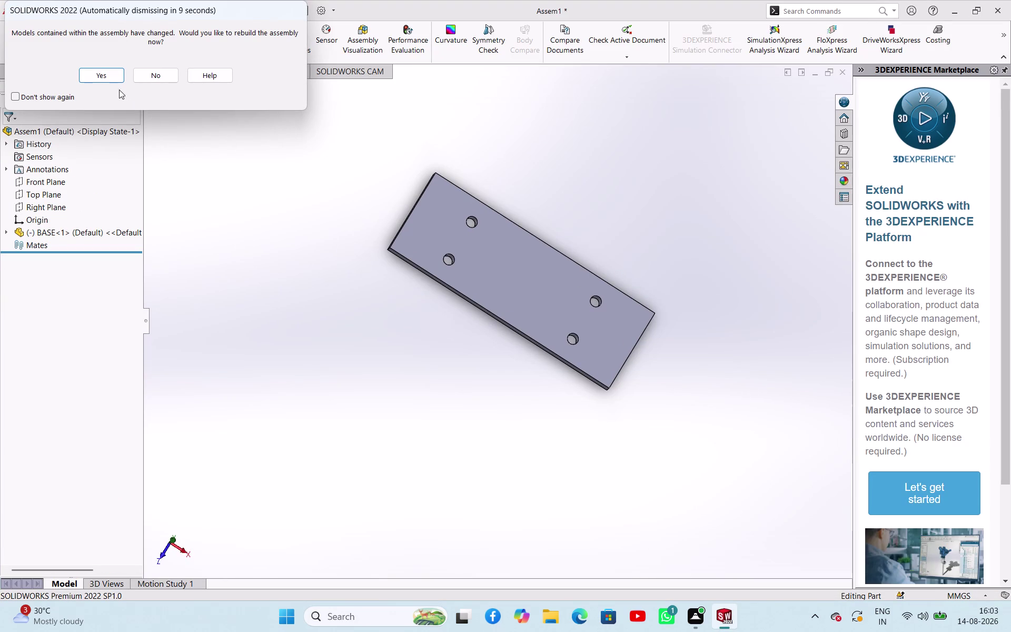
Accept the rebuild so Assem1 shows the 5 mm holes, and orbit around the plate.
click(104, 74)
click(259, 273)
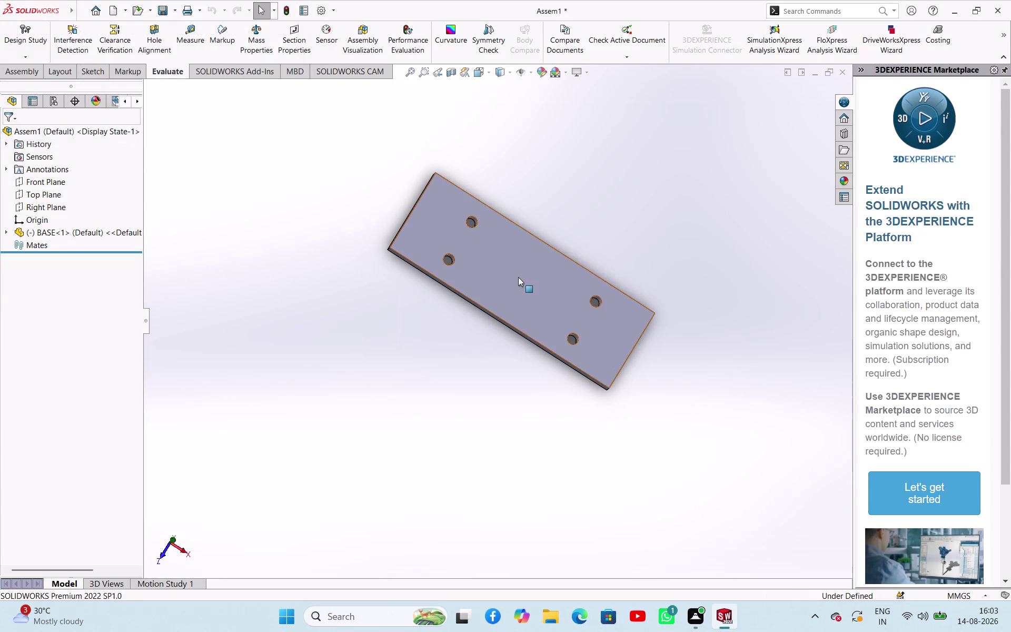
middle_drag(569, 239, 563, 164)
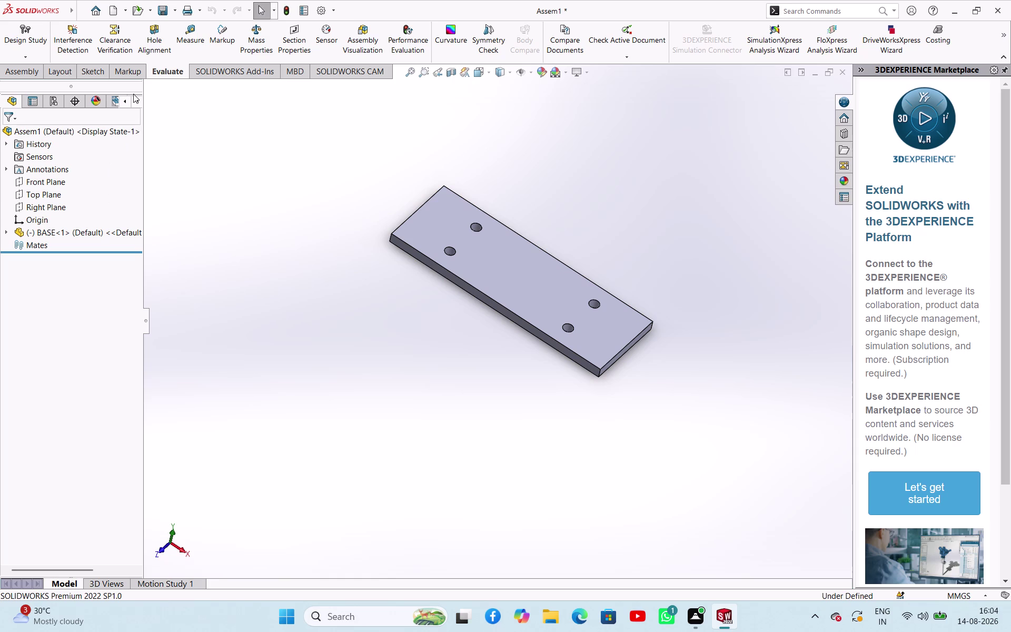
click(31, 70)
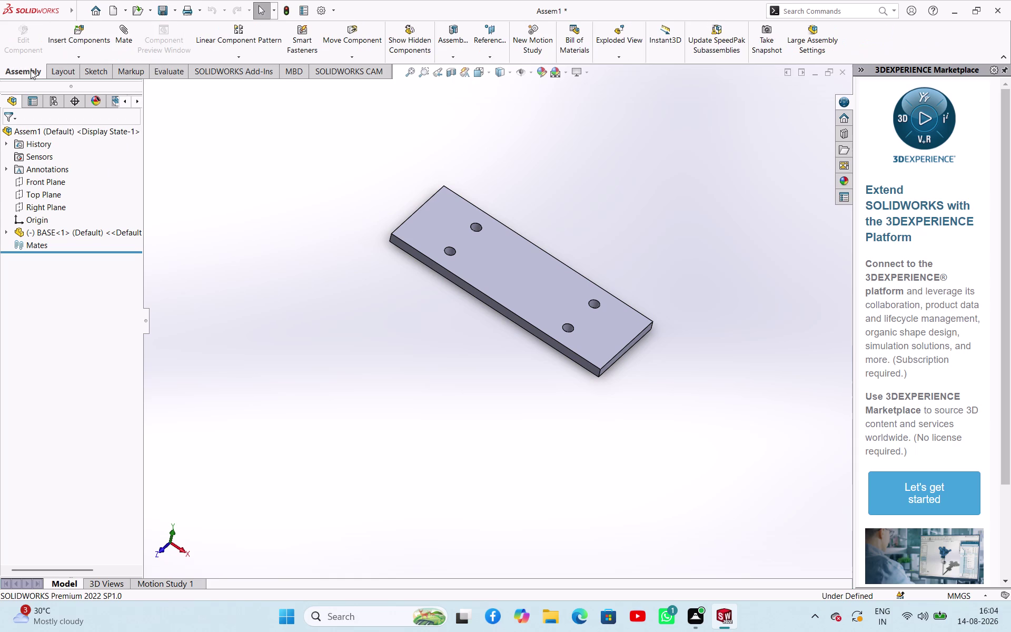
Mate the BASE Front Plane coincident to the assembly's Front Plane.
click(123, 32)
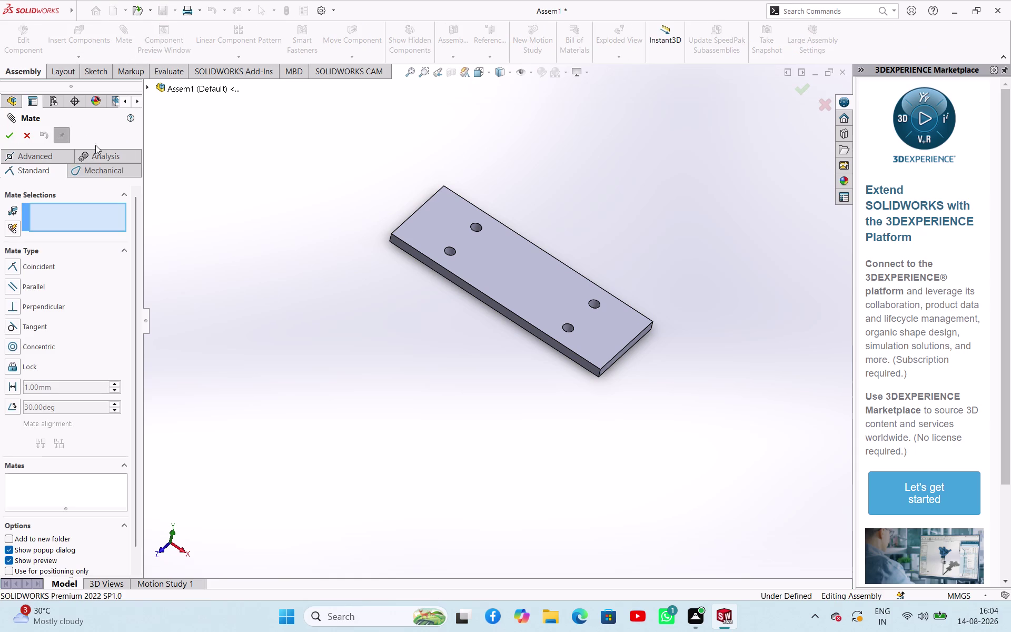
click(146, 85)
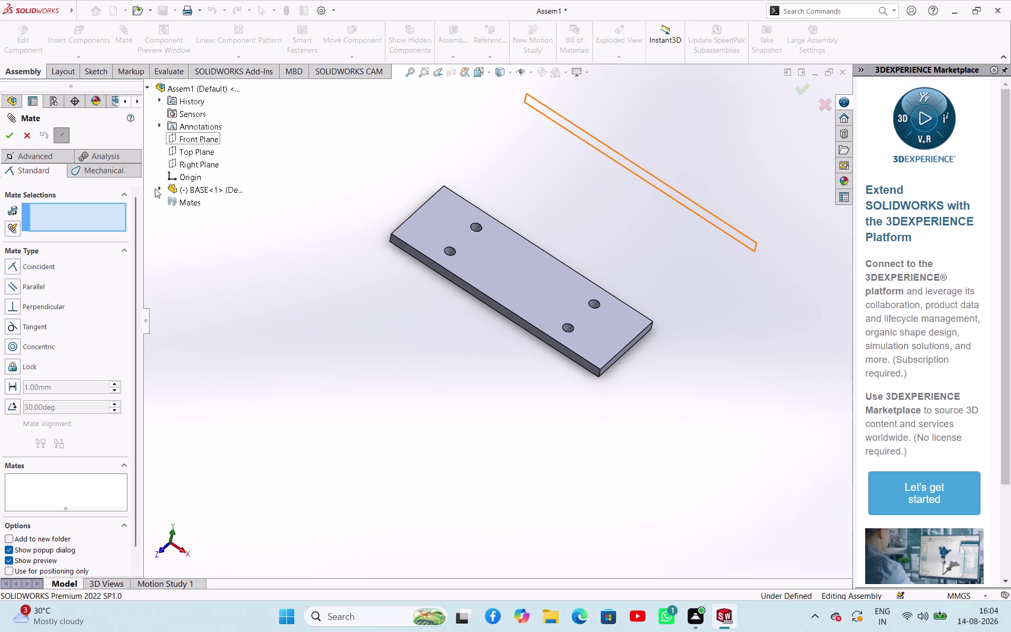
click(158, 187)
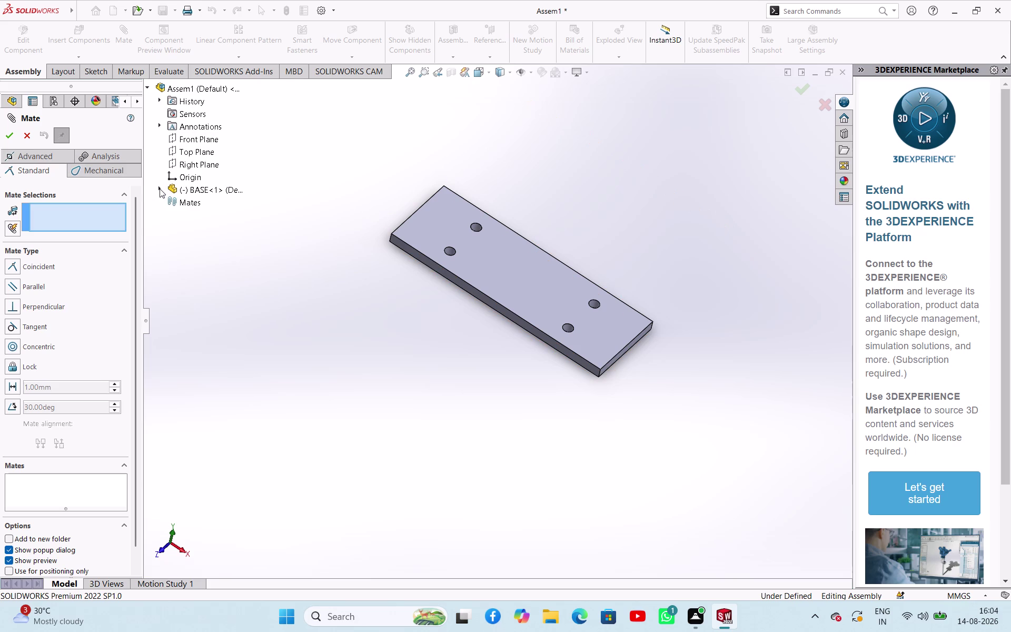
click(160, 189)
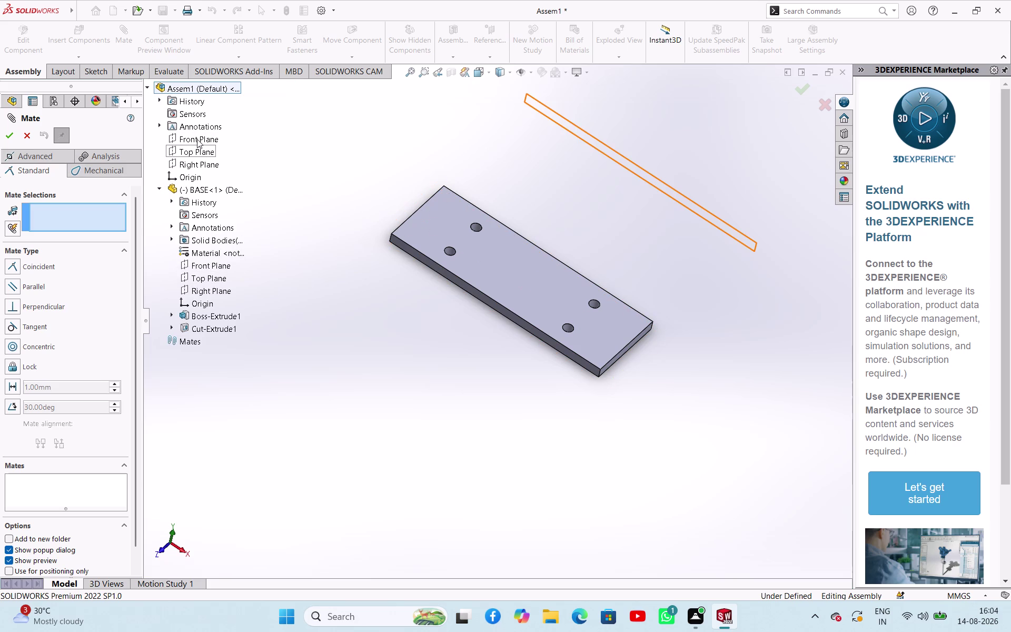
click(197, 139)
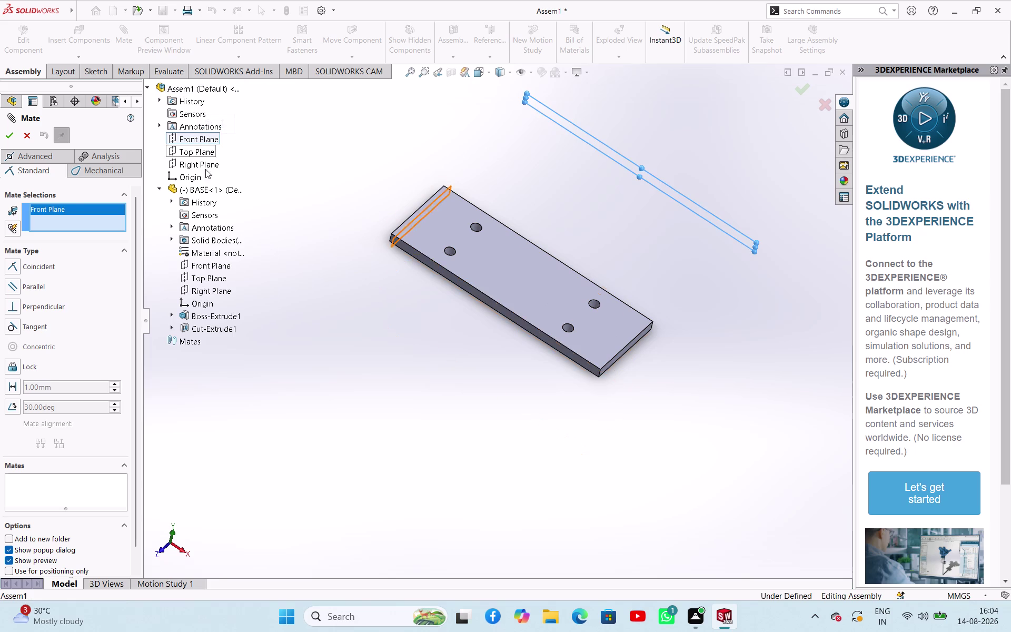
click(198, 265)
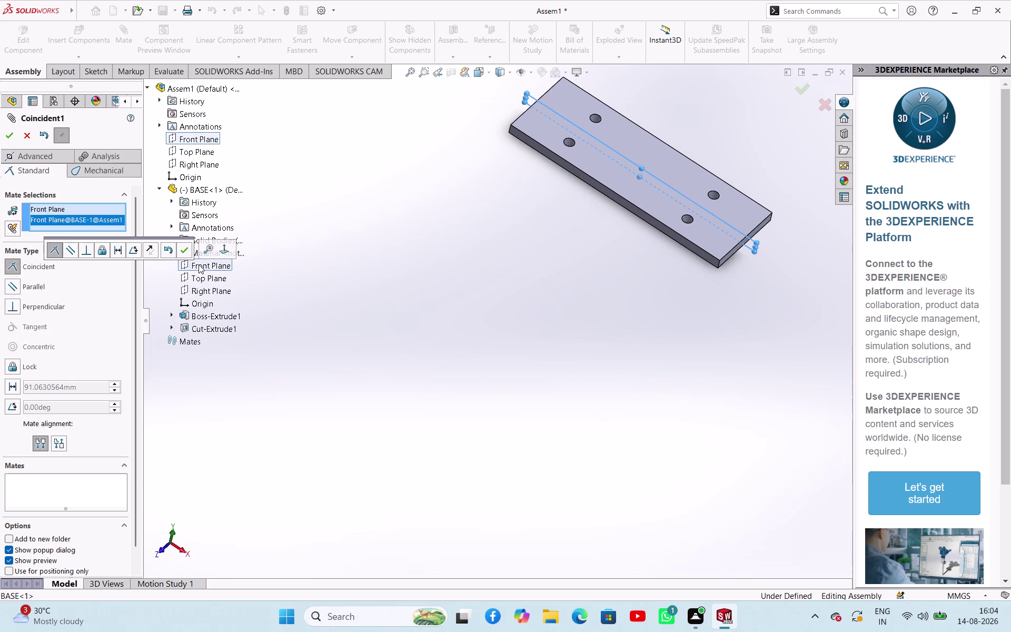
click(183, 249)
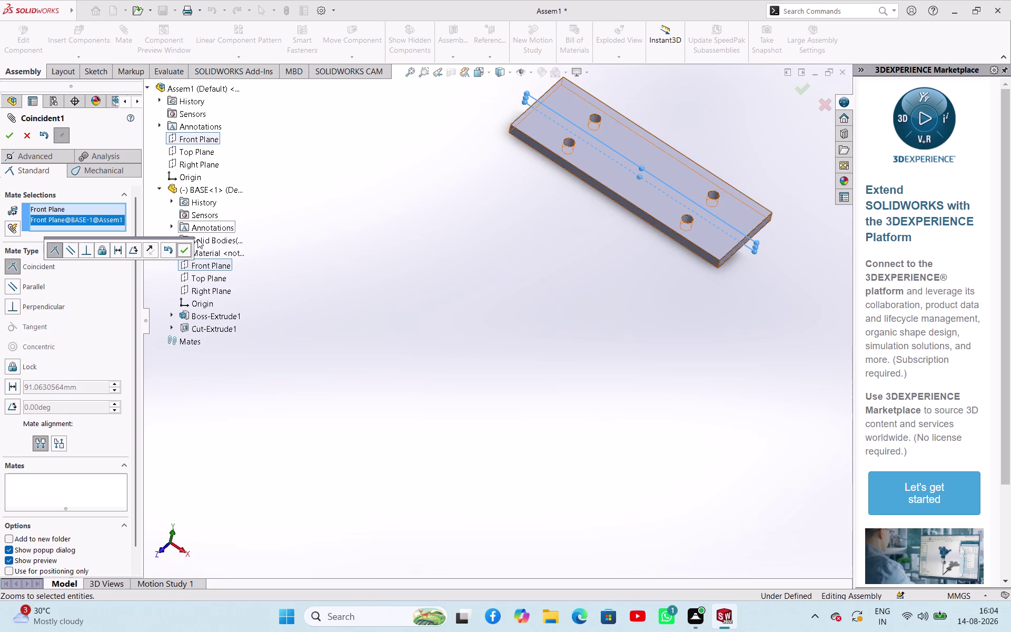
click(184, 245)
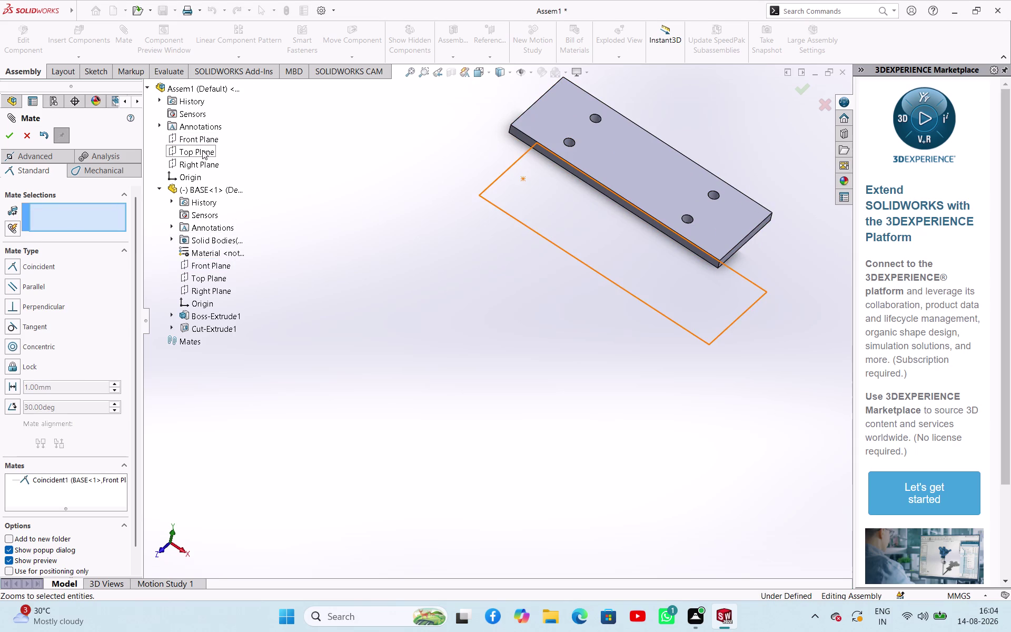
Mate the BASE Top and Right Planes coincident to the assembly's planes.
click(204, 151)
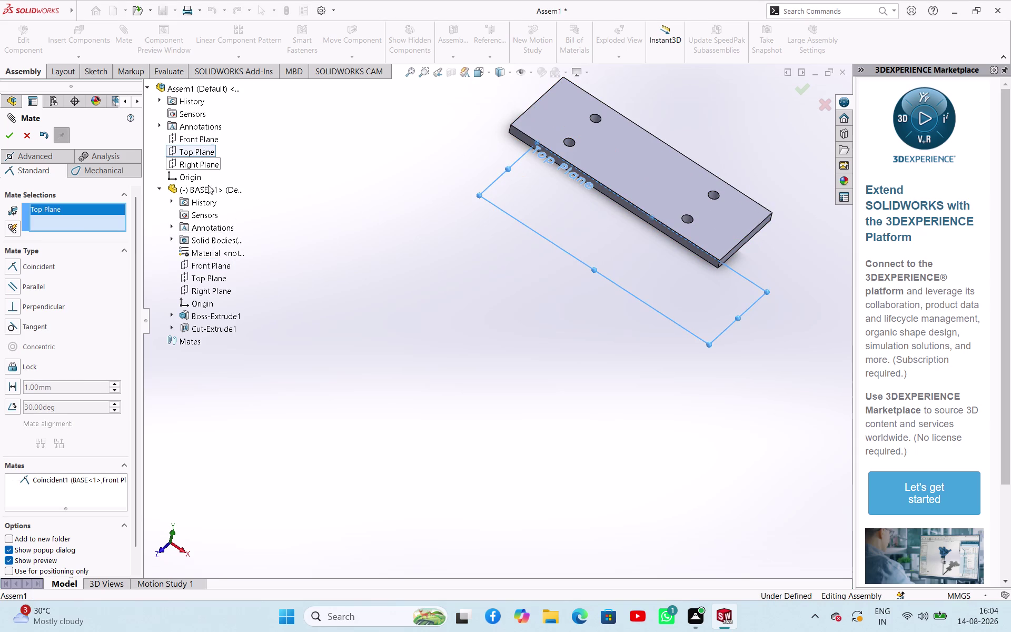
click(197, 275)
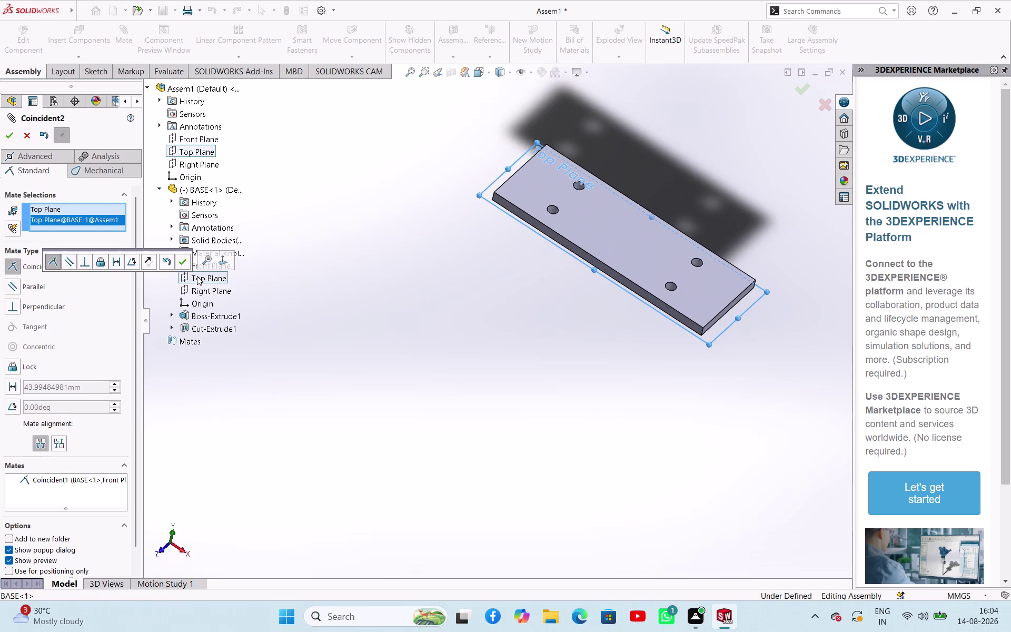
click(180, 262)
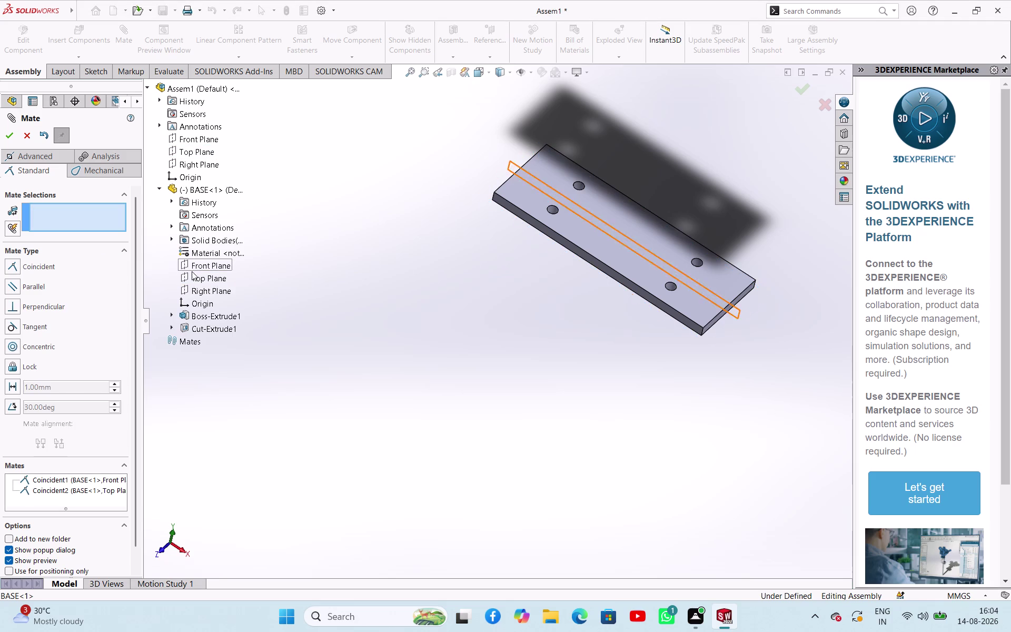
click(197, 292)
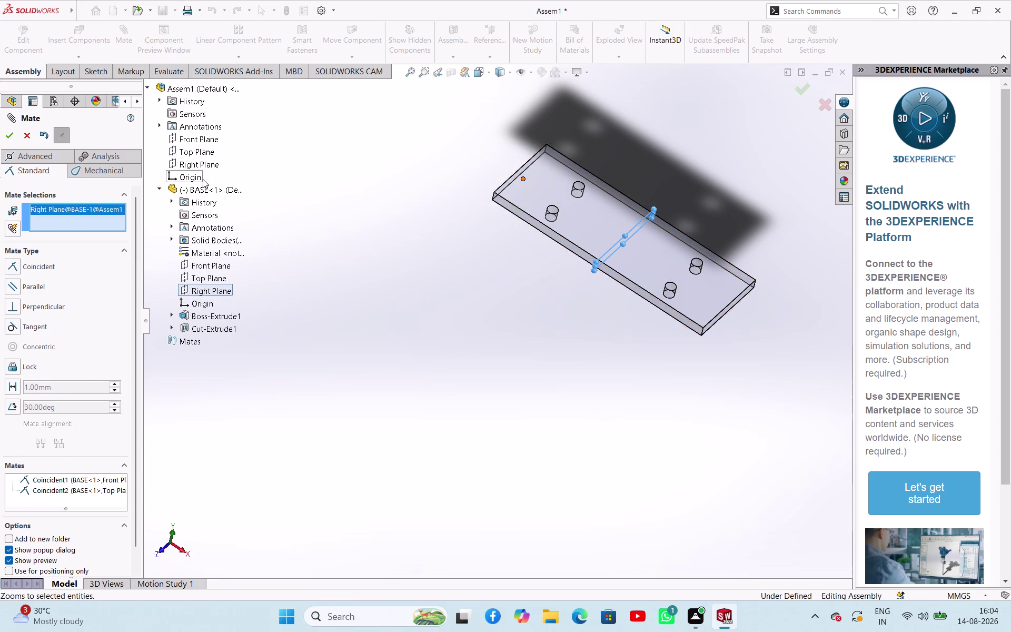
click(203, 169)
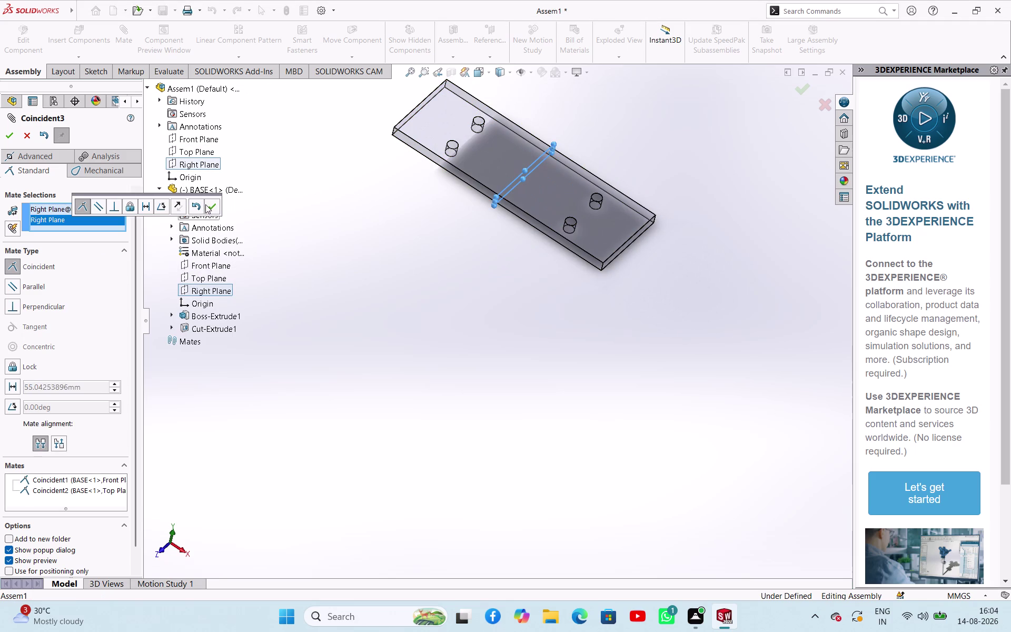
click(209, 209)
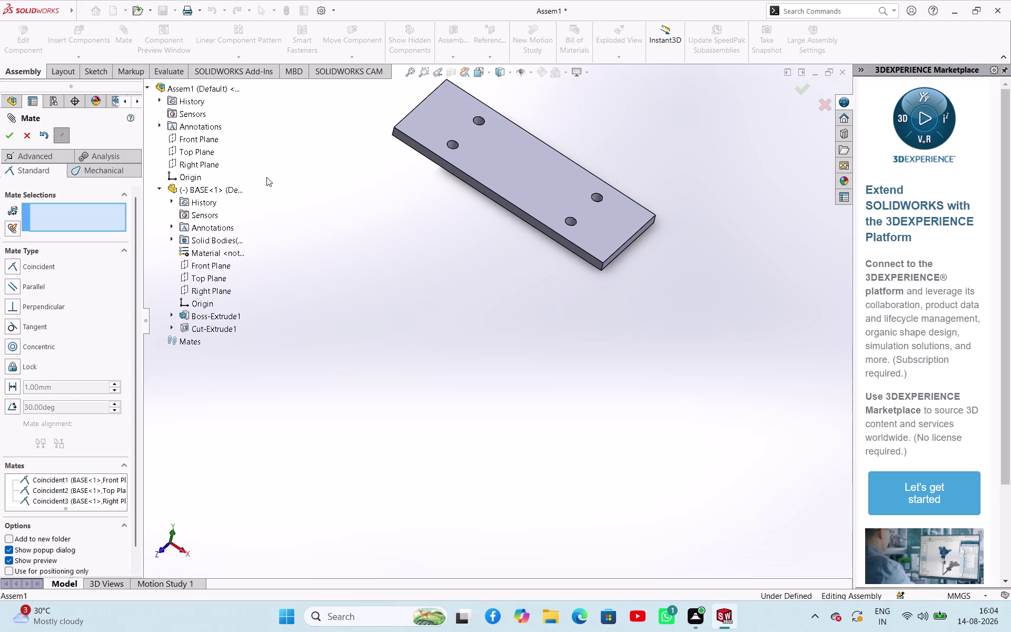
click(10, 137)
scroll(down, 3)
scroll(up, 3)
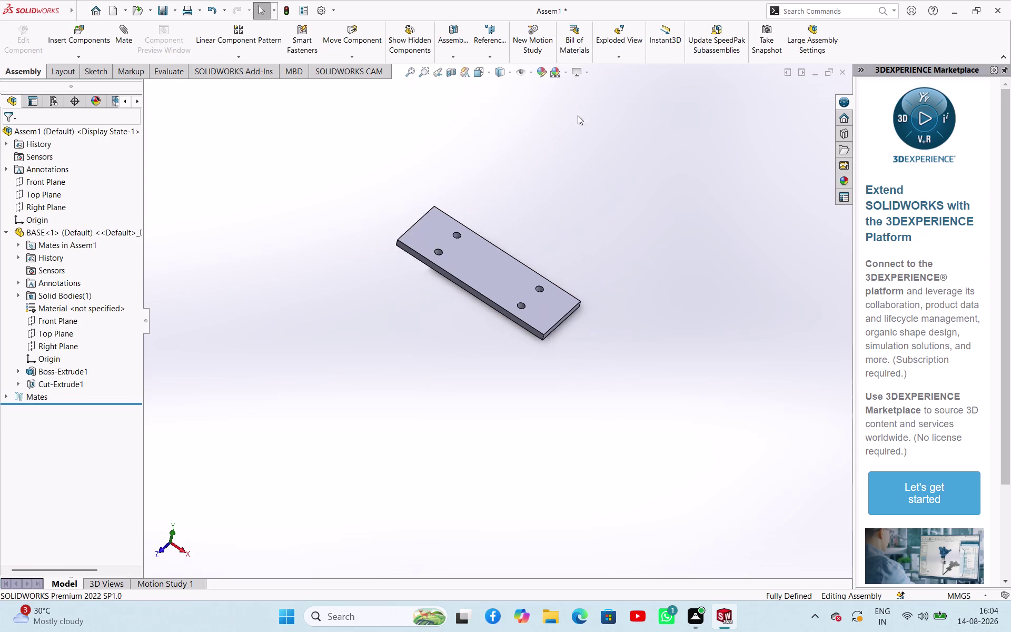
Insert the SUPPORT part from open documents and place it on the BASE plate.
scroll(down, 3)
scroll(down, 3)
scroll(down, 3)
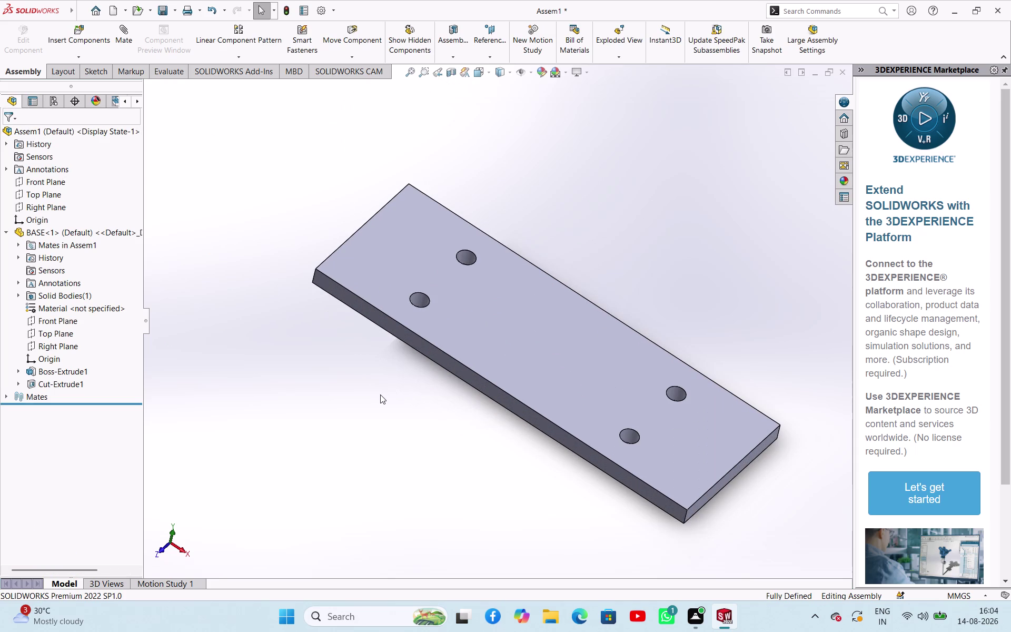
scroll(up, 3)
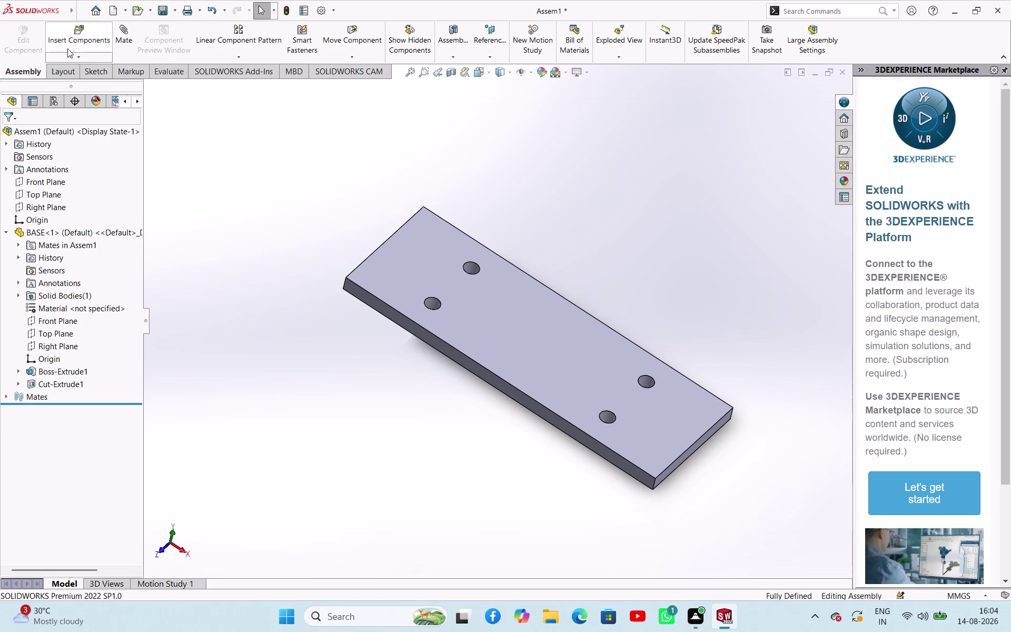
click(72, 59)
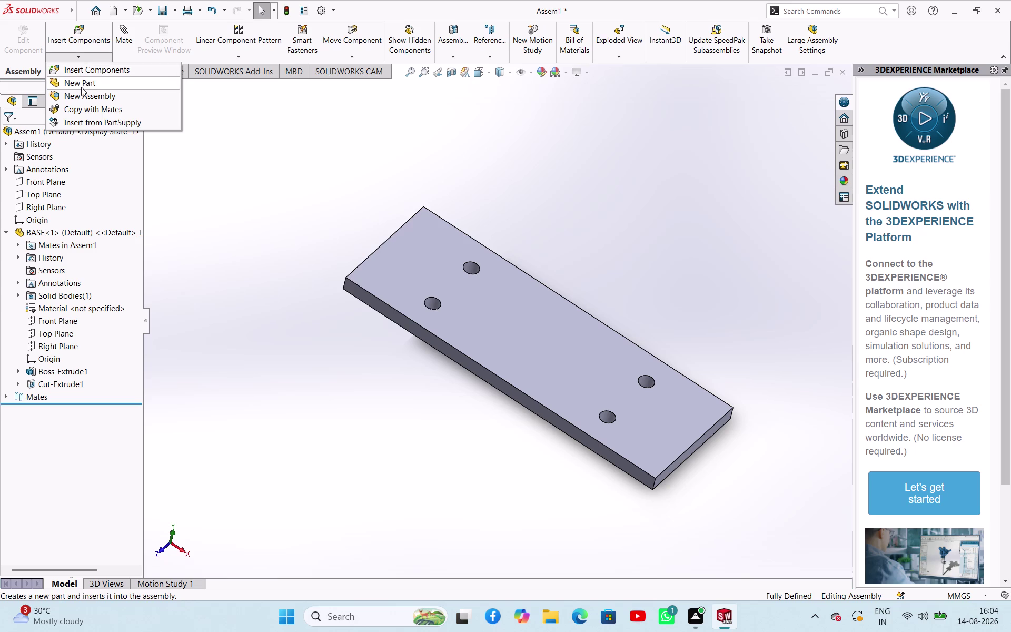
click(84, 74)
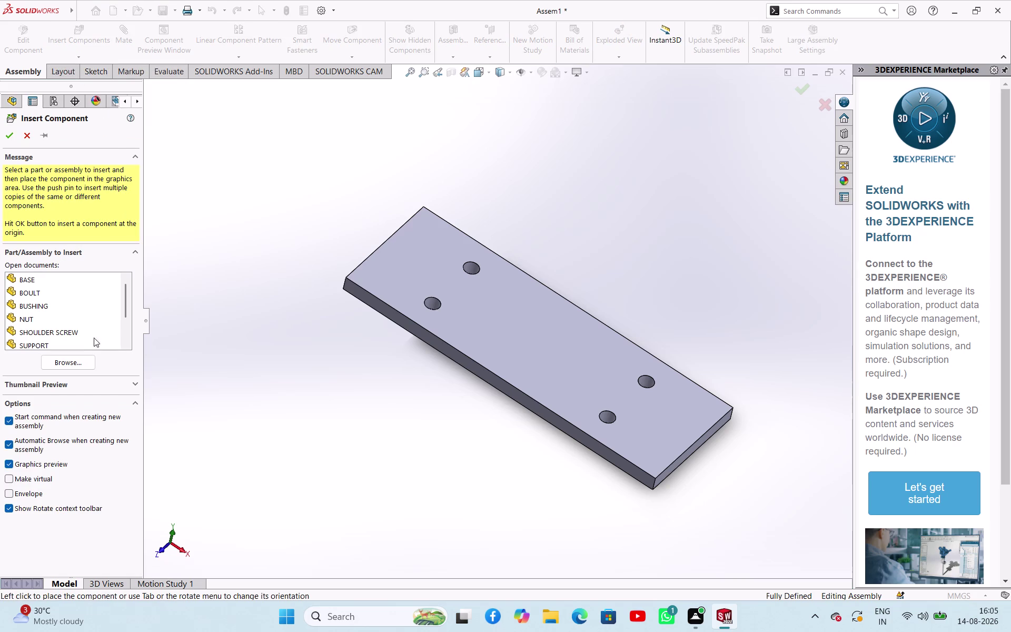
scroll(down, 3)
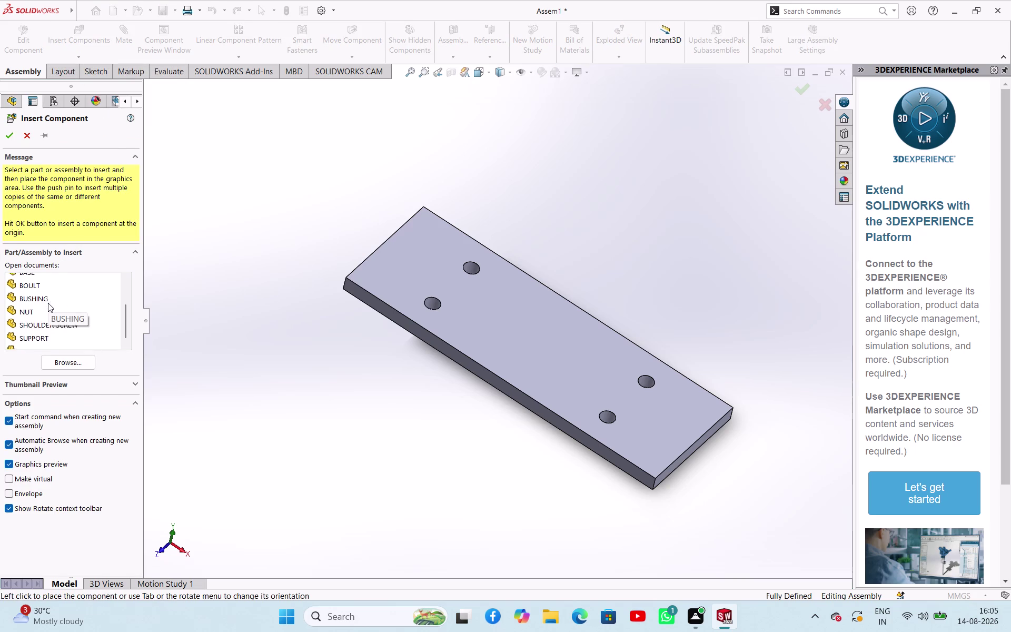
click(48, 309)
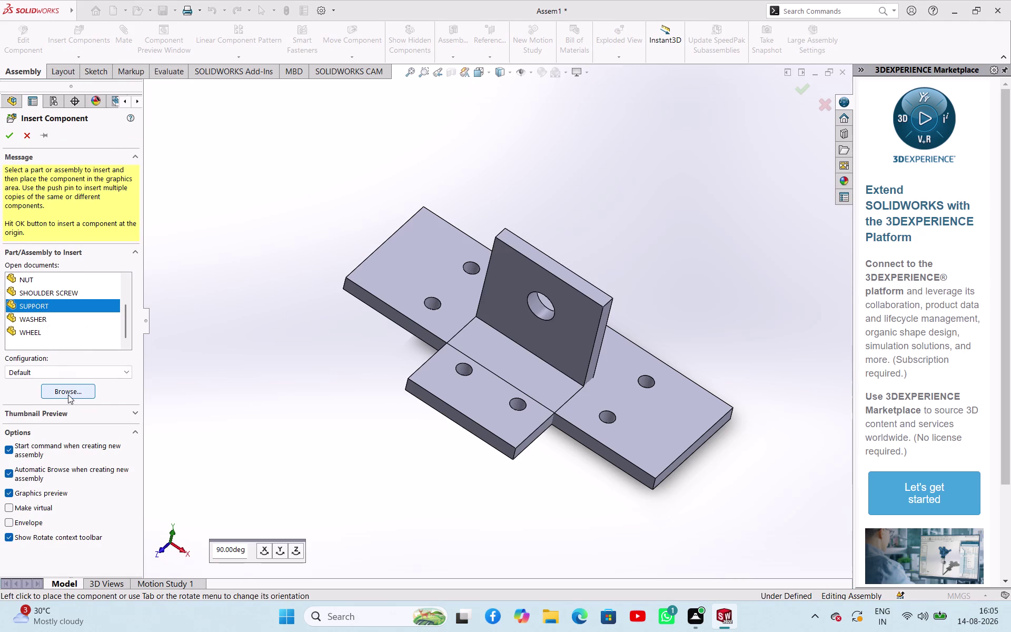
click(16, 136)
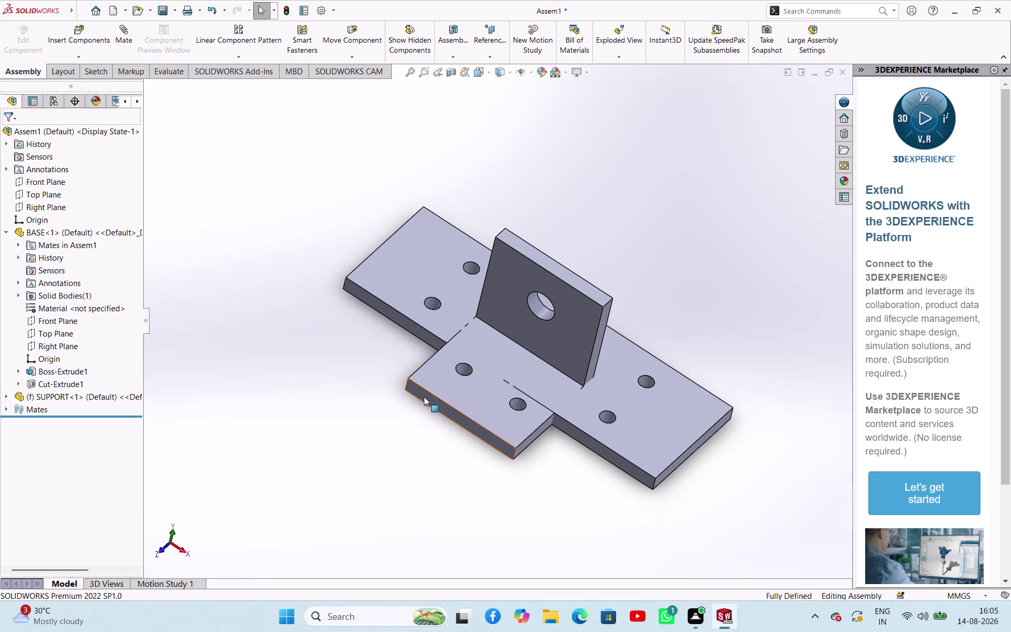
Clear the selection and collapse the BASE component's feature list in the tree.
drag(450, 387, 412, 429)
click(229, 335)
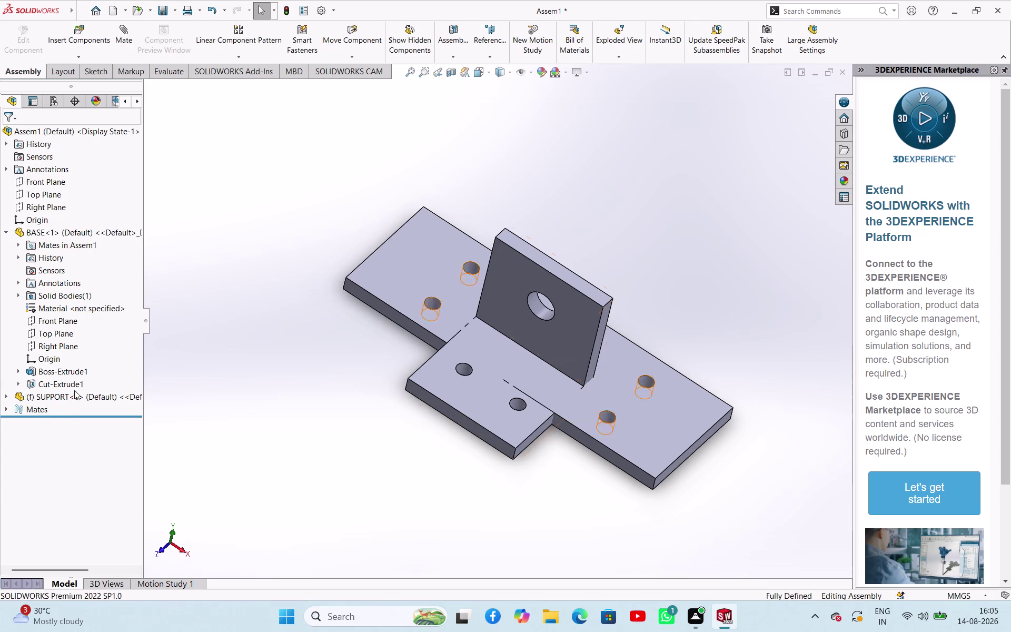
click(212, 339)
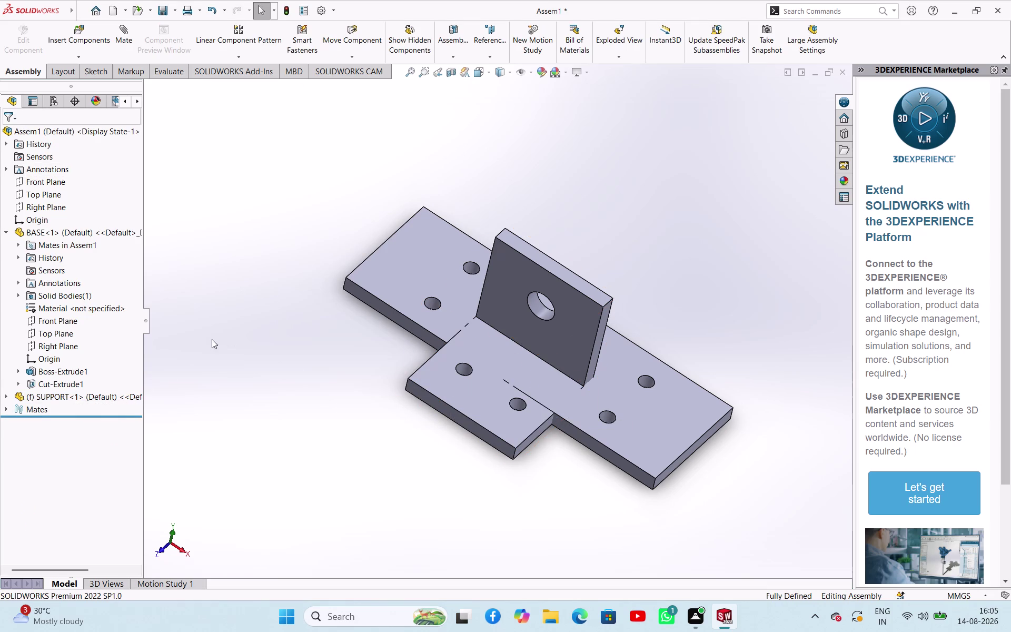
click(8, 231)
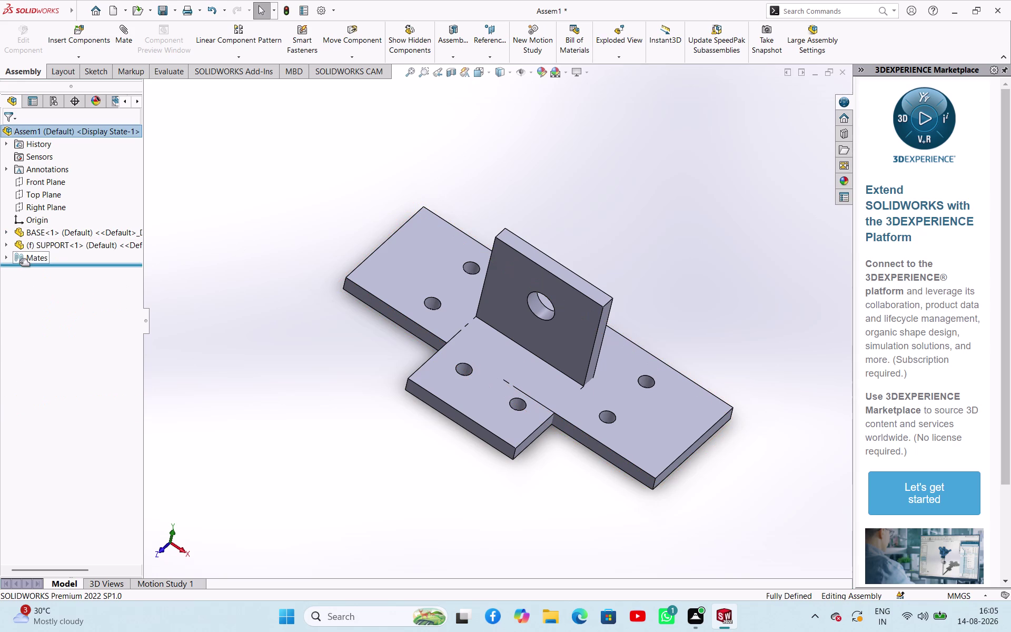
right_click(22, 257)
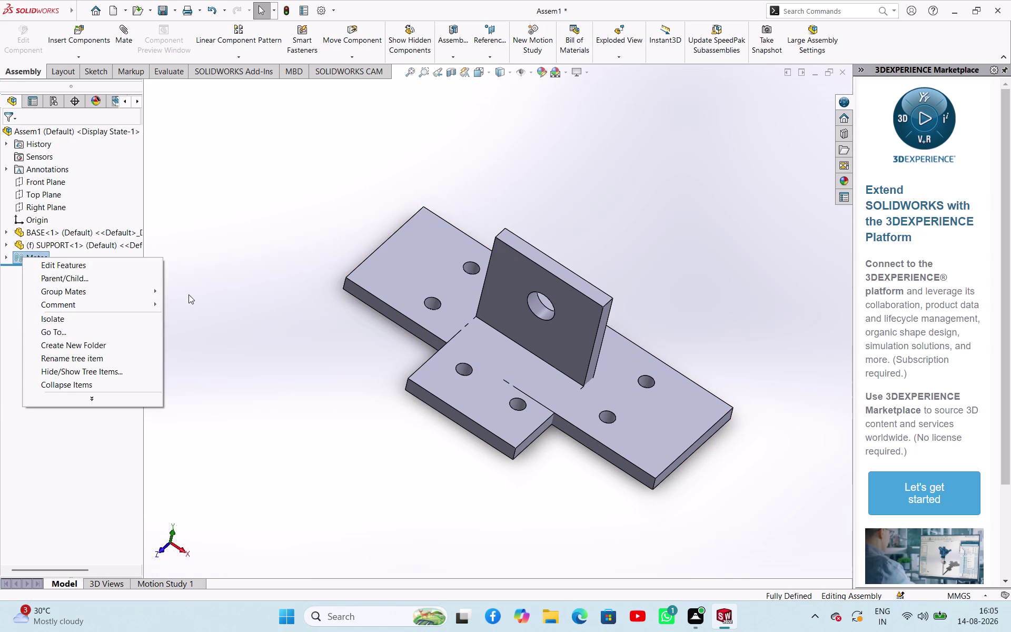
Remove the first SUPPORT bracket from the assembly with undo.
click(189, 294)
click(201, 305)
key(ctrl+z)
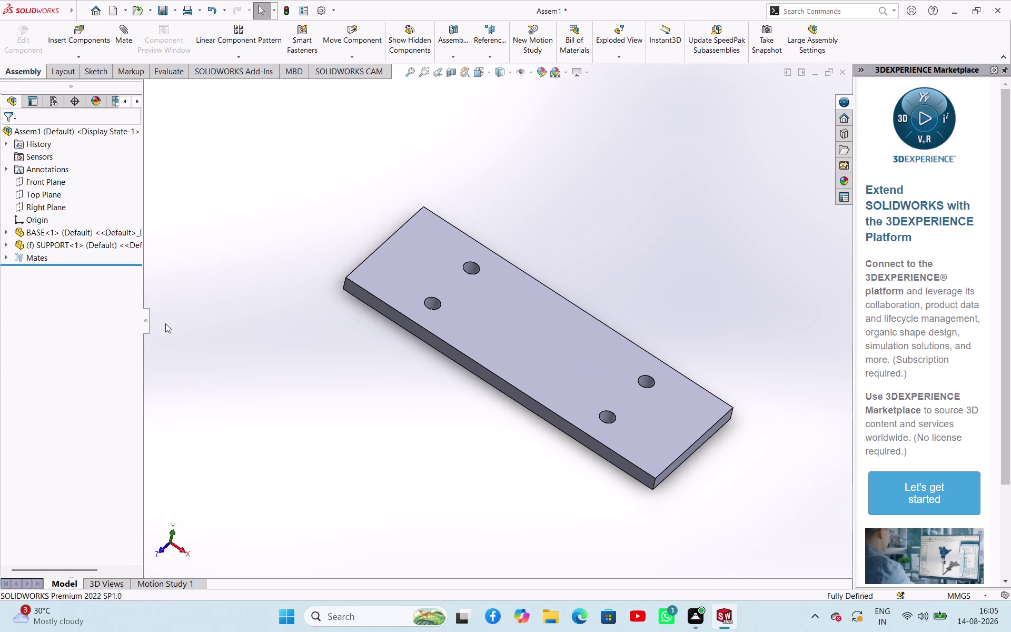
Insert SUPPORT again, rotated in 90-degree increments, and place it beside the base.
click(88, 61)
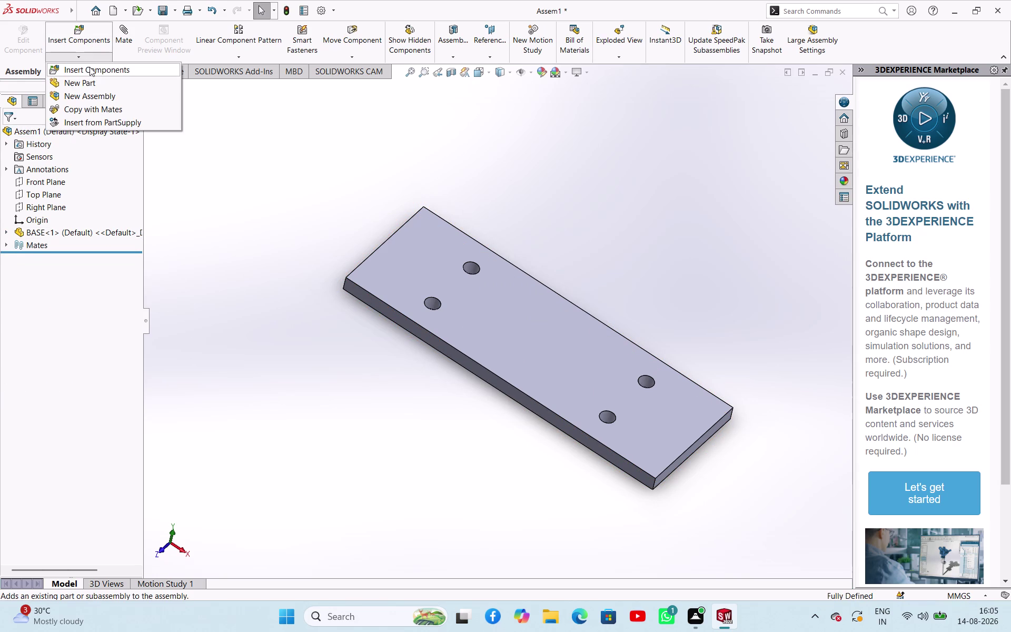
click(89, 67)
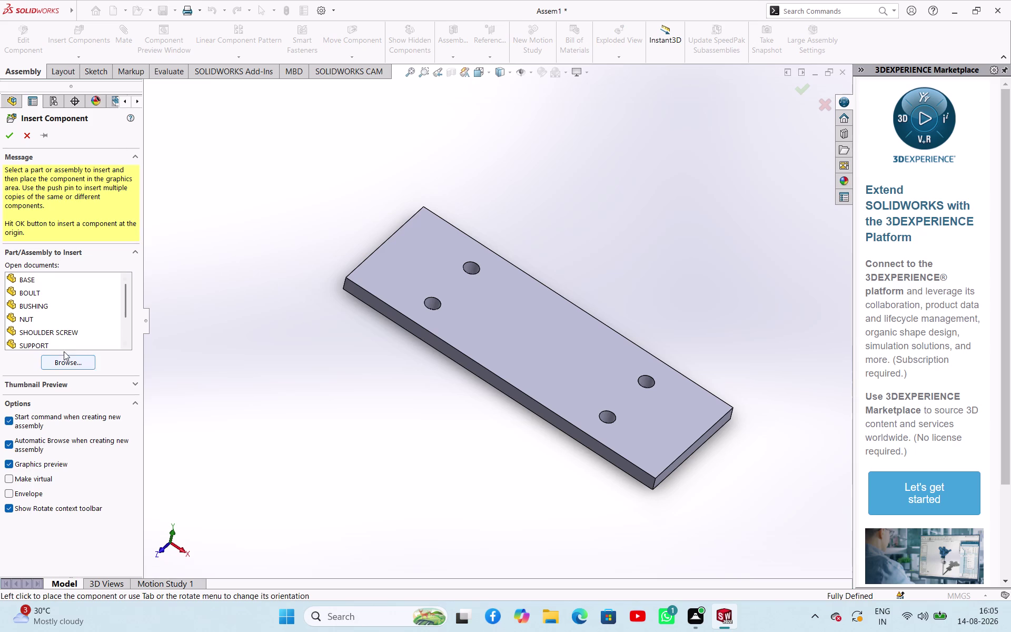
scroll(down, 3)
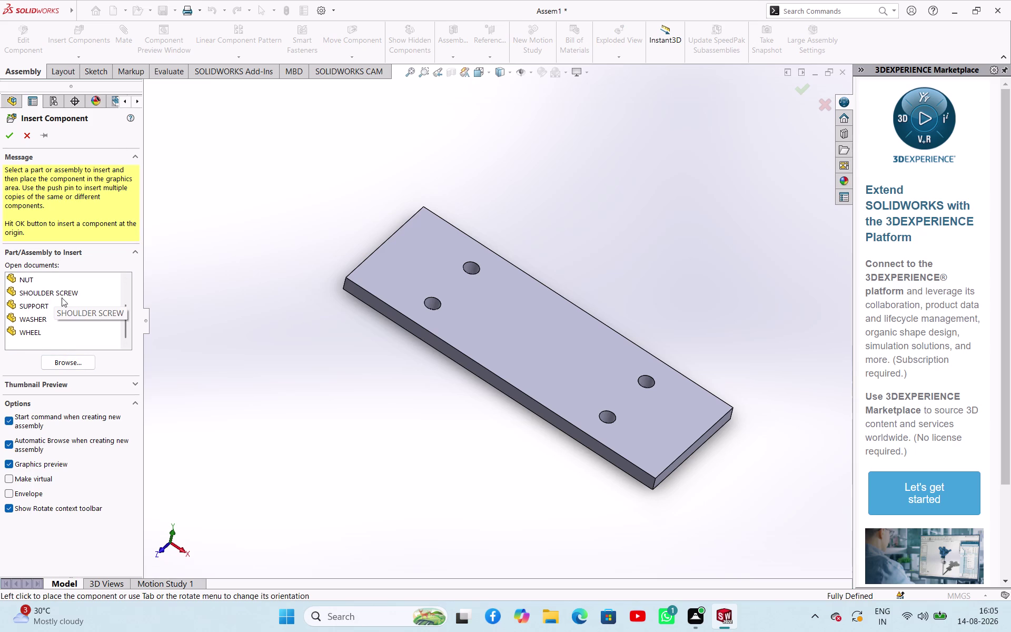
click(59, 308)
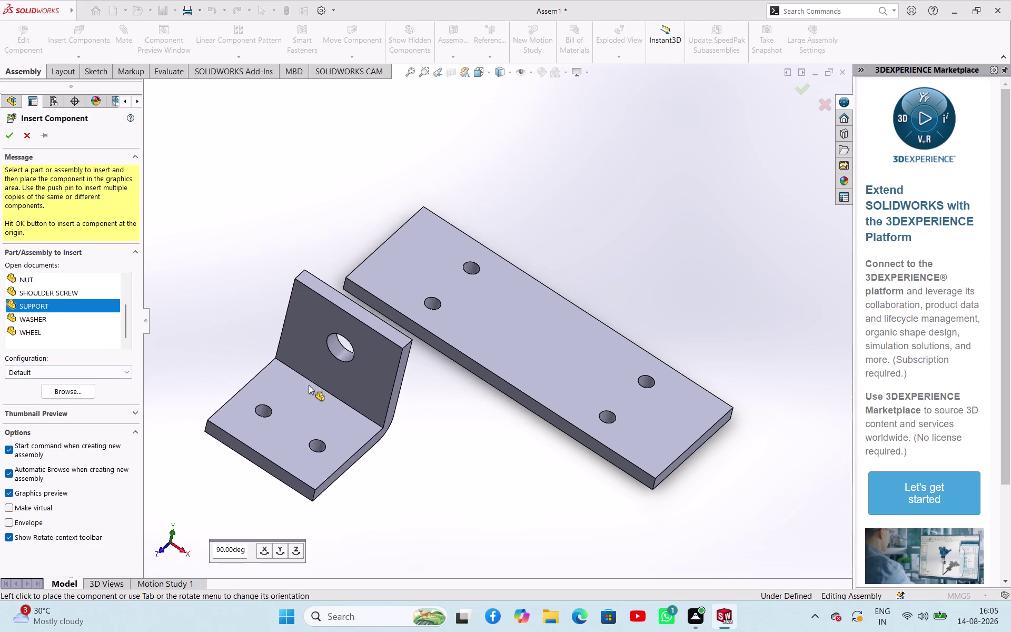
click(296, 553)
click(296, 553)
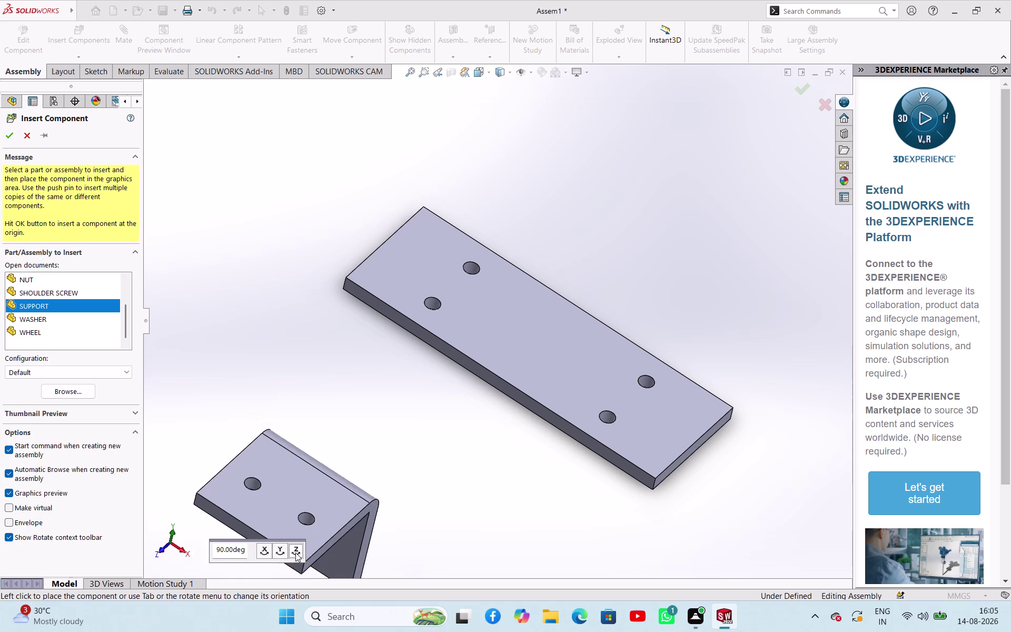
click(296, 553)
click(293, 552)
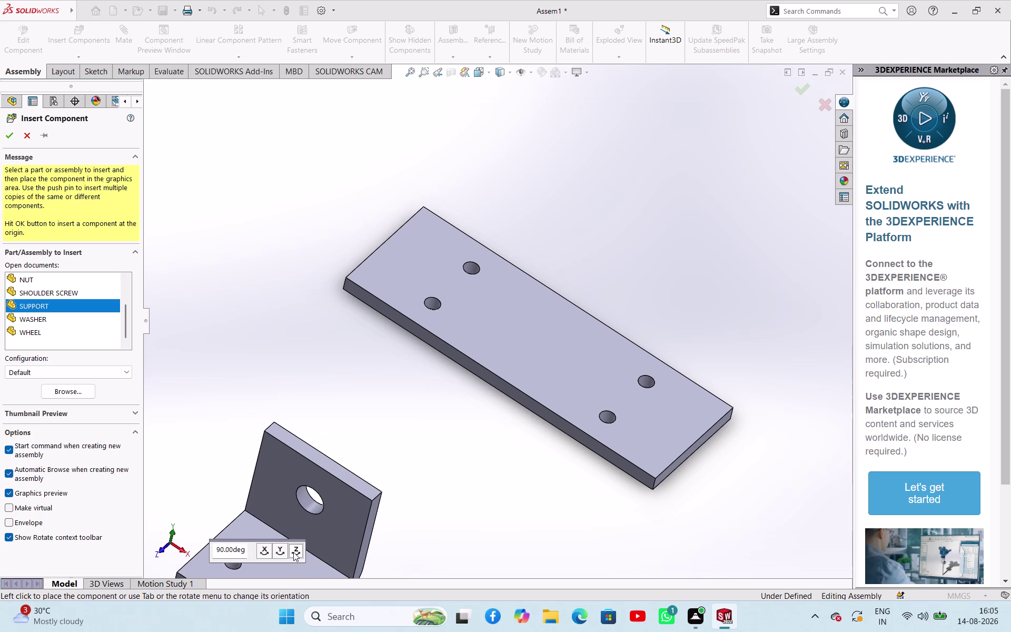
click(282, 551)
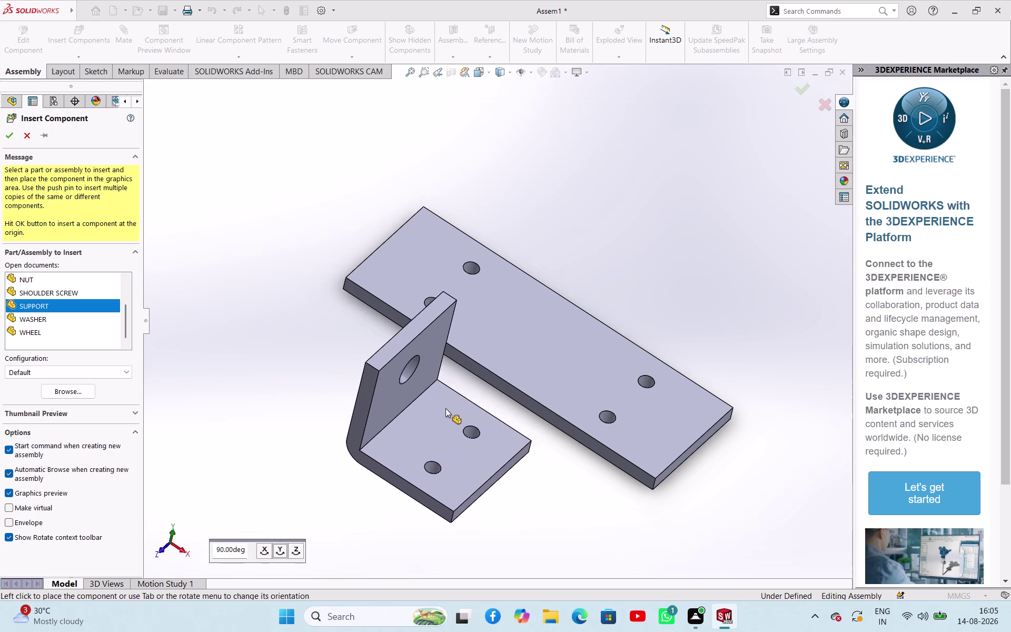
click(407, 407)
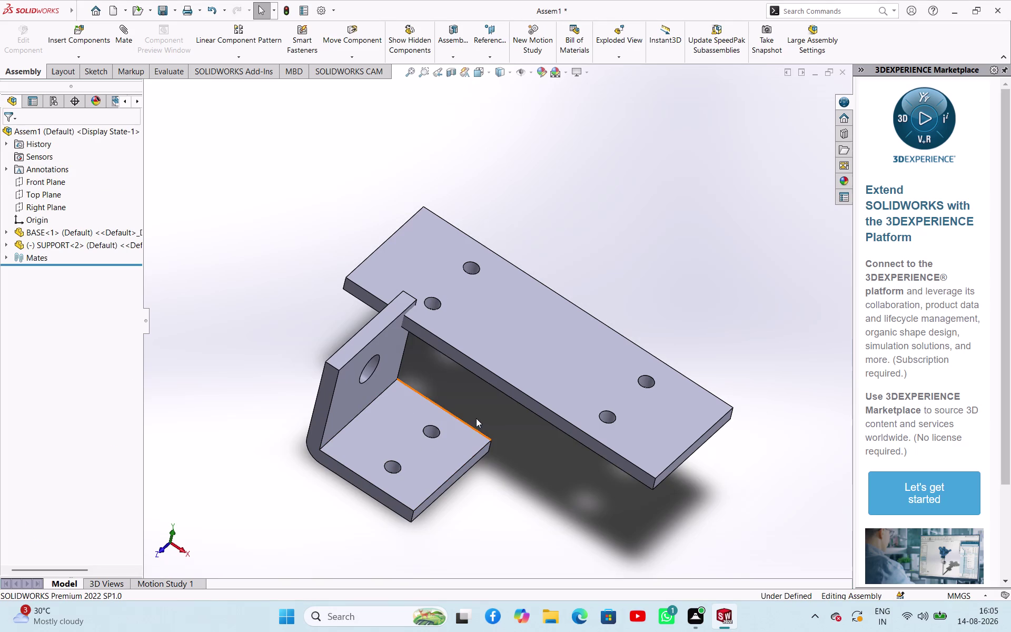
Mate a bracket foot hole concentric to a base hole and the foot coincident to the plate.
click(435, 431)
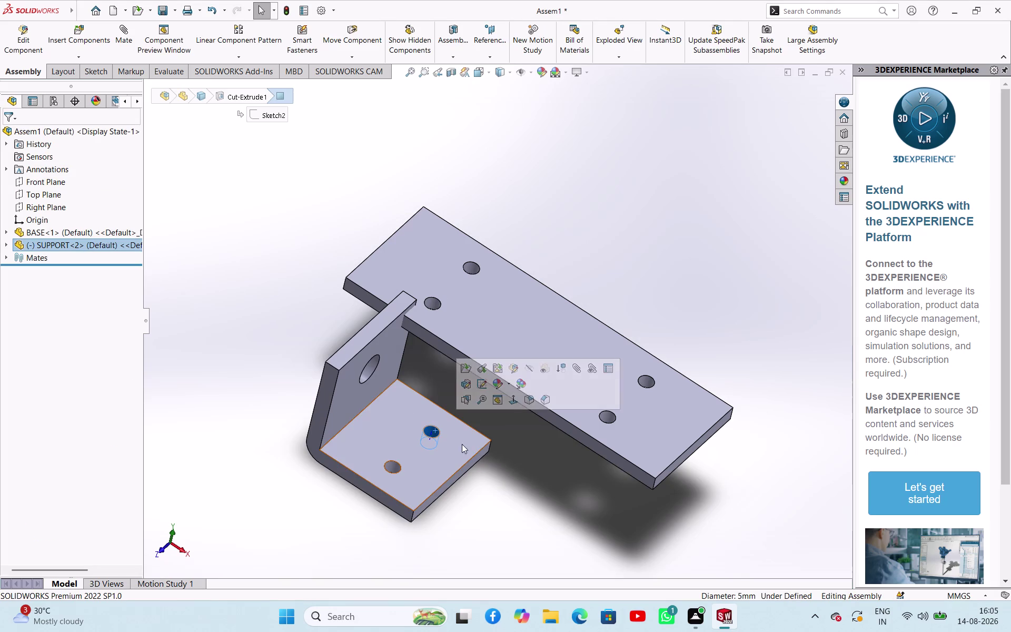
click(649, 378)
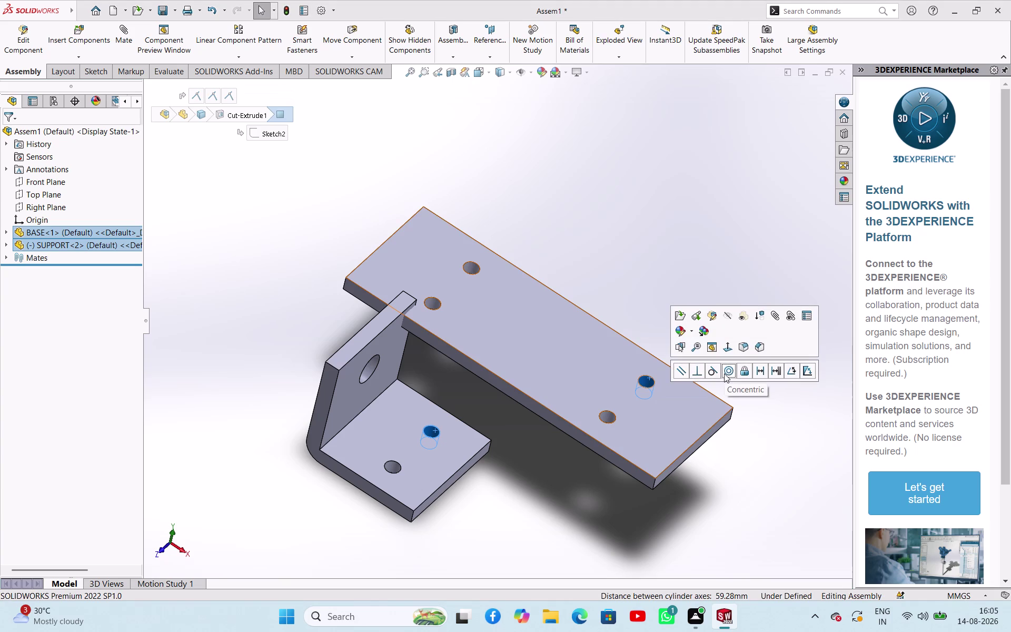
click(724, 374)
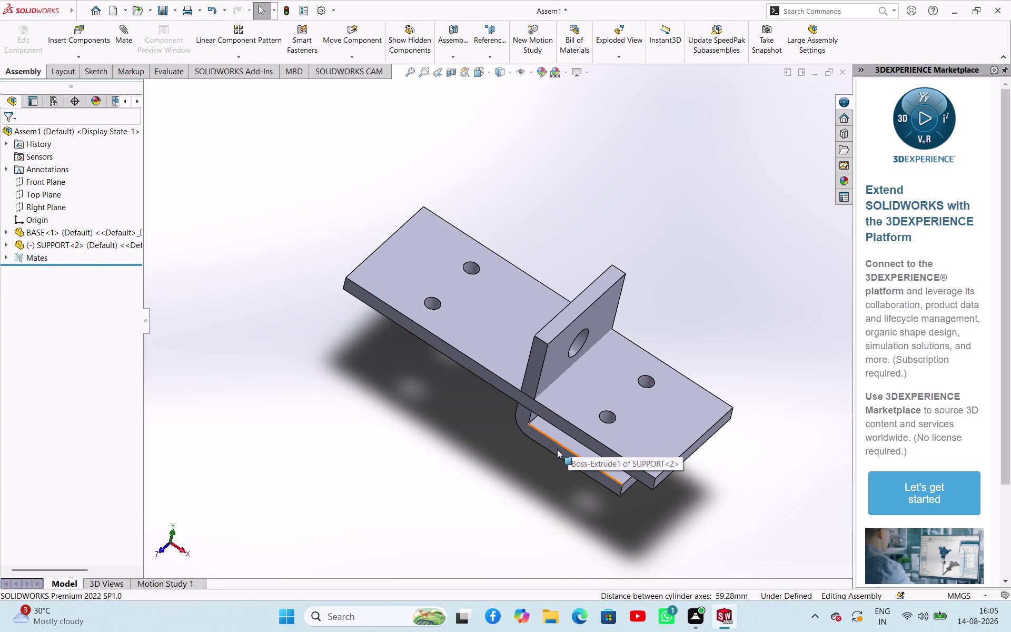
middle_drag(553, 464, 592, 258)
click(606, 345)
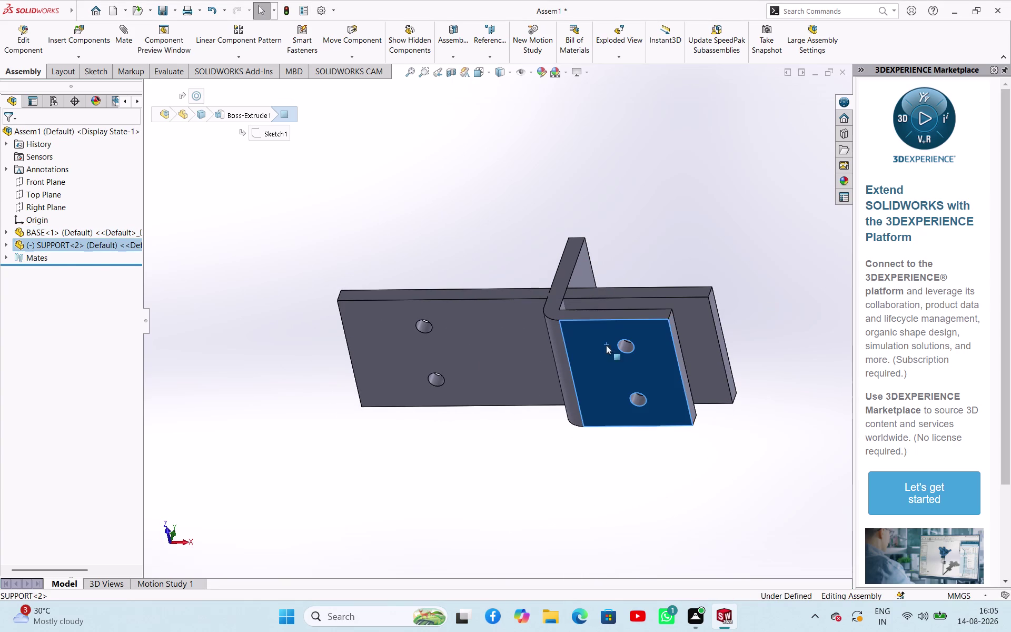
middle_drag(678, 207, 585, 338)
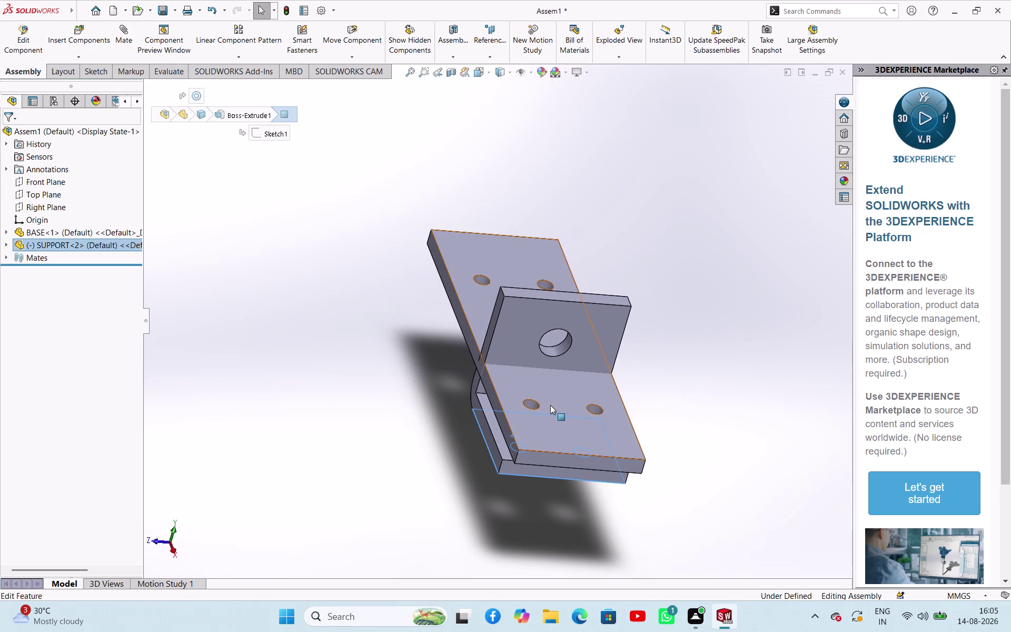
click(549, 420)
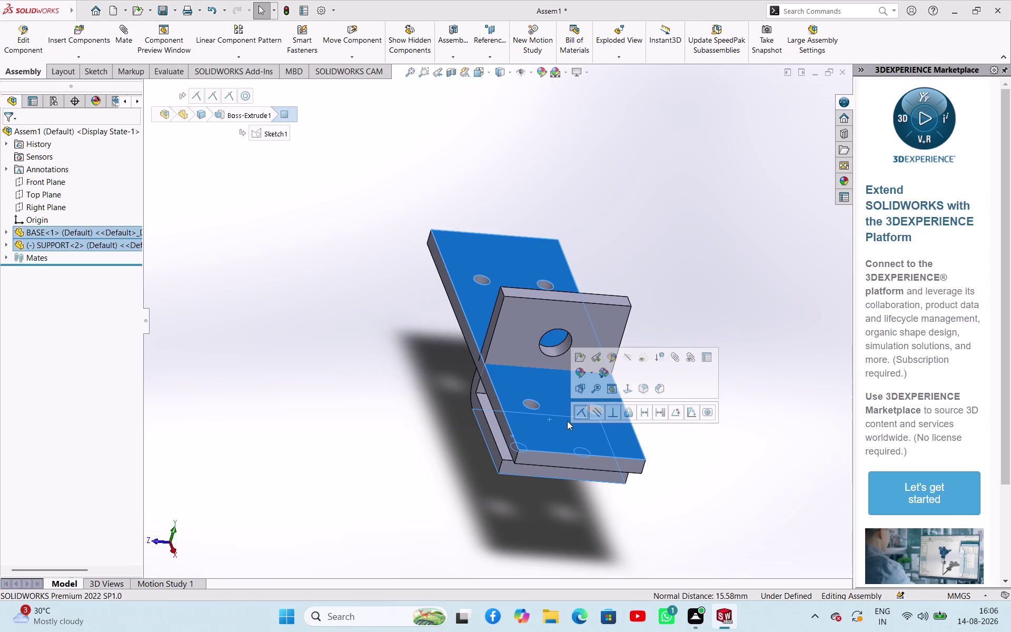
click(579, 408)
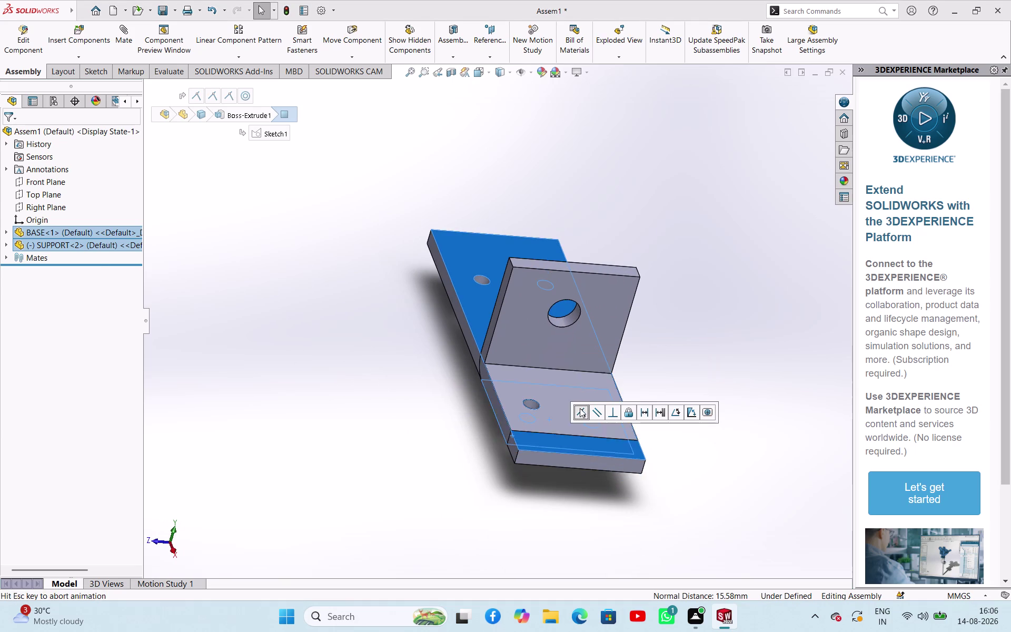
click(644, 355)
Swing the SUPPORT bracket around its mated hole to sit over the base plate.
middle_drag(696, 342, 665, 369)
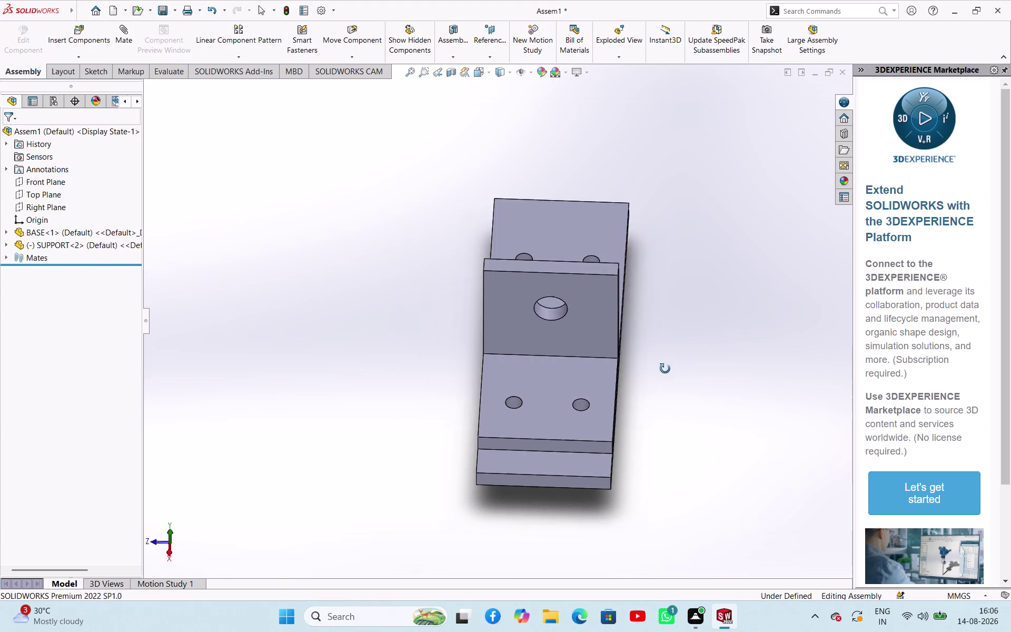
middle_drag(666, 369, 788, 359)
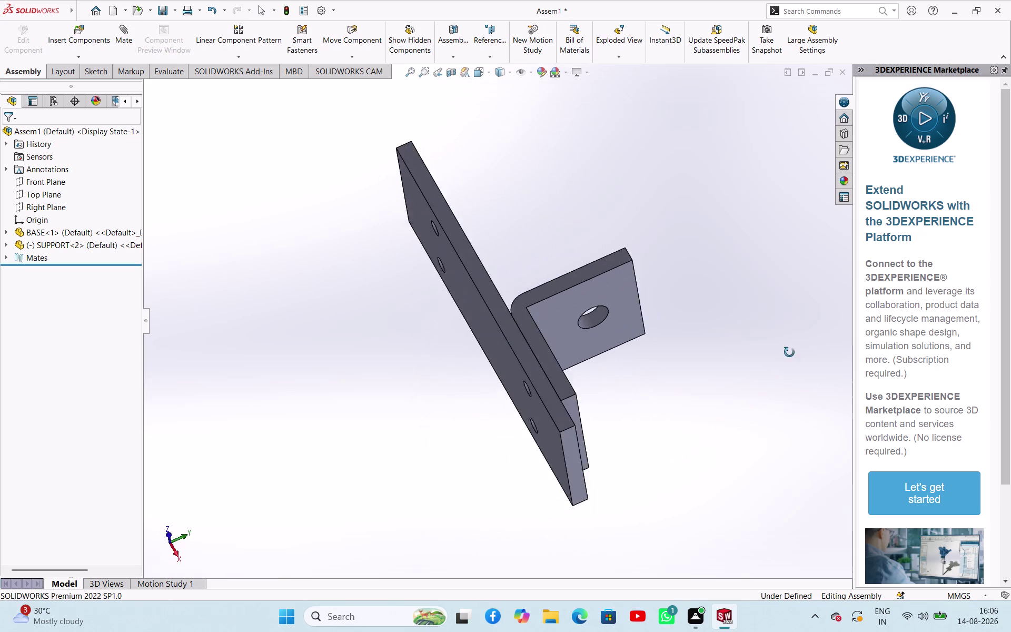
middle_drag(788, 360, 616, 248)
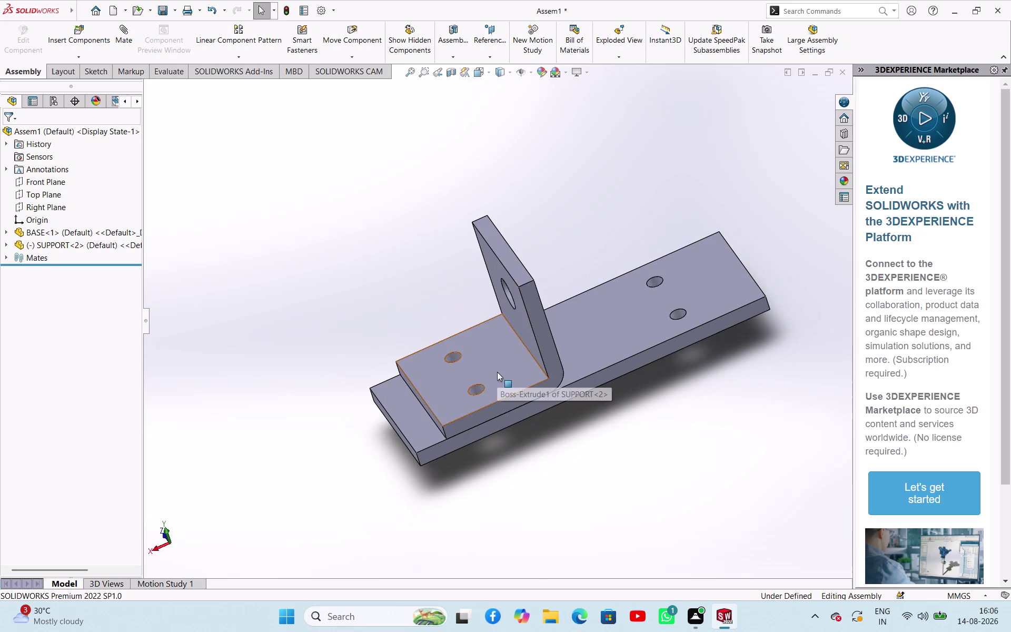
drag(497, 372, 422, 278)
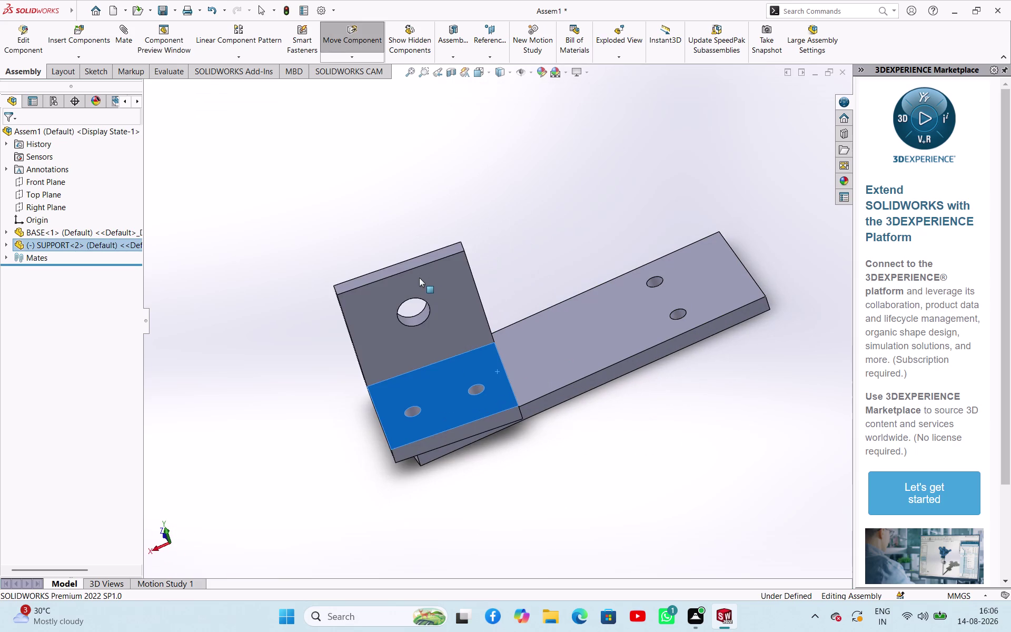
drag(422, 278, 578, 402)
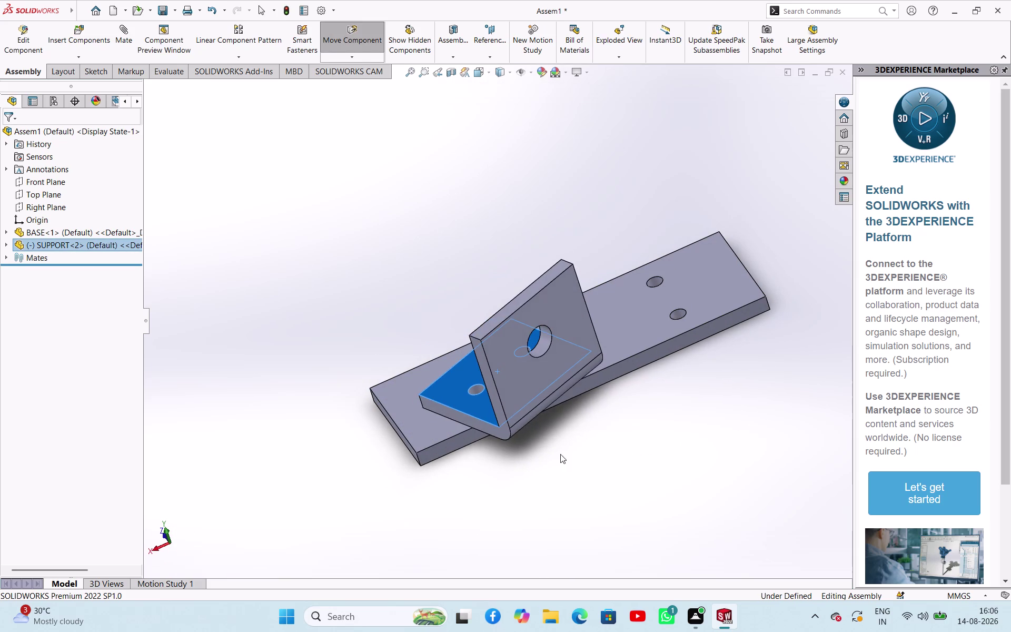
Make a second bracket hole concentric with its matching base plate hole.
middle_drag(561, 454, 634, 515)
scroll(down, 3)
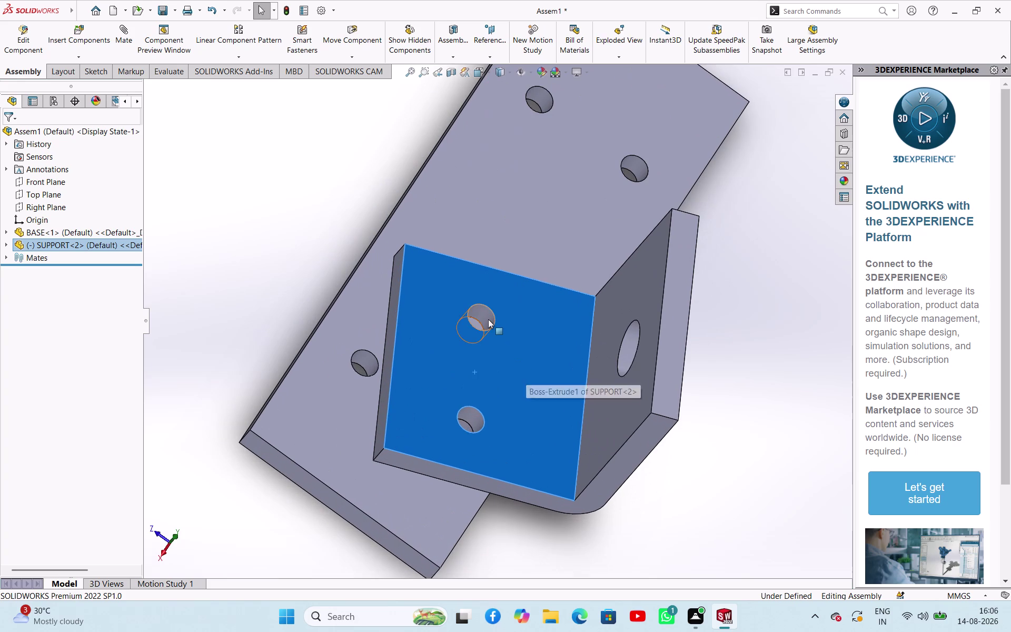
click(488, 319)
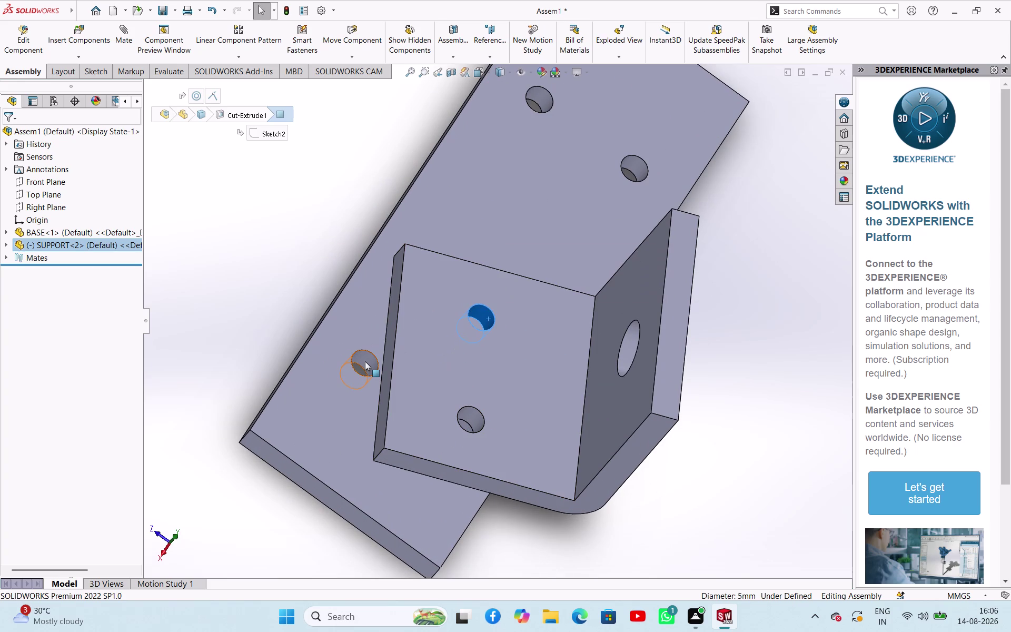
click(365, 361)
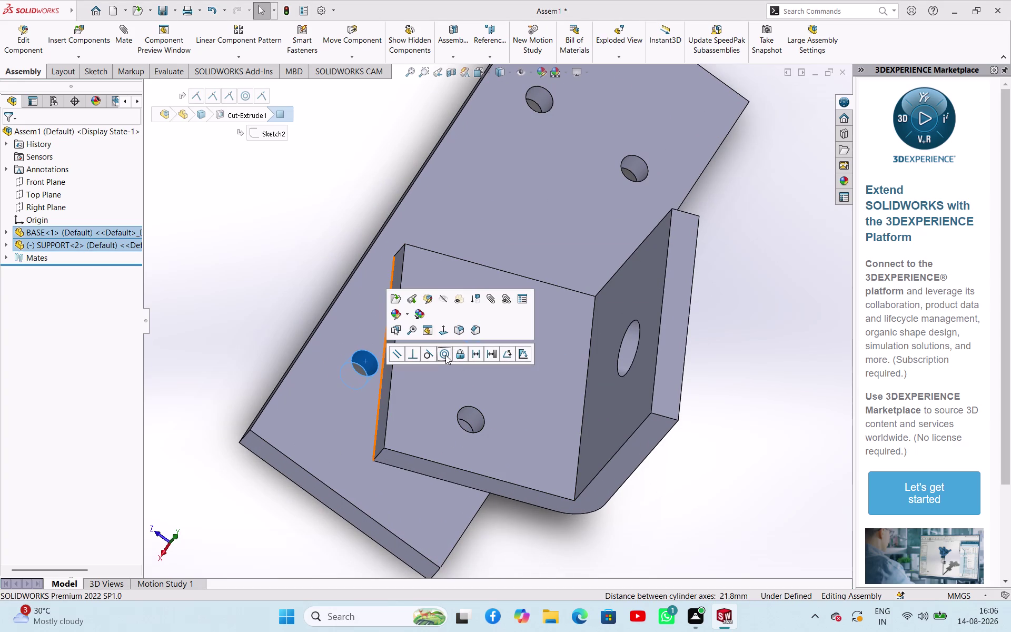
click(446, 355)
click(623, 429)
middle_drag(658, 421, 646, 414)
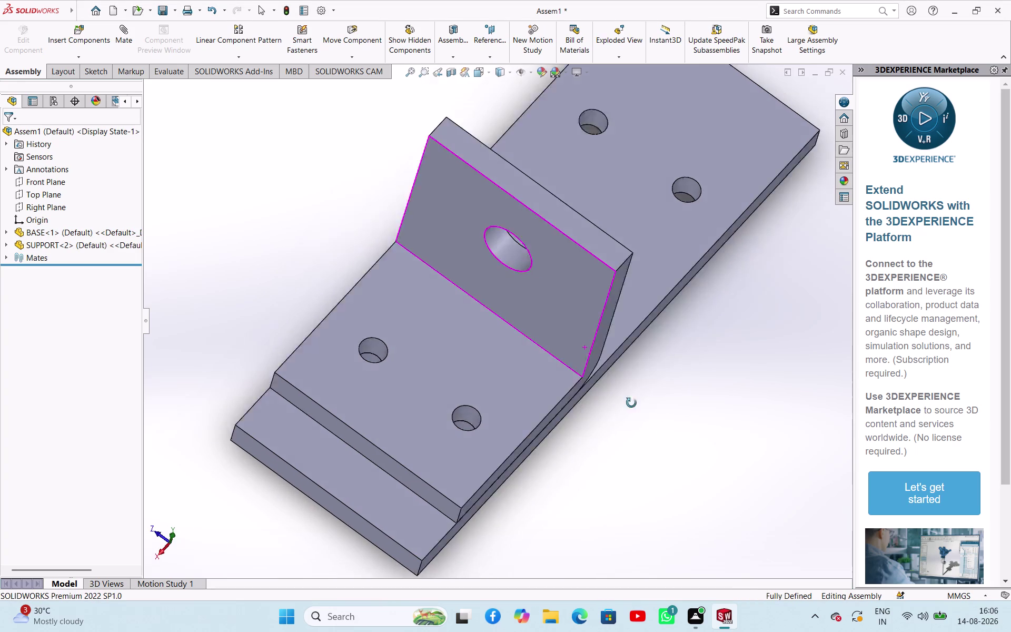
Orbit and pan around the assembly of BASE and SUPPORT<2> to inspect it.
middle_drag(646, 414, 628, 371)
click(635, 433)
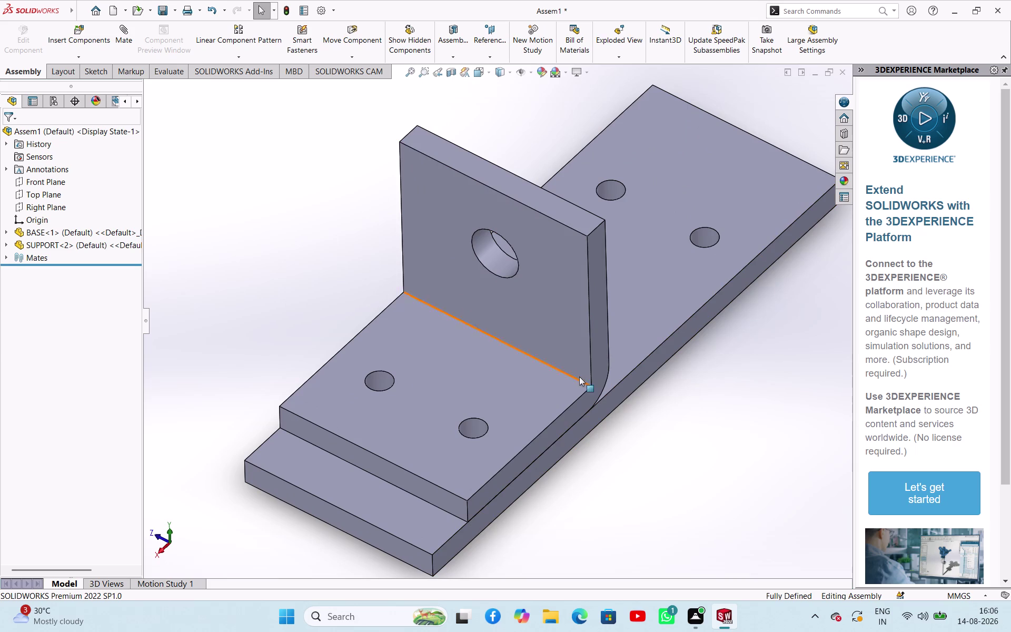
right_drag(503, 369, 425, 409)
click(323, 228)
double_click(307, 256)
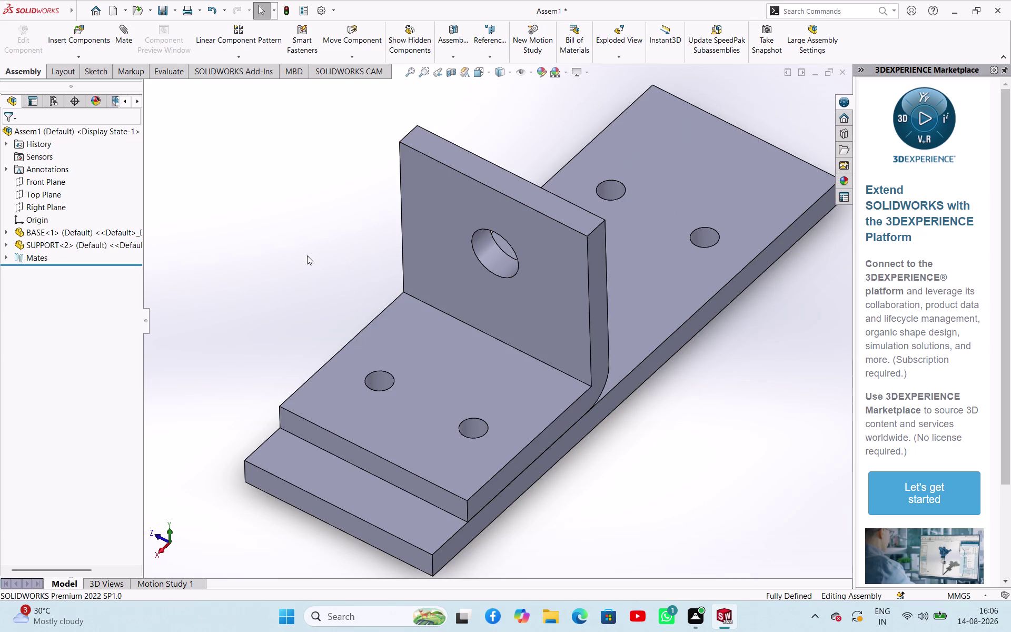
right_drag(412, 317, 292, 285)
click(288, 261)
right_drag(507, 366, 381, 358)
Select the bracket's bottom plate and drag the bracket beside the assembly.
click(319, 251)
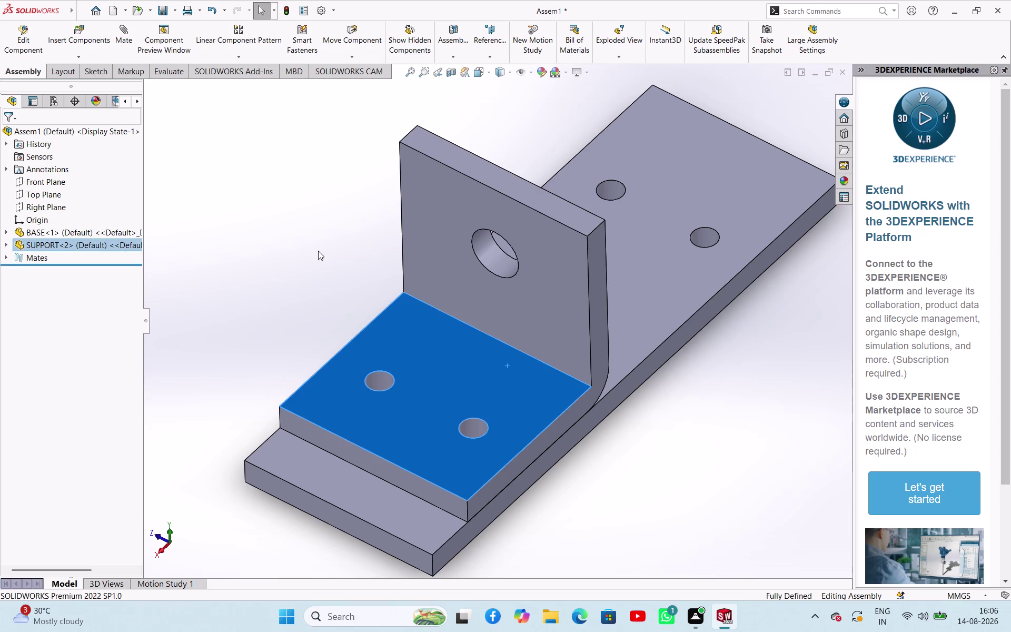
drag(471, 367, 336, 212)
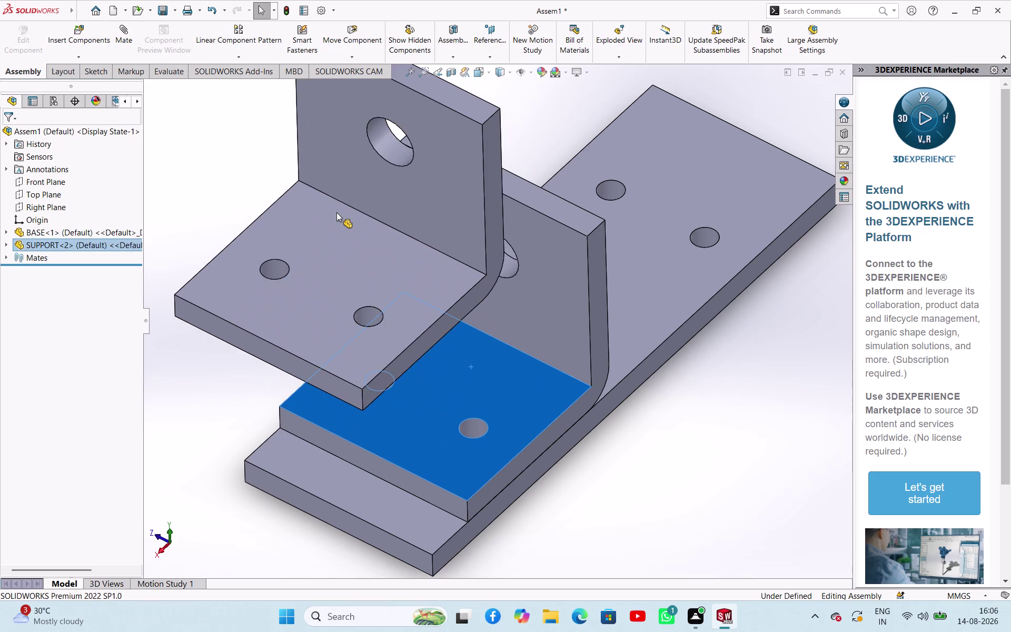
drag(336, 212, 324, 228)
scroll(up, 3)
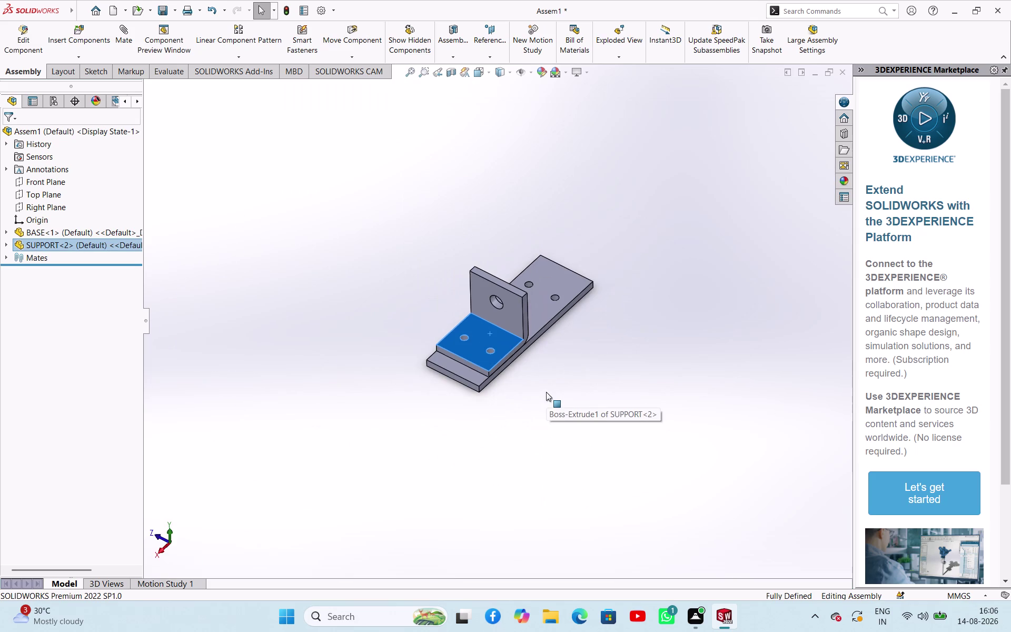
drag(499, 344, 540, 345)
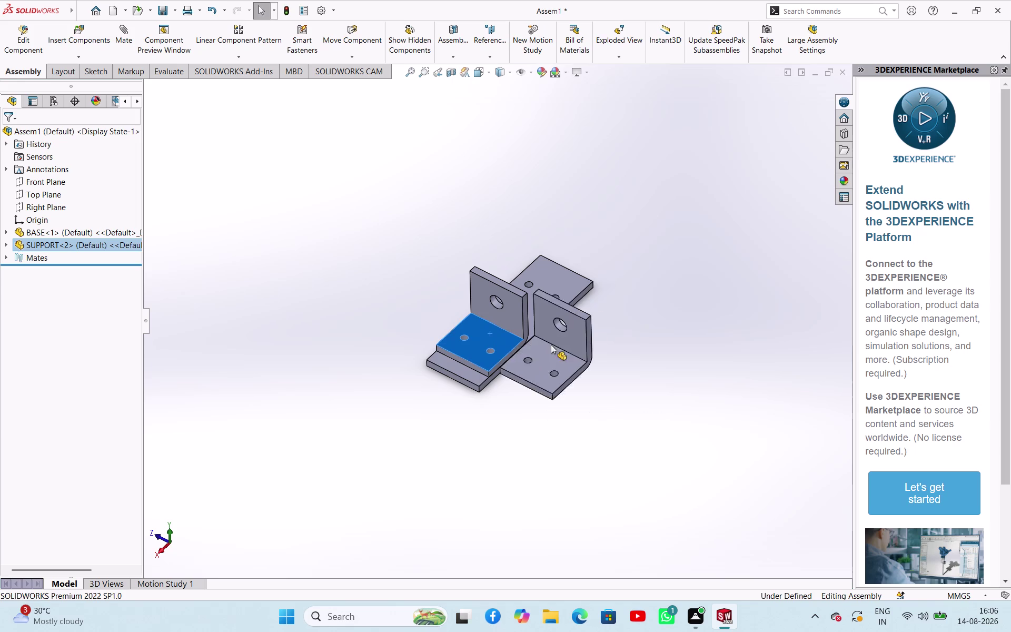
drag(541, 344, 689, 316)
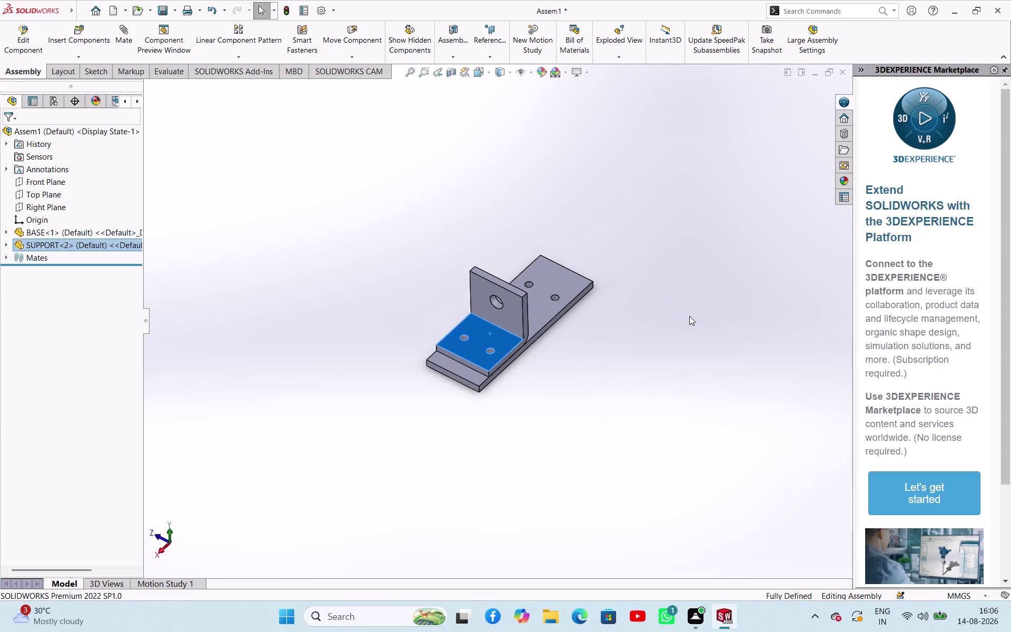
click(689, 316)
Zoom out to see the assembly and open the Insert Components dropdown.
scroll(up, 3)
scroll(down, 3)
scroll(up, 3)
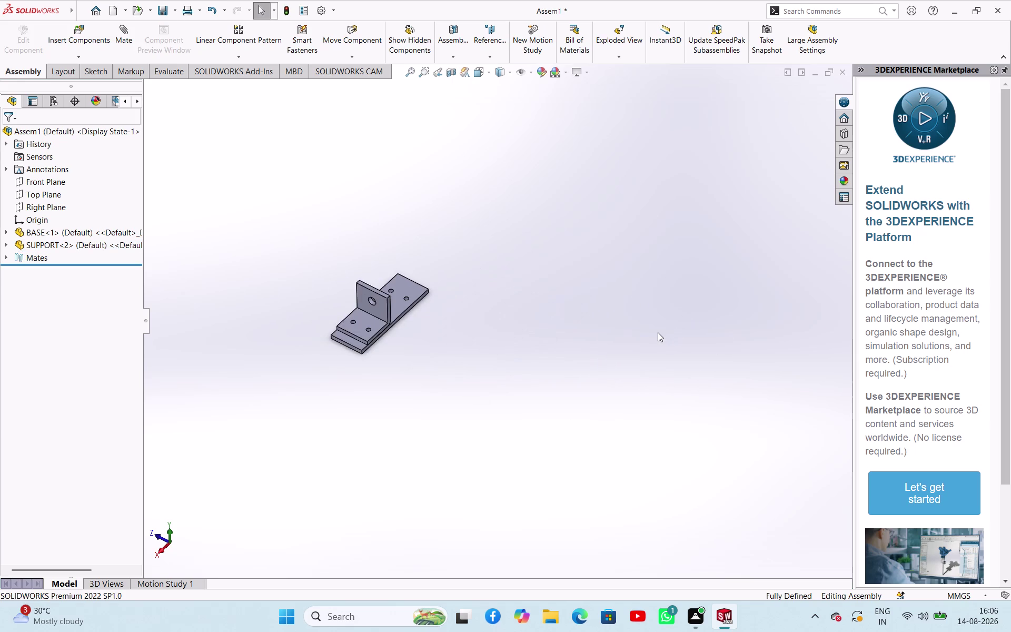
scroll(down, 3)
scroll(up, 3)
scroll(down, 3)
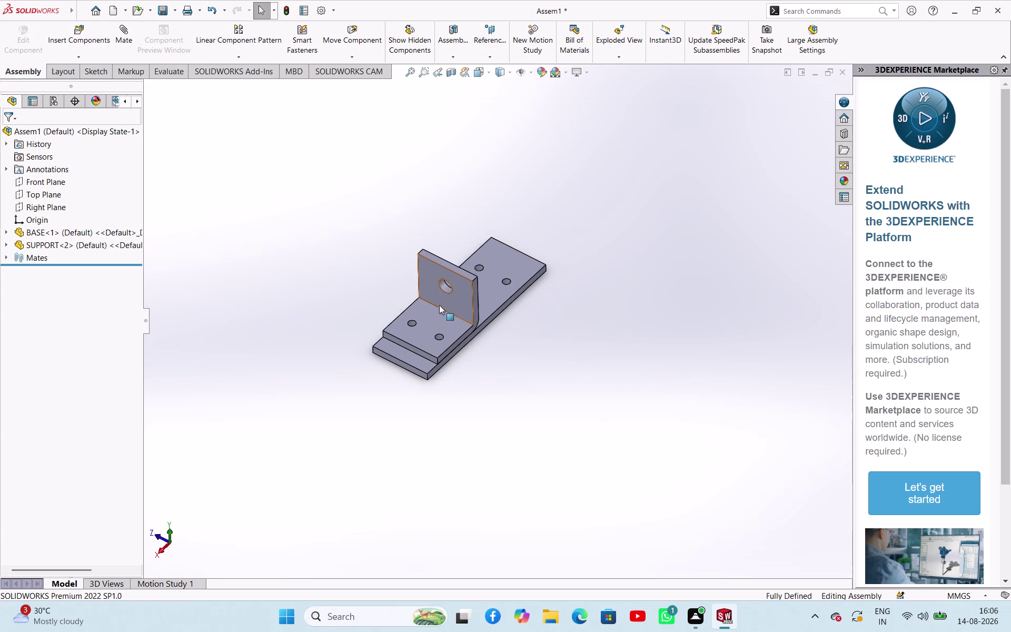
click(245, 177)
click(75, 52)
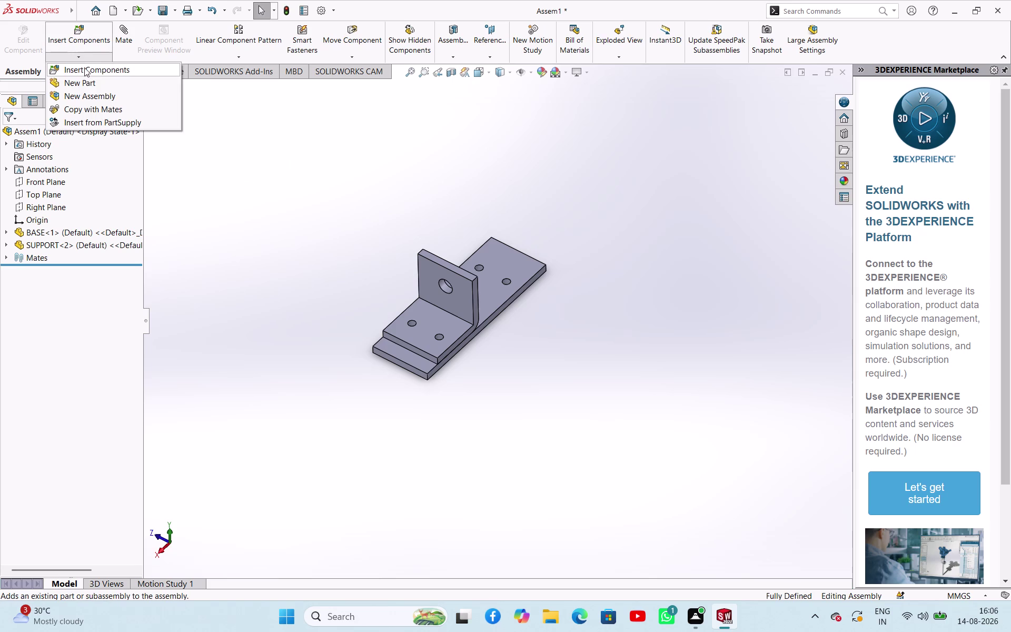
Insert SUPPORT from open documents, rotate it 90°, and place SUPPORT<3> right of the base.
click(85, 71)
scroll(down, 3)
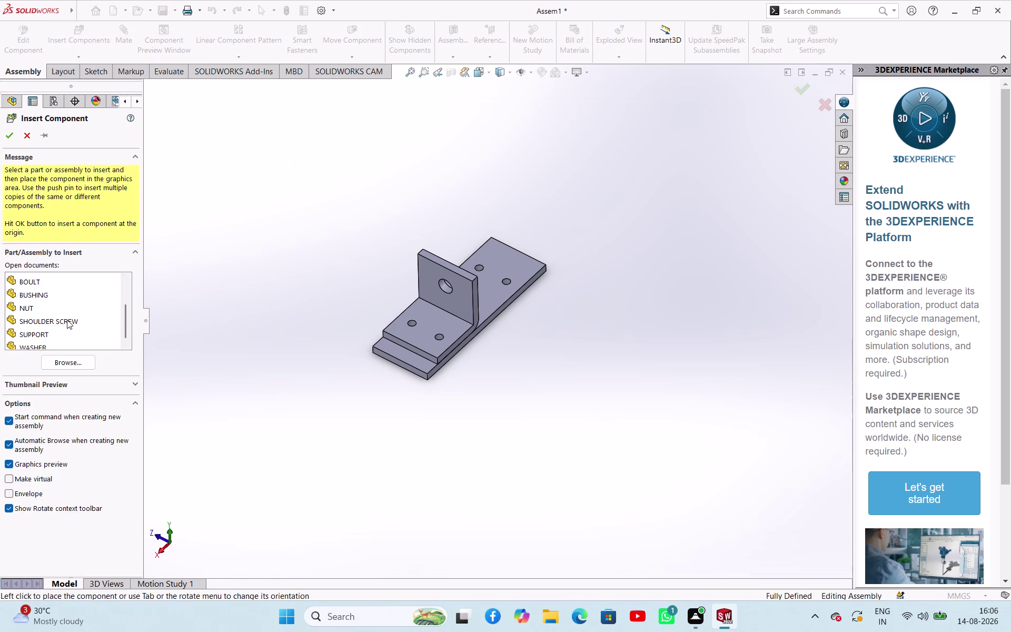
click(50, 304)
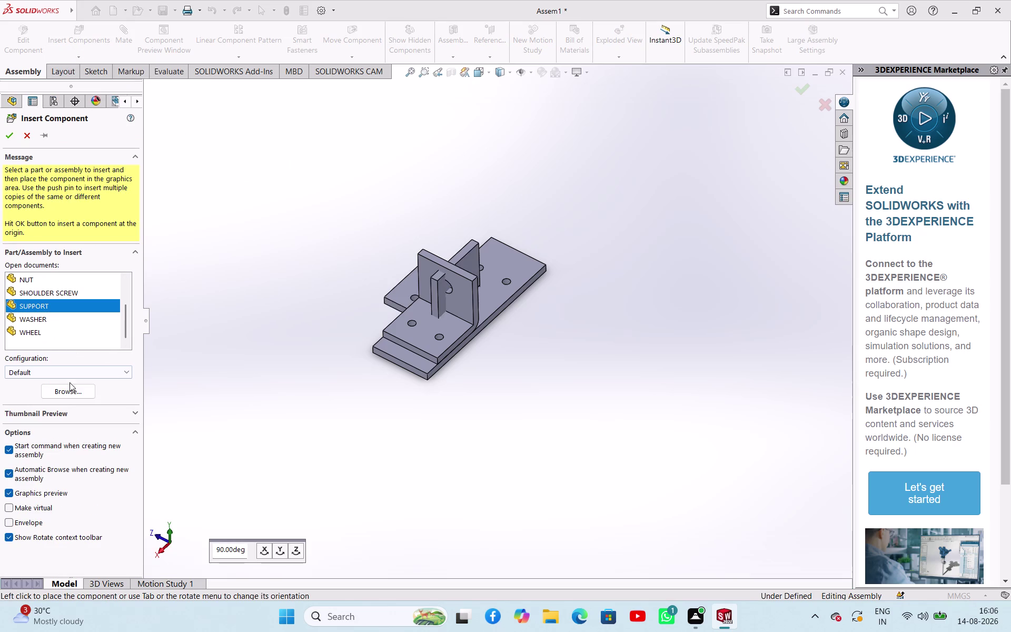
click(277, 553)
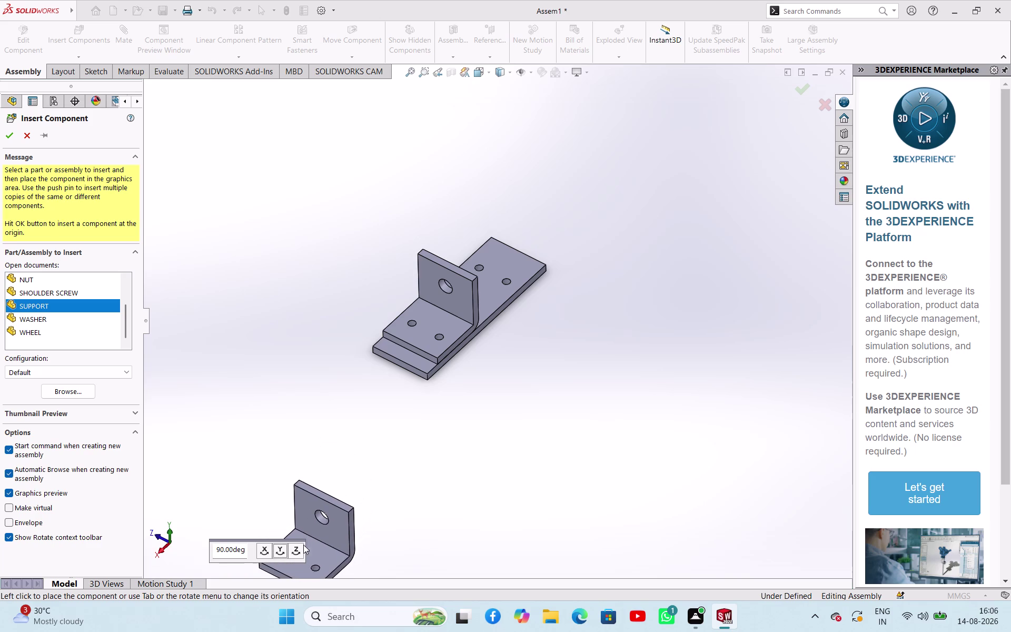
click(281, 554)
click(281, 554)
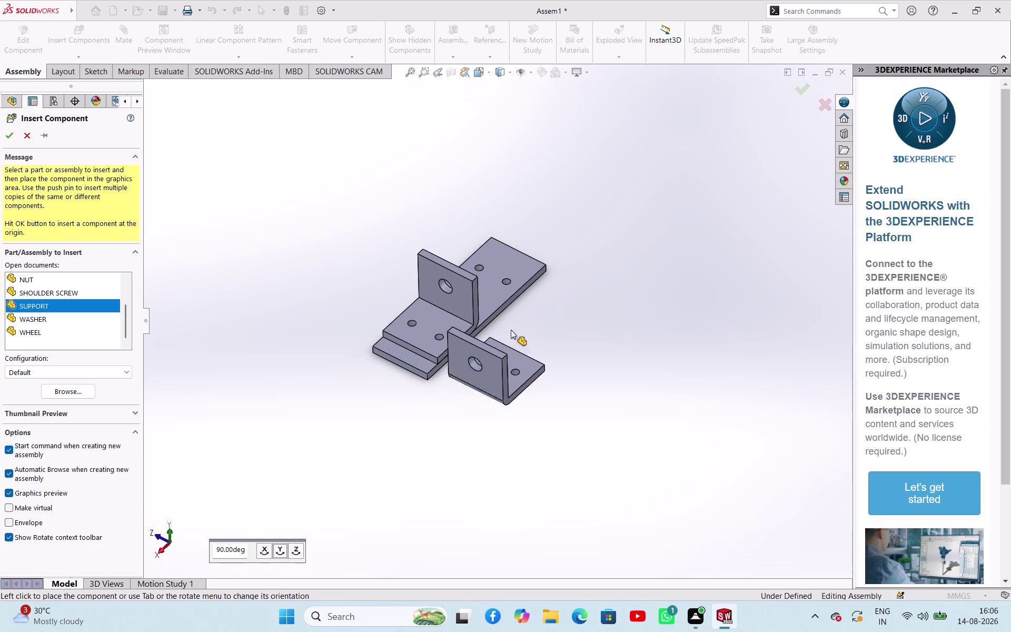
click(624, 274)
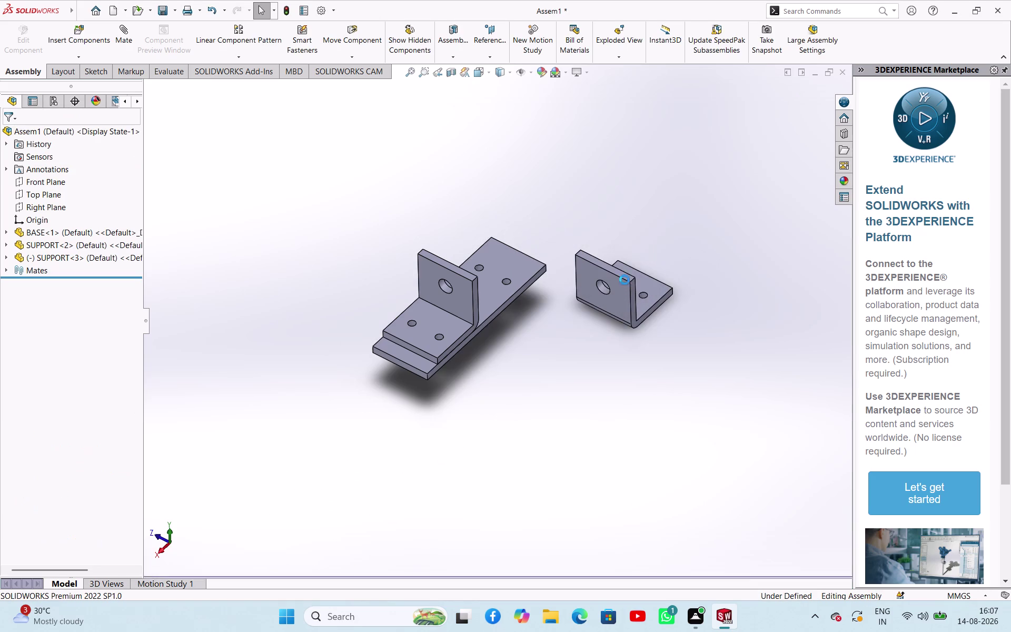
Make a SUPPORT<3> bottom hole concentric with its BASE hole.
scroll(down, 3)
scroll(down, 3)
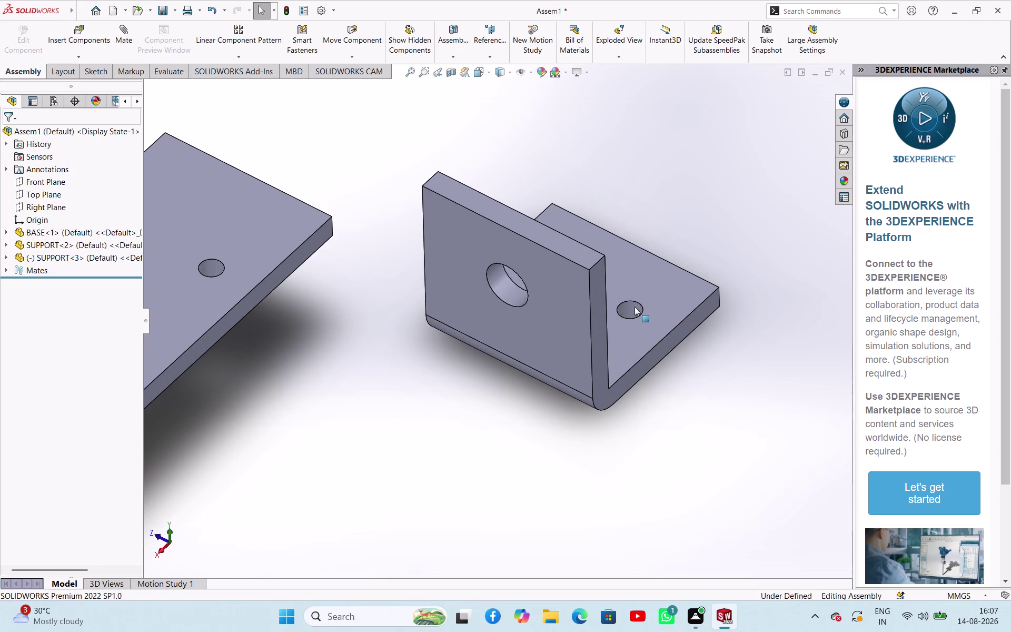
click(635, 307)
click(210, 263)
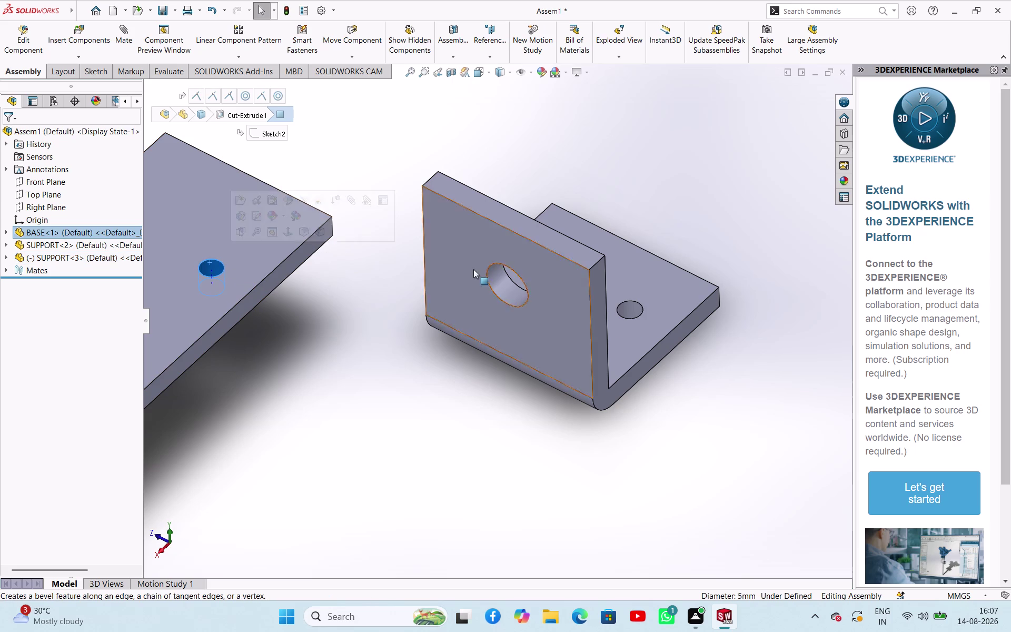
click(634, 307)
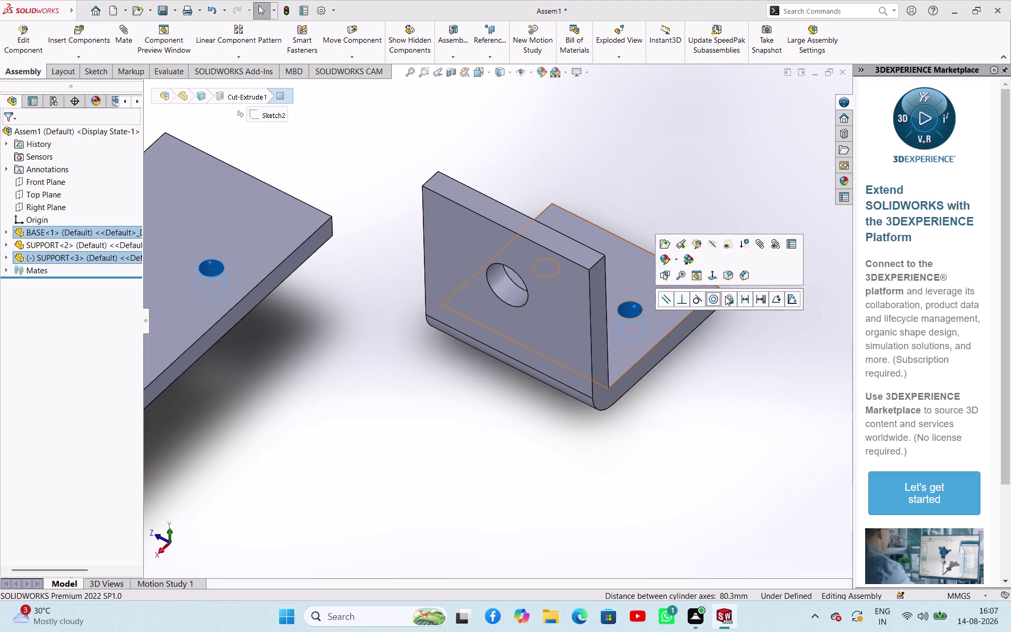
click(711, 300)
Reorient the new bracket and lay it flat on the base plate's top face.
scroll(down, 3)
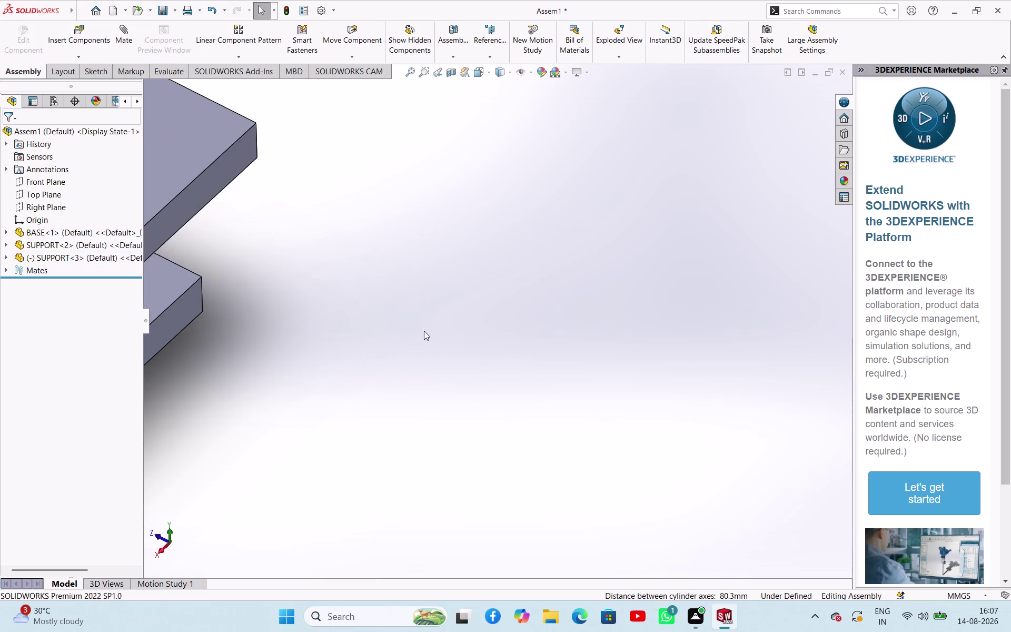
scroll(up, 3)
scroll(up, 3)
middle_drag(401, 374, 315, 320)
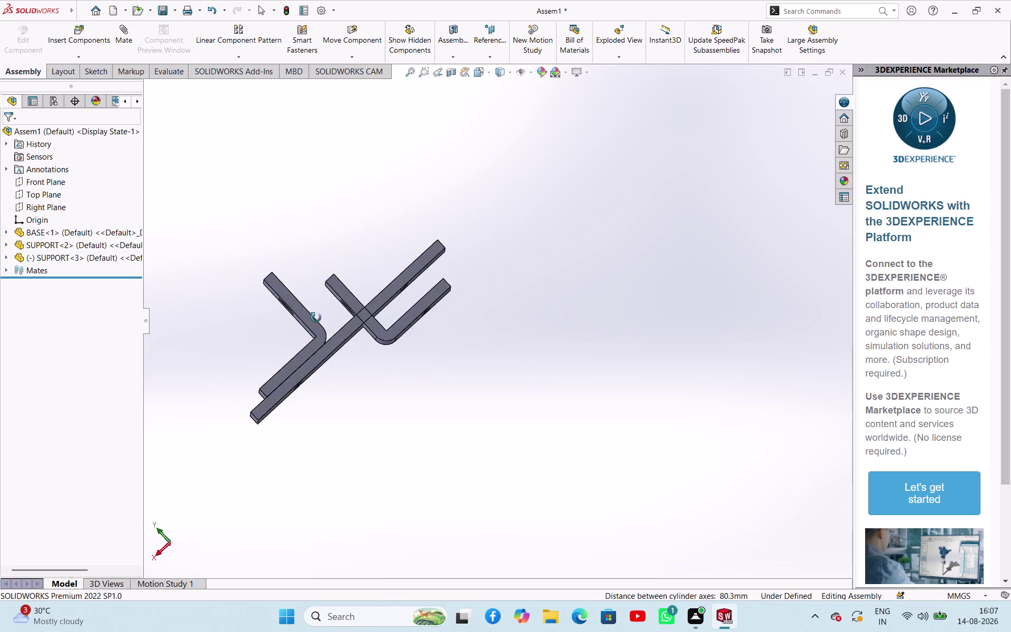
middle_drag(315, 320, 343, 286)
middle_drag(447, 338, 402, 272)
drag(406, 305, 347, 210)
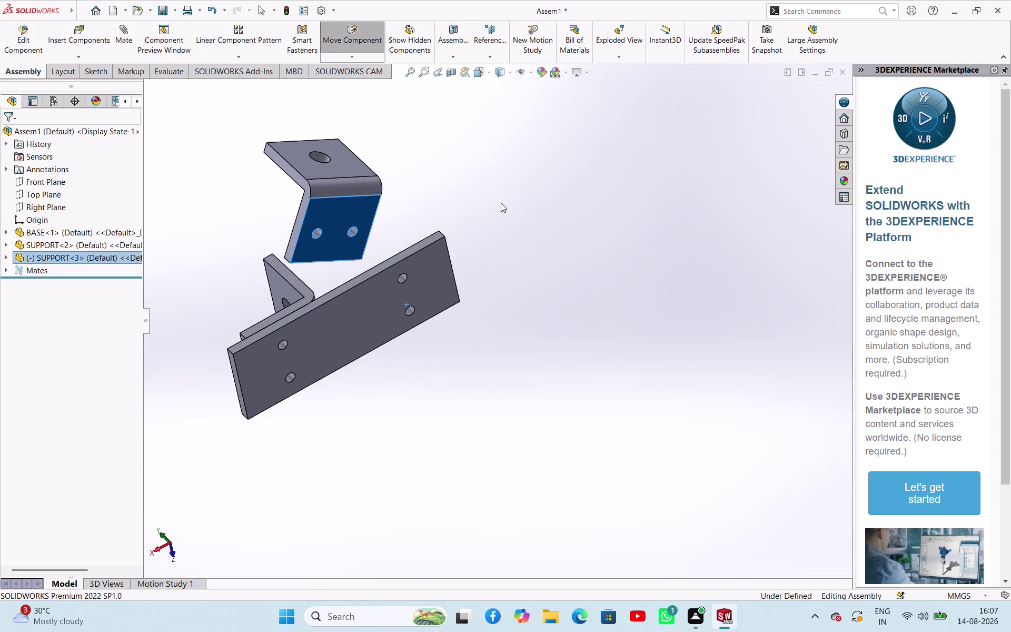
middle_drag(508, 186, 536, 301)
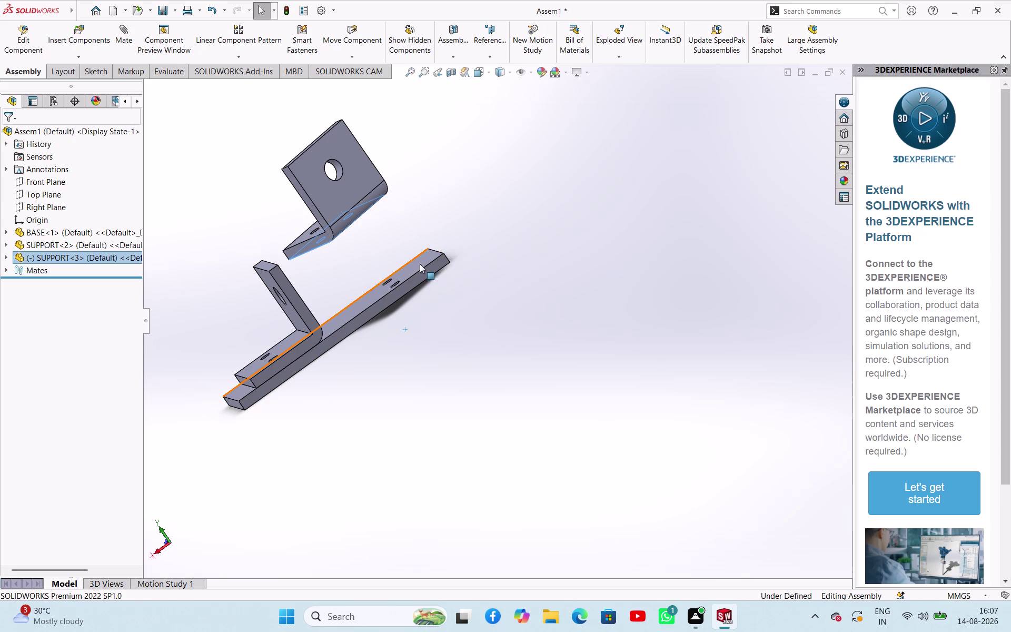
middle_drag(418, 256, 445, 267)
middle_drag(491, 228, 519, 271)
click(423, 249)
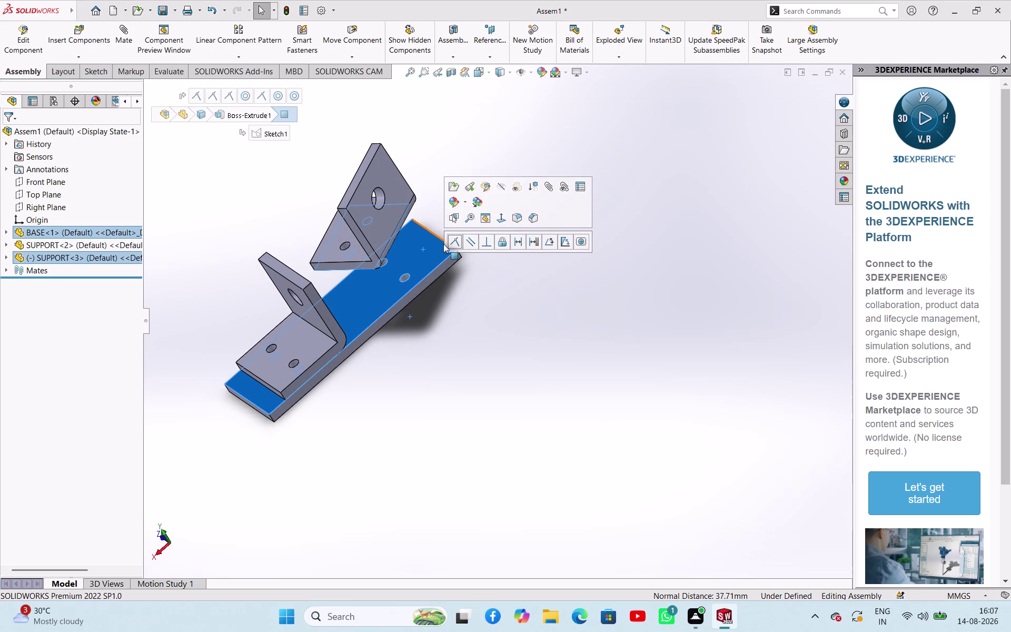
click(456, 248)
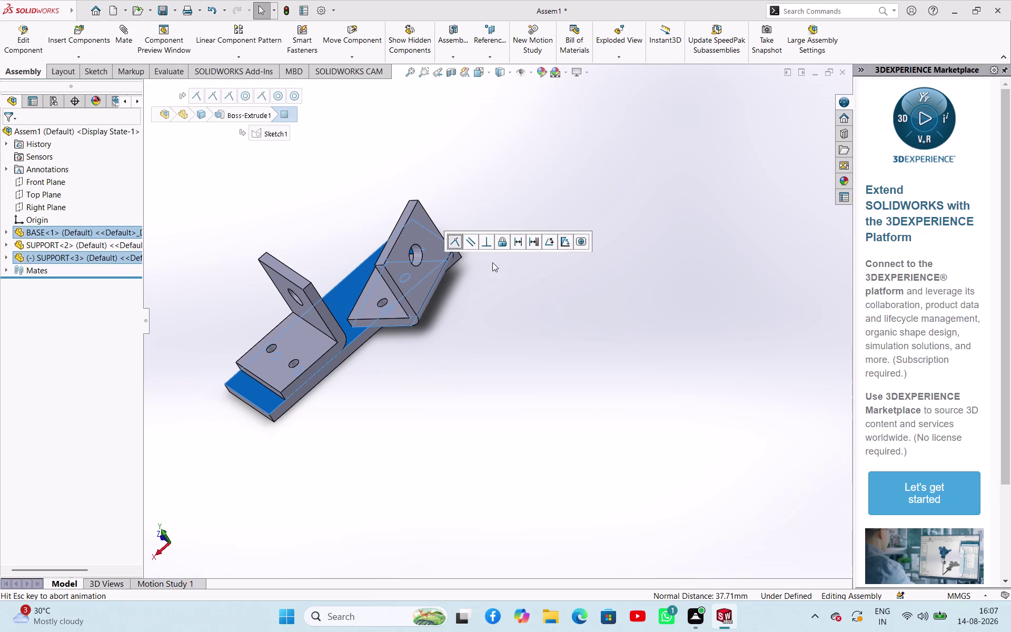
Make the bracket's second hole concentric with the matching base hole.
middle_drag(532, 263, 586, 358)
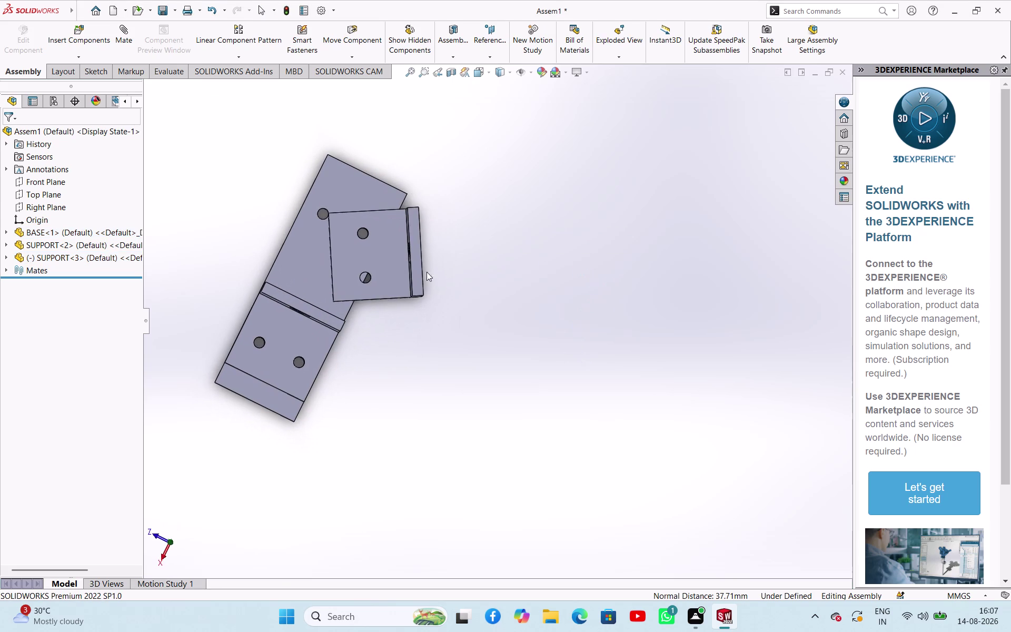
scroll(down, 3)
middle_drag(488, 338, 523, 346)
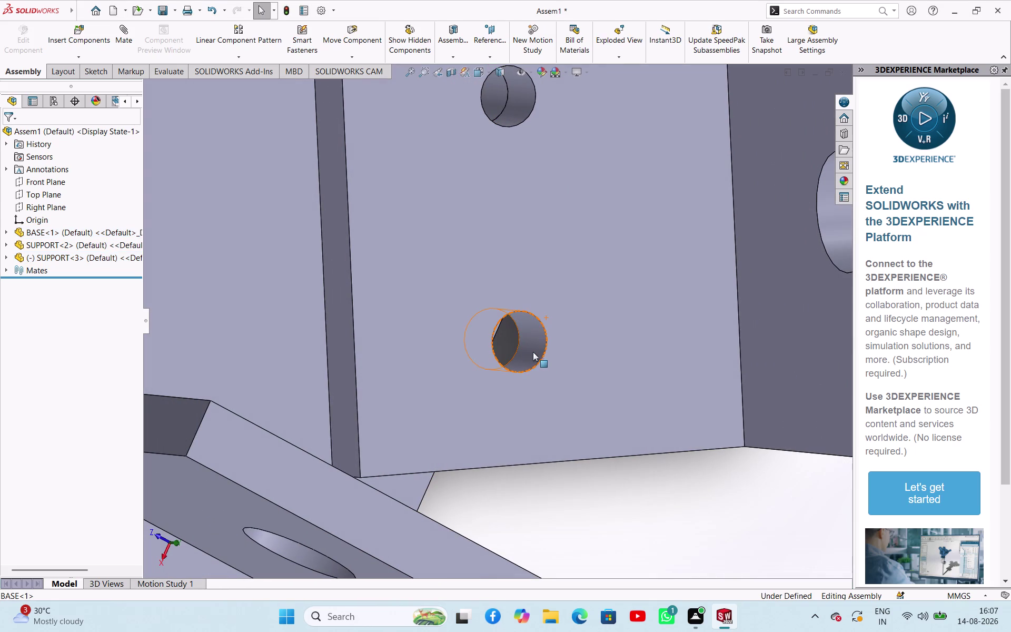
click(537, 335)
scroll(down, 3)
middle_drag(642, 308, 601, 284)
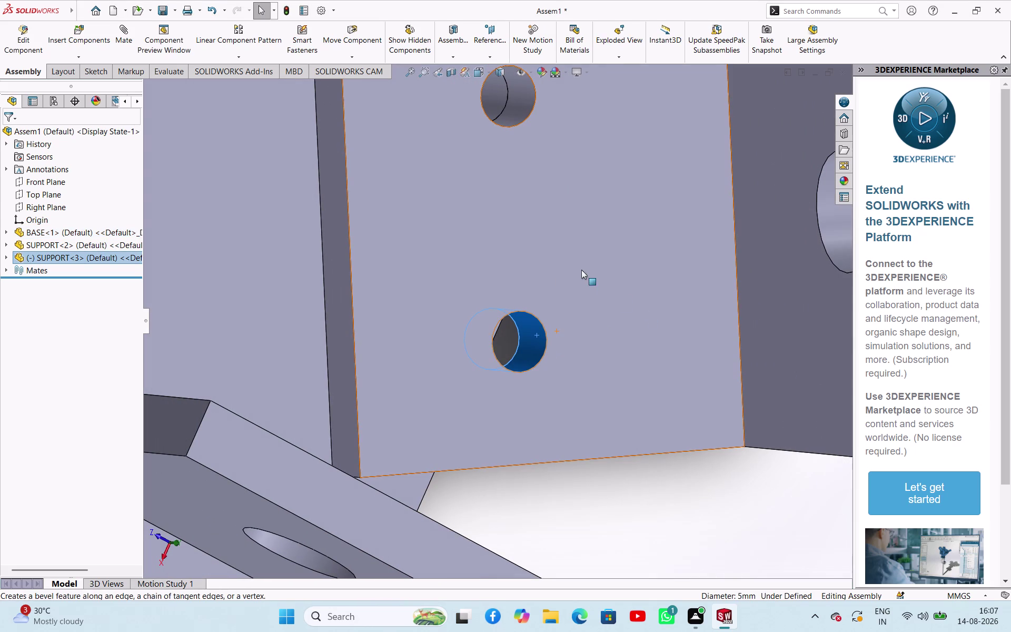
middle_drag(601, 284, 570, 253)
middle_drag(570, 252, 538, 136)
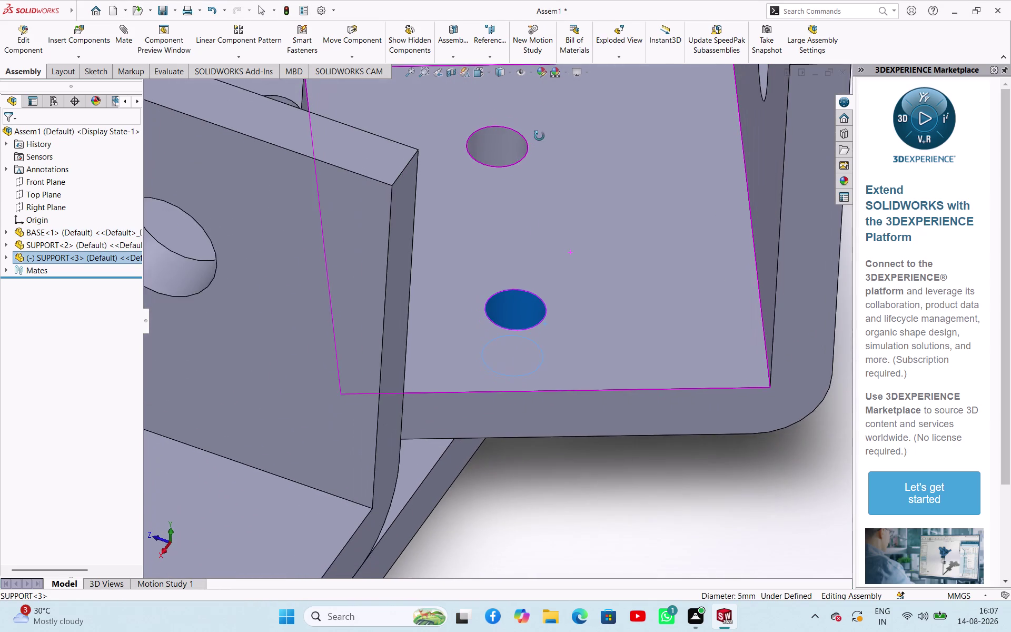
middle_drag(539, 136, 540, 152)
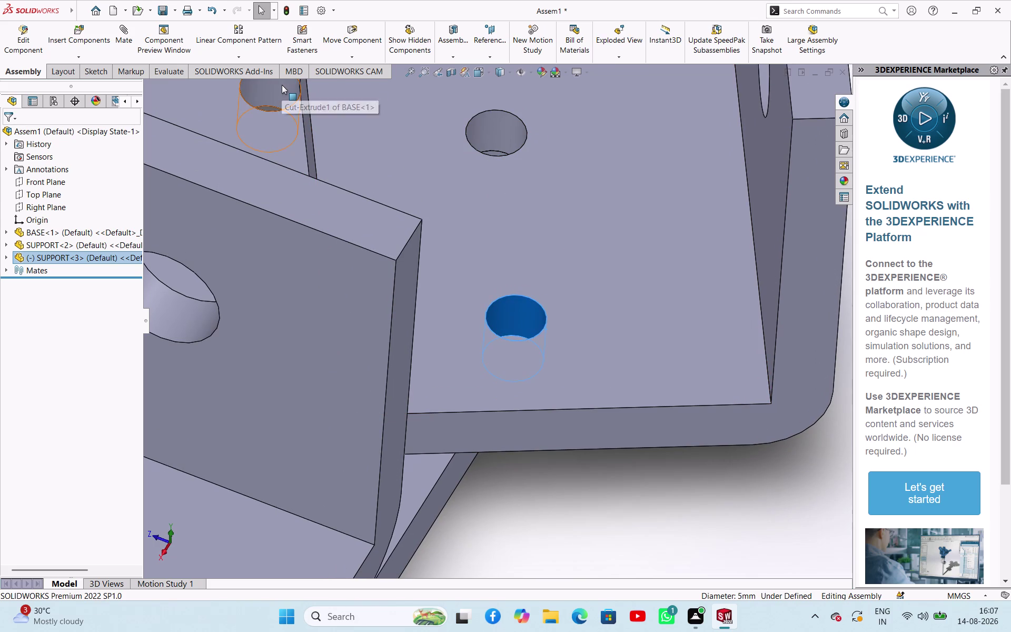
click(282, 85)
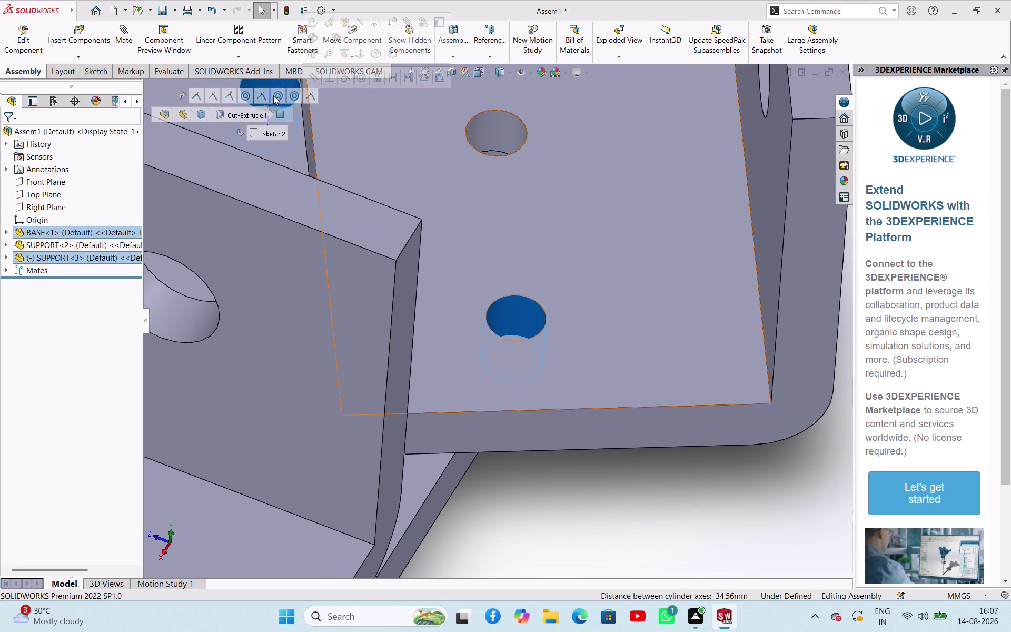
click(243, 92)
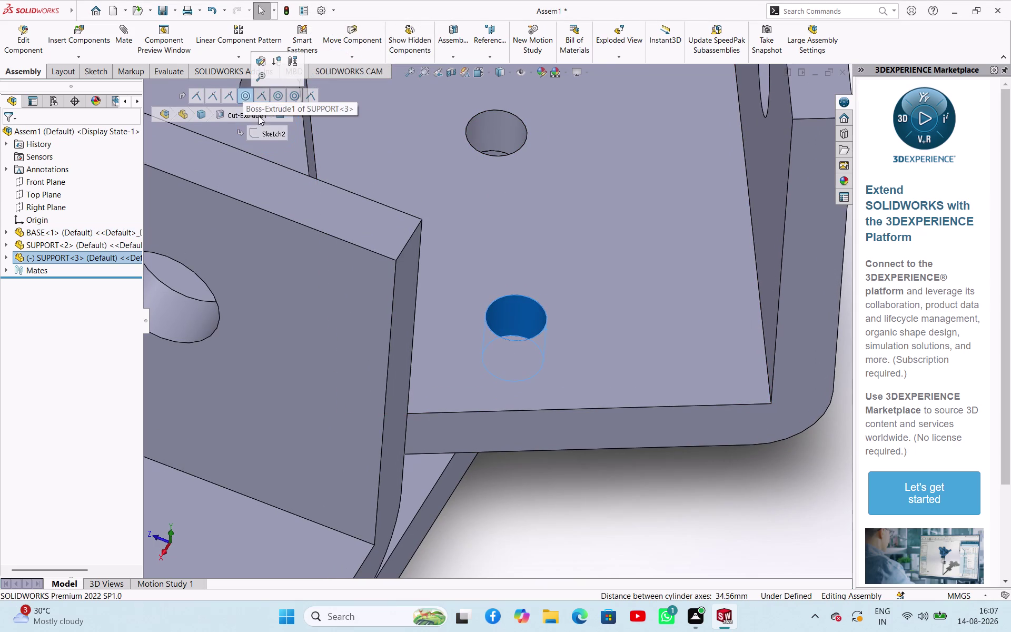
click(600, 484)
Mate the remaining base and bracket hole pair concentric, fully defining SUPPORT<3>.
scroll(up, 3)
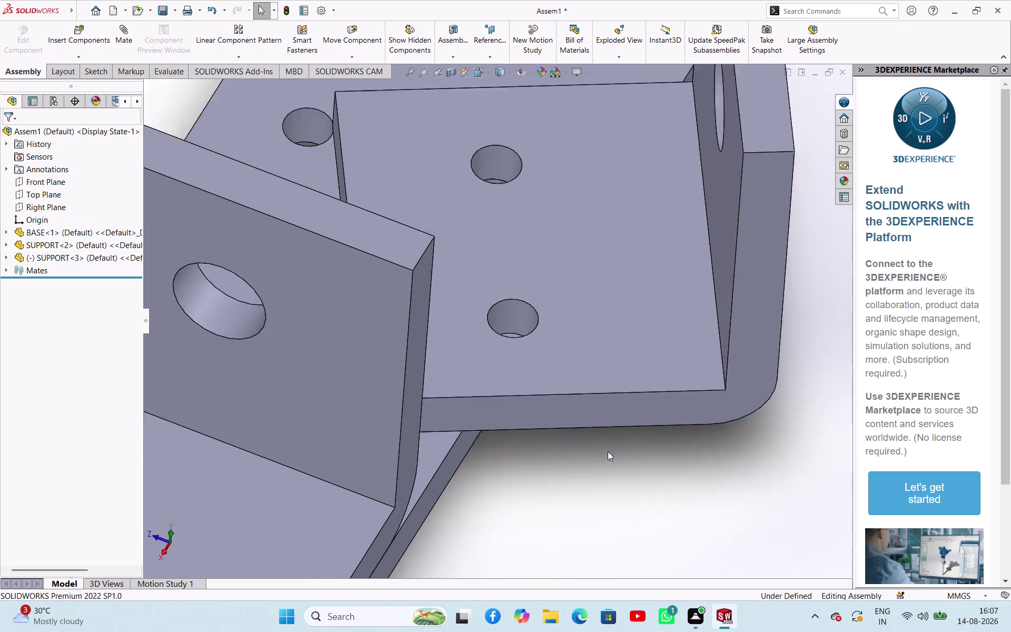
scroll(up, 3)
scroll(down, 3)
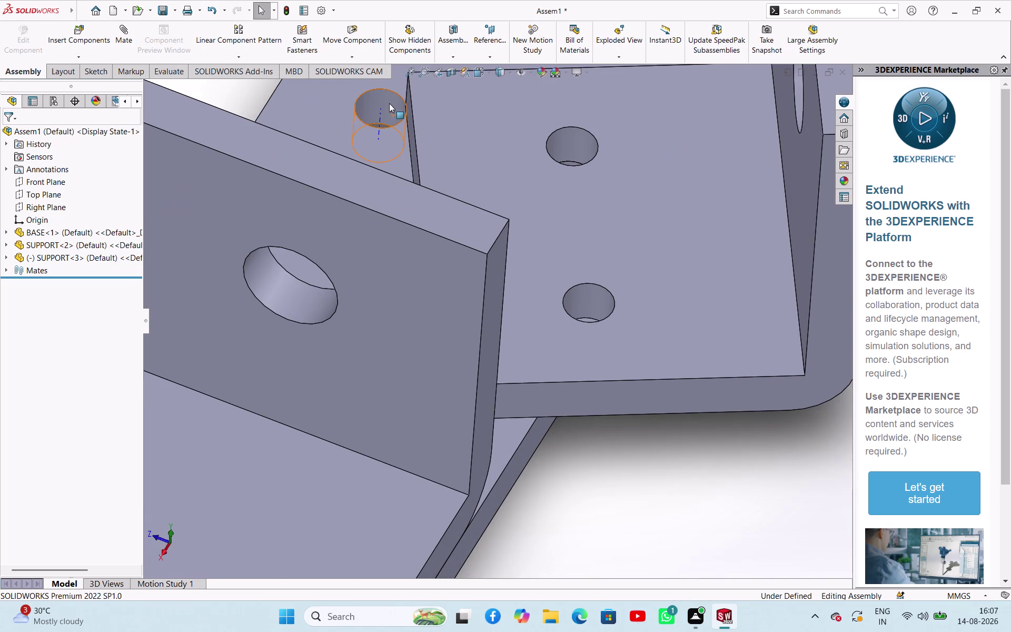
click(389, 103)
click(583, 295)
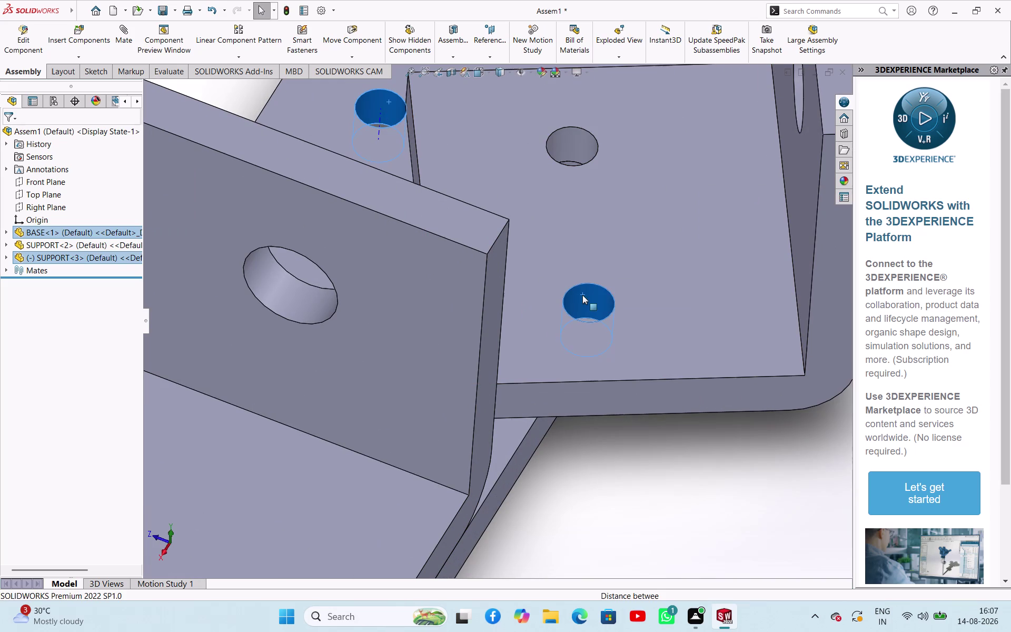
click(661, 287)
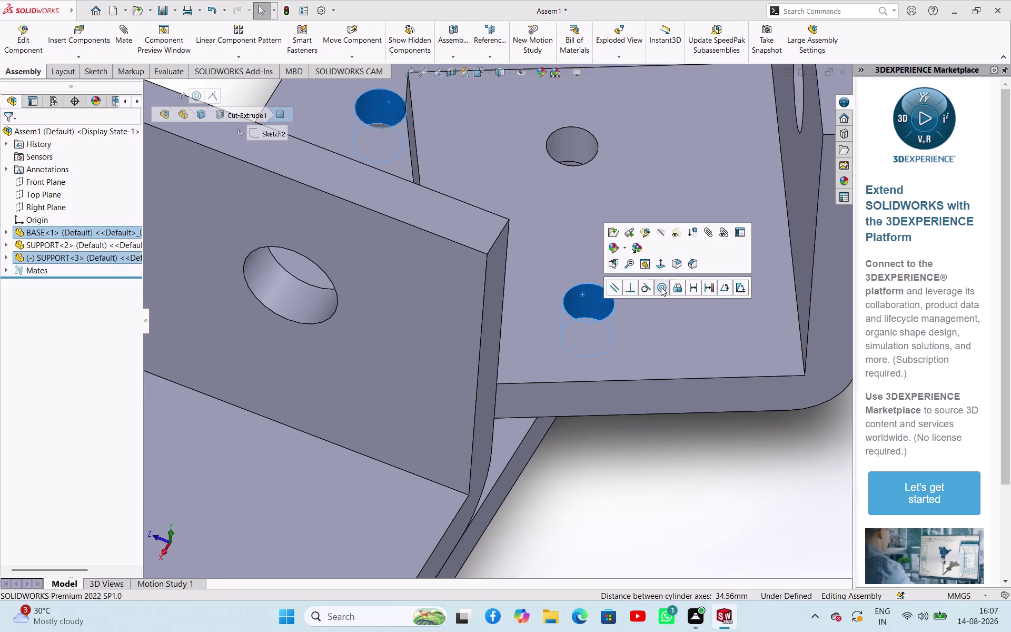
click(711, 373)
middle_drag(686, 377, 638, 366)
scroll(up, 3)
middle_drag(624, 368, 632, 421)
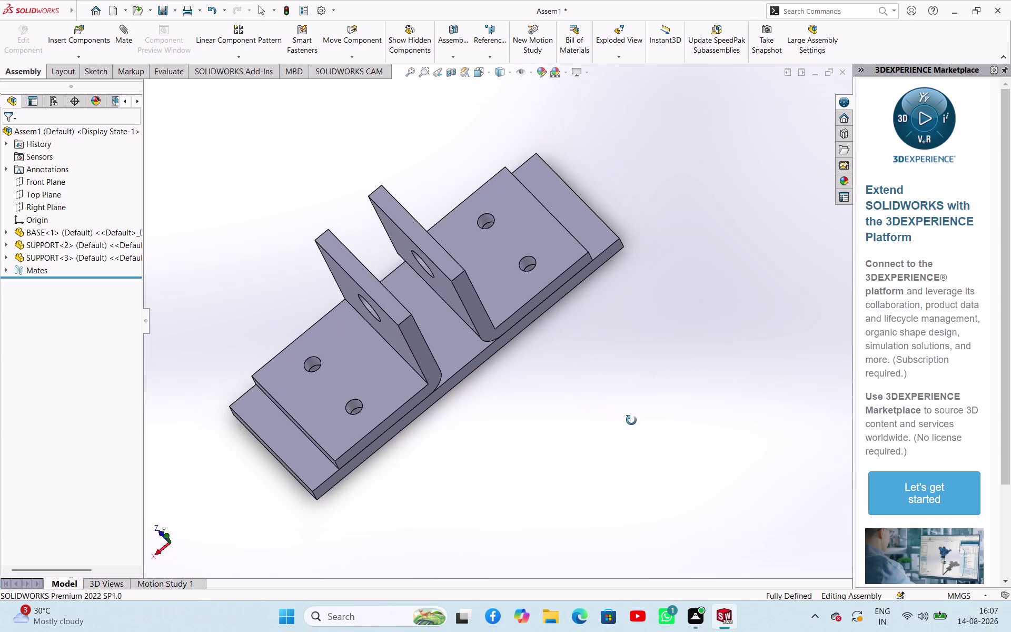
middle_drag(631, 421, 755, 457)
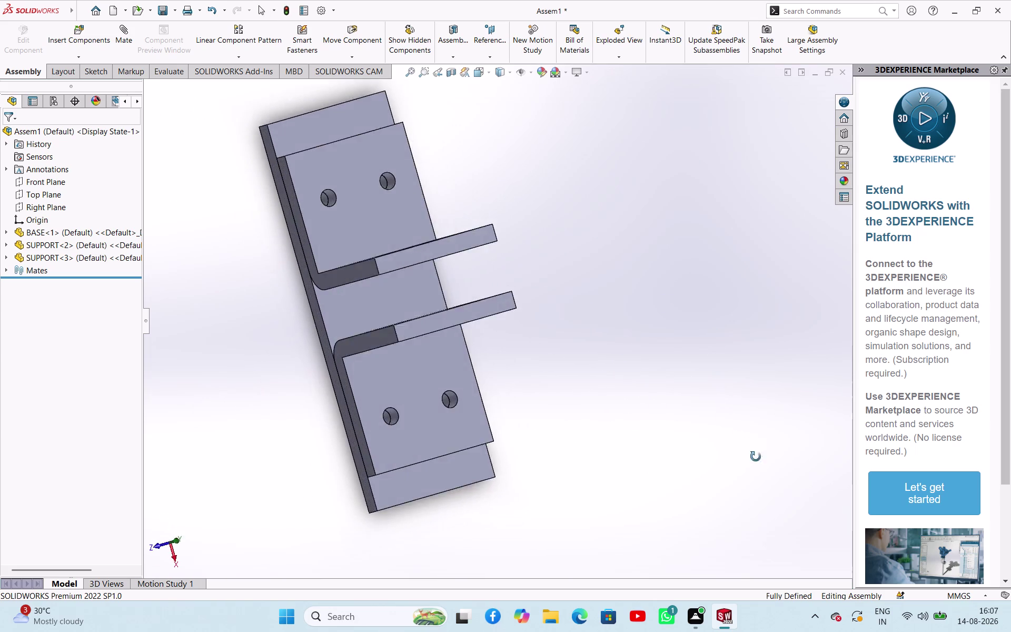
middle_drag(755, 457, 580, 394)
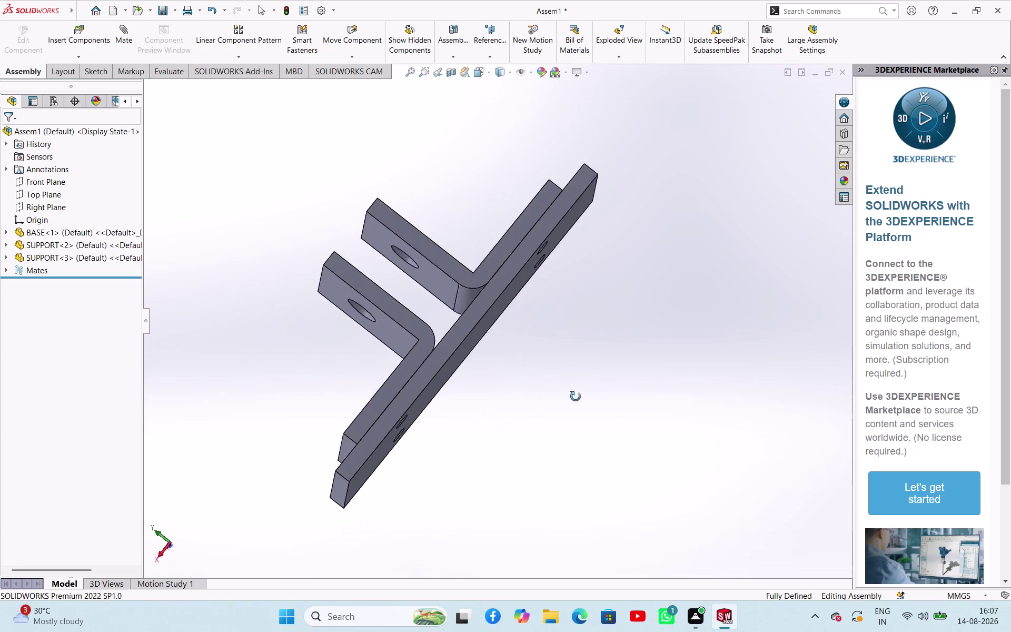
middle_drag(579, 395, 588, 449)
Insert WHEEL from open documents and place WHEEL<1> beside the left bracket.
click(93, 56)
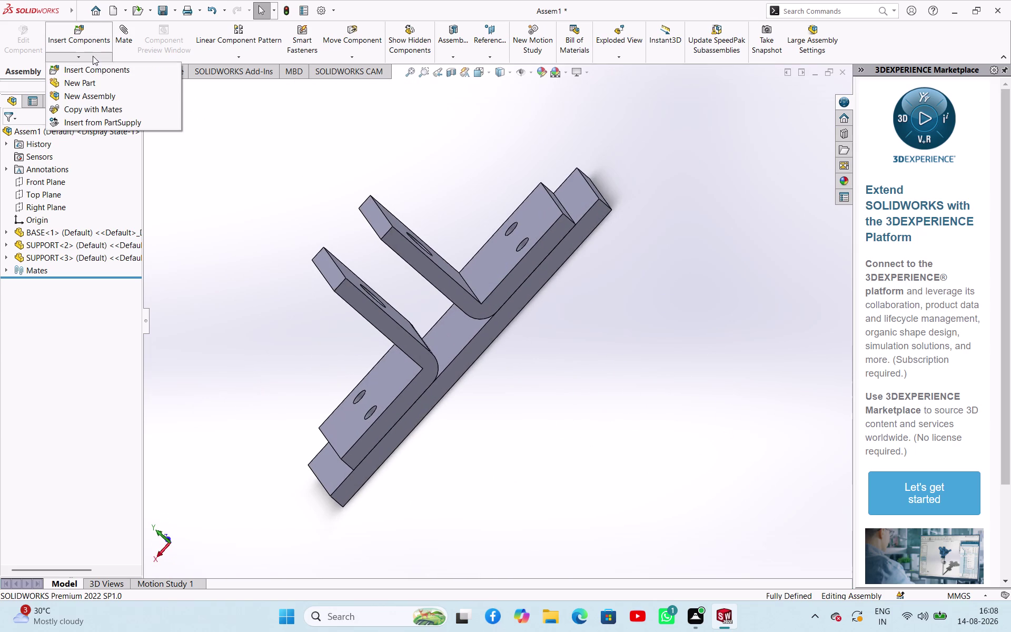
click(91, 74)
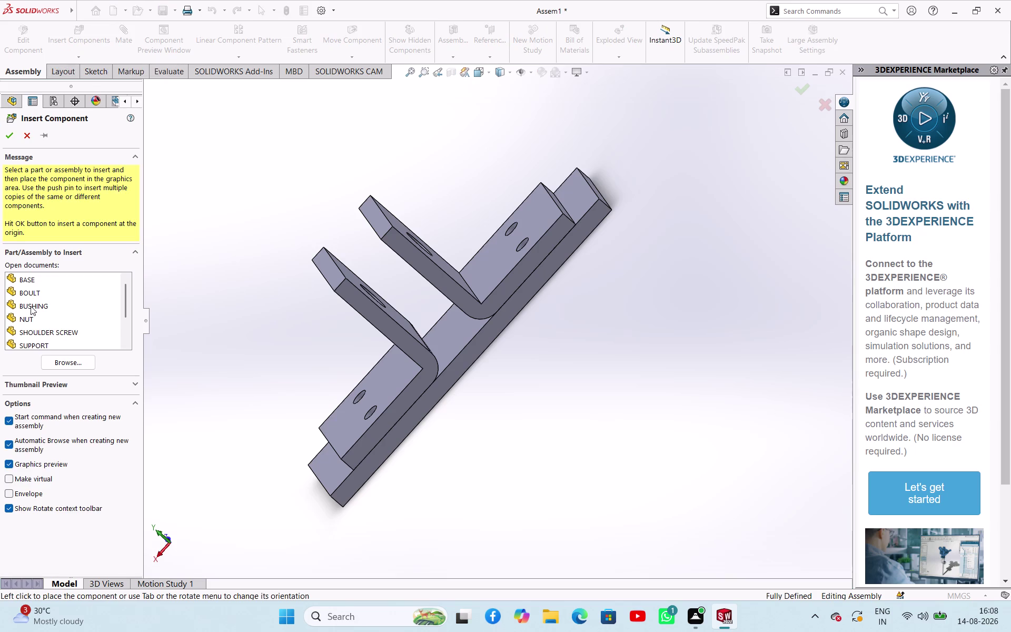
scroll(down, 3)
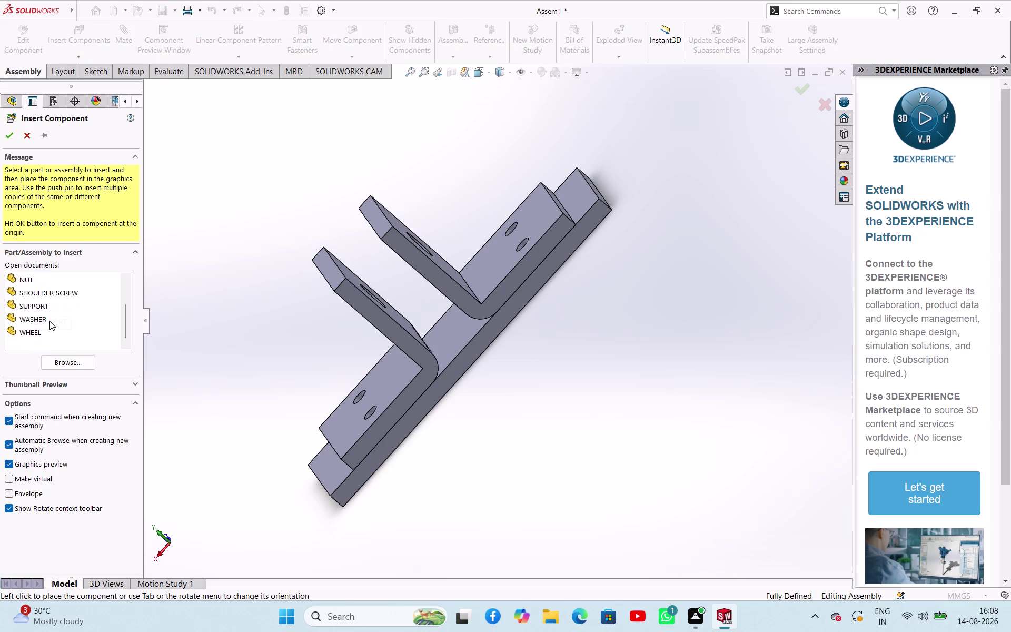
click(42, 336)
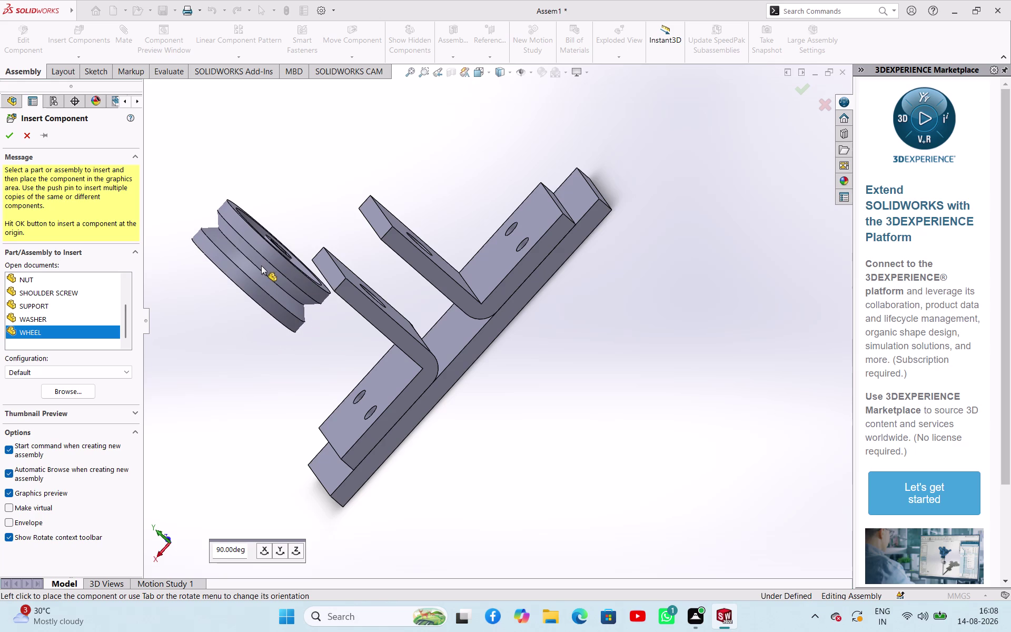
click(240, 237)
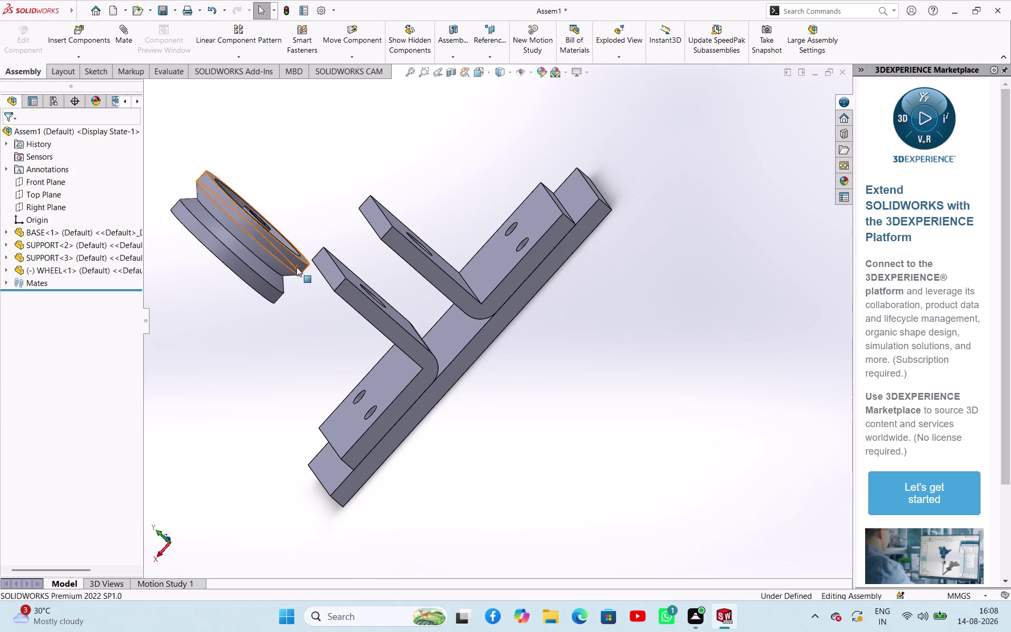
Make the wheel bore concentric with the SUPPORT bracket hole.
middle_drag(361, 303, 463, 263)
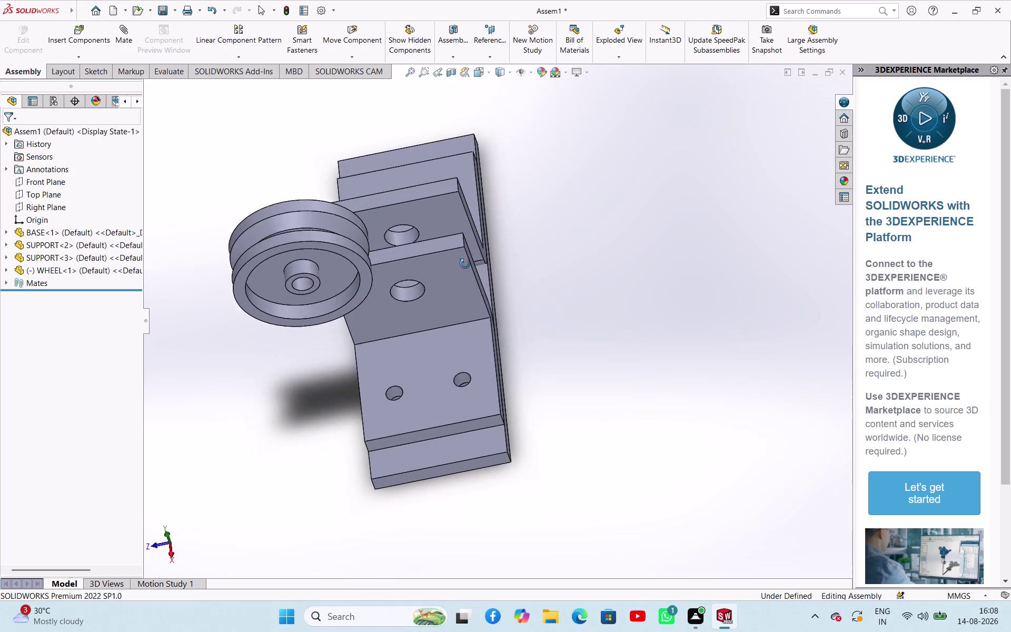
middle_drag(463, 263, 474, 279)
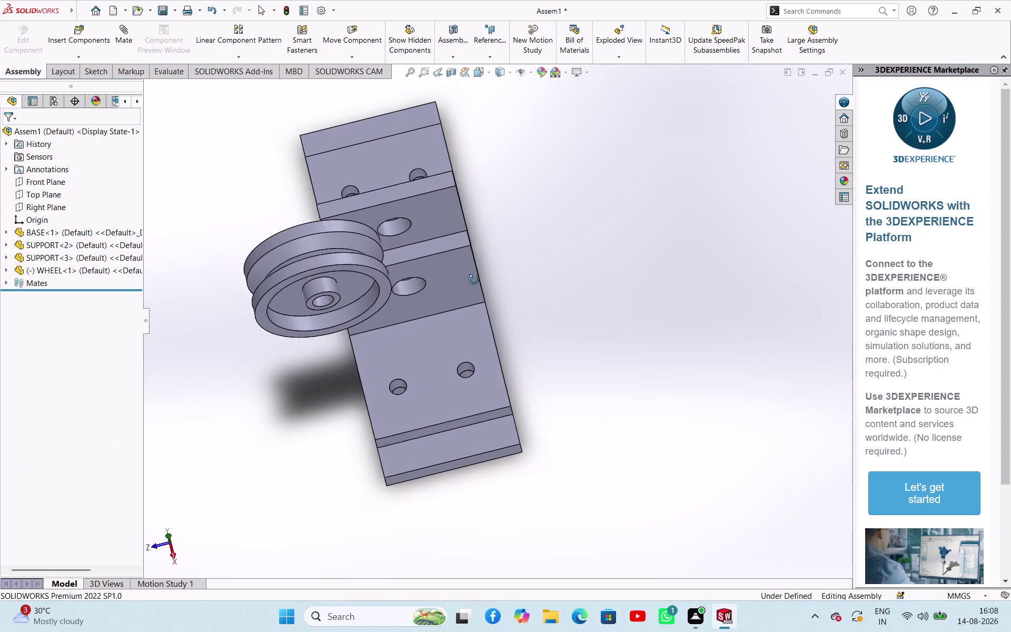
middle_drag(475, 279, 478, 253)
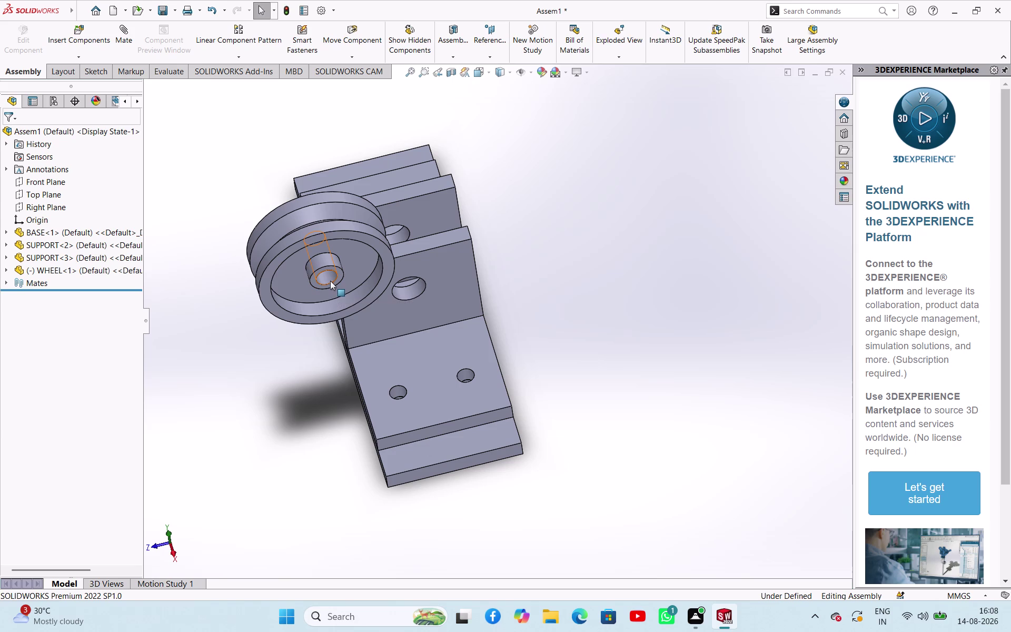
click(331, 279)
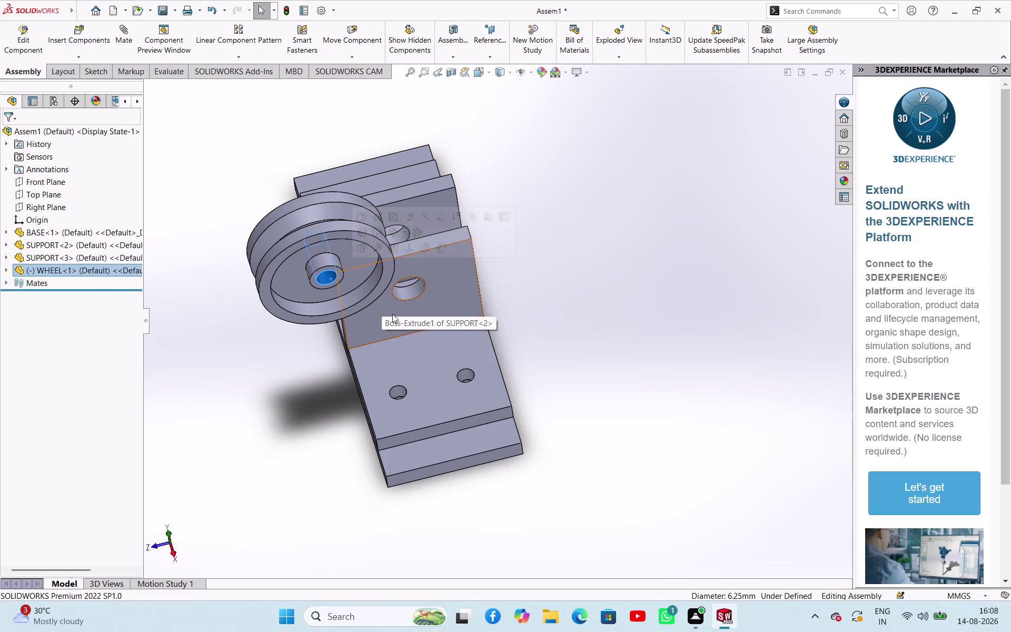
click(415, 293)
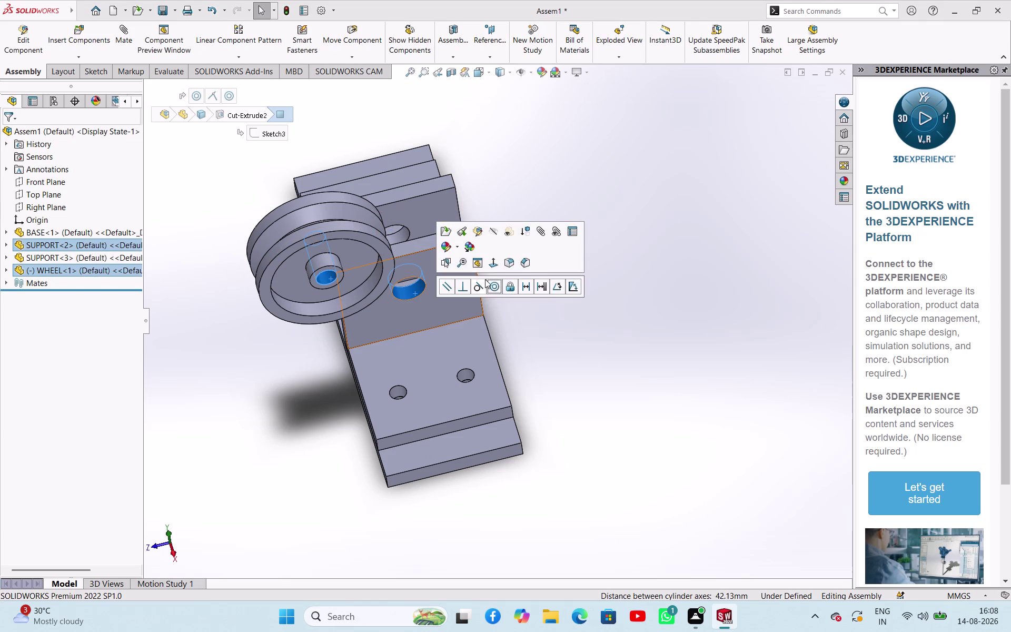
click(495, 283)
Make the wheel's side face coincident with the bracket's inner face.
middle_drag(560, 323, 521, 230)
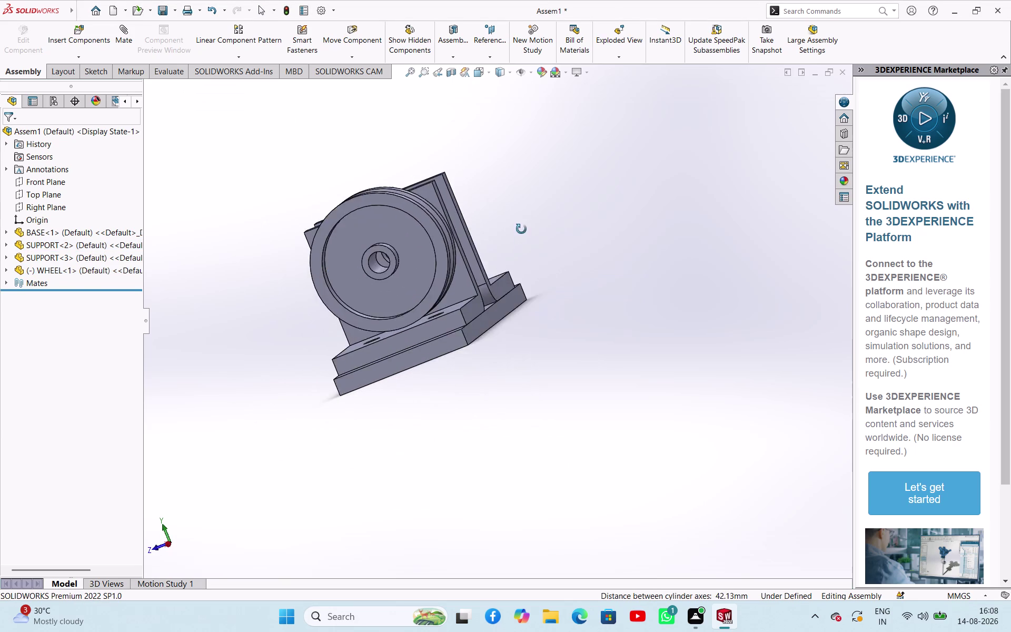
middle_drag(521, 230, 674, 272)
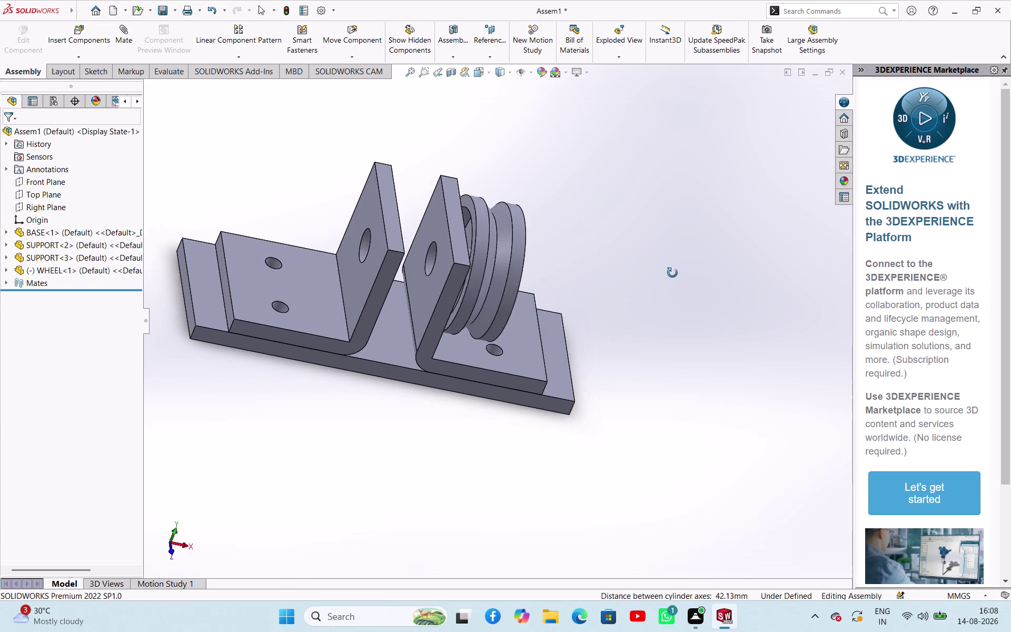
middle_drag(673, 272, 667, 274)
middle_drag(498, 186, 550, 202)
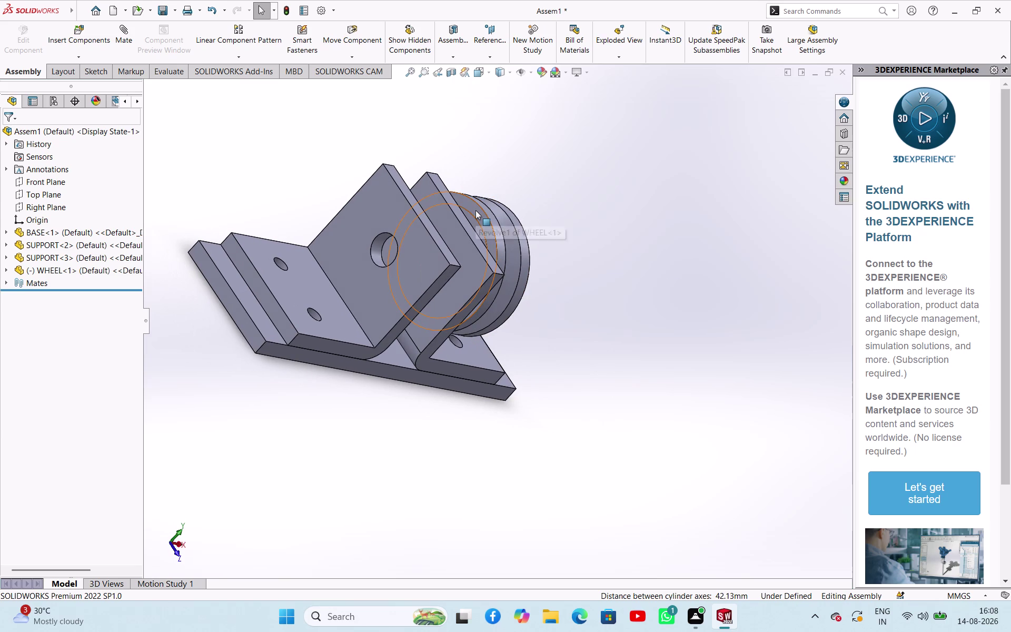
click(476, 210)
middle_drag(496, 174, 367, 175)
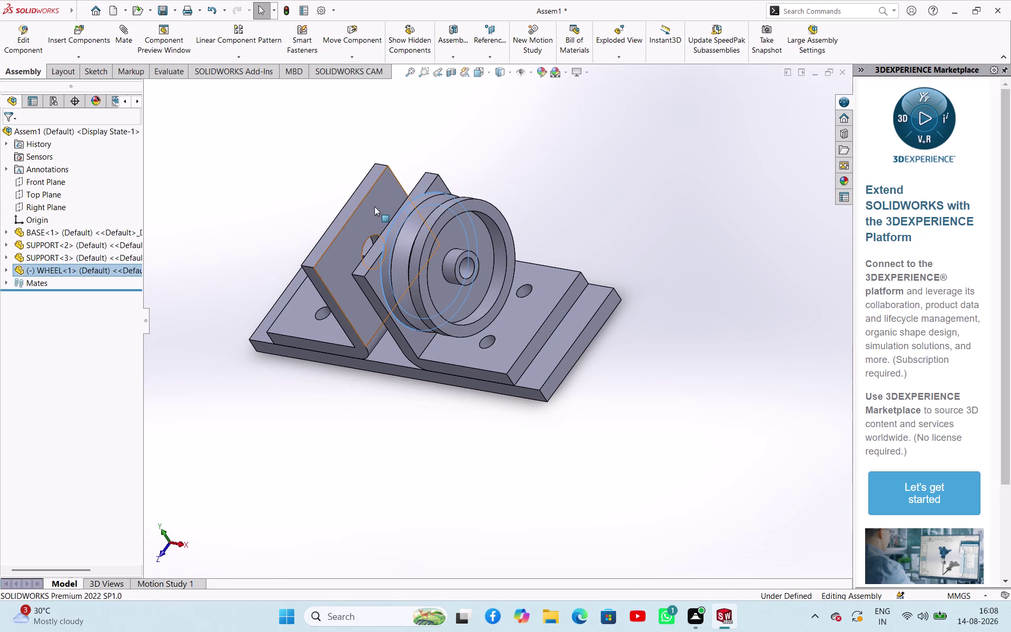
click(374, 206)
click(409, 200)
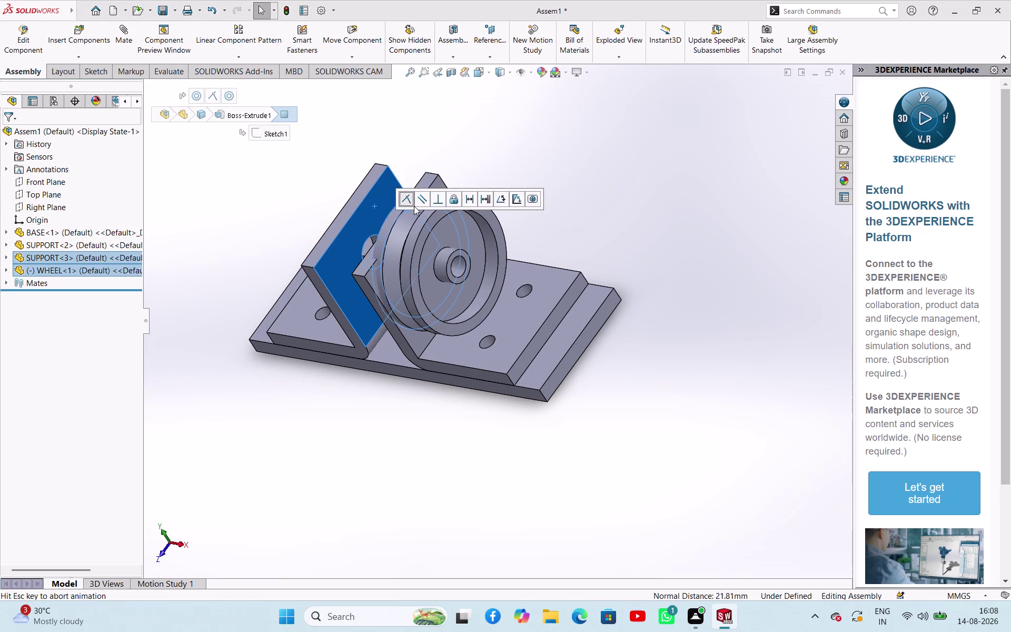
click(572, 234)
middle_drag(573, 198, 503, 182)
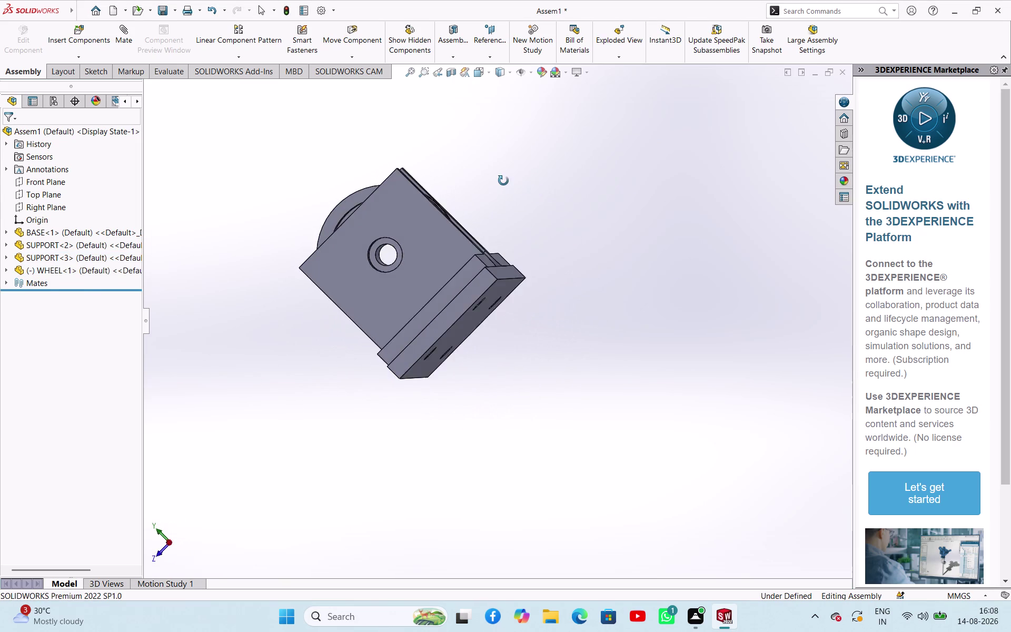
middle_drag(503, 182, 727, 132)
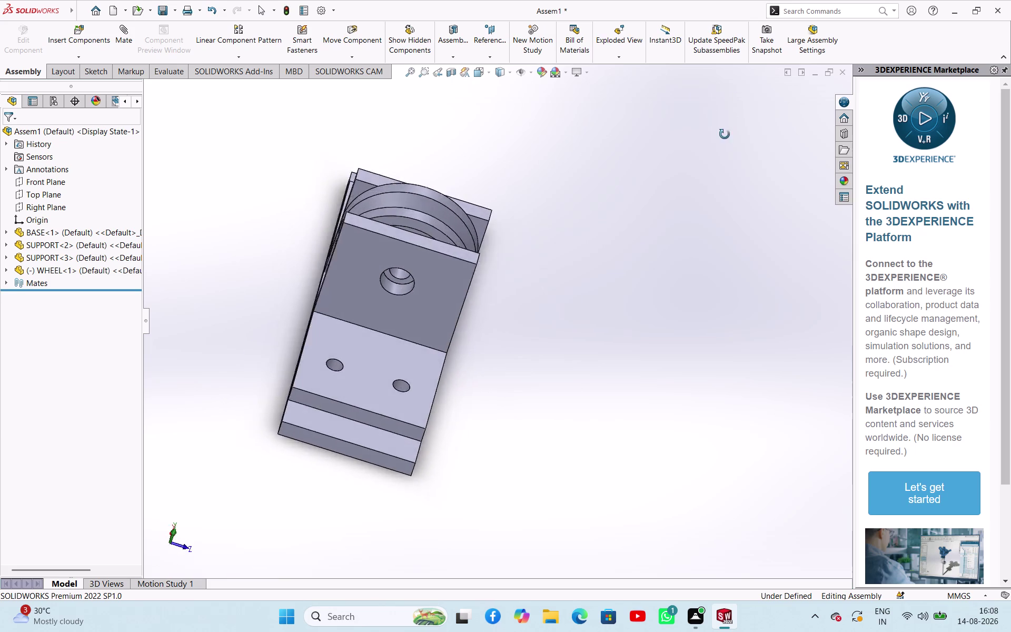
middle_drag(727, 132, 680, 235)
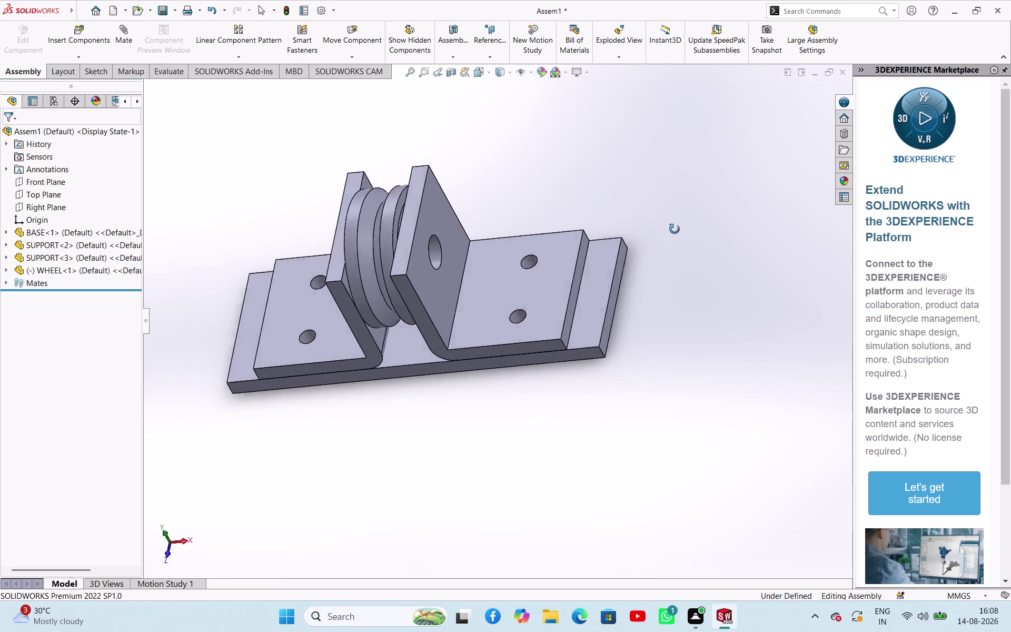
middle_drag(680, 235, 701, 237)
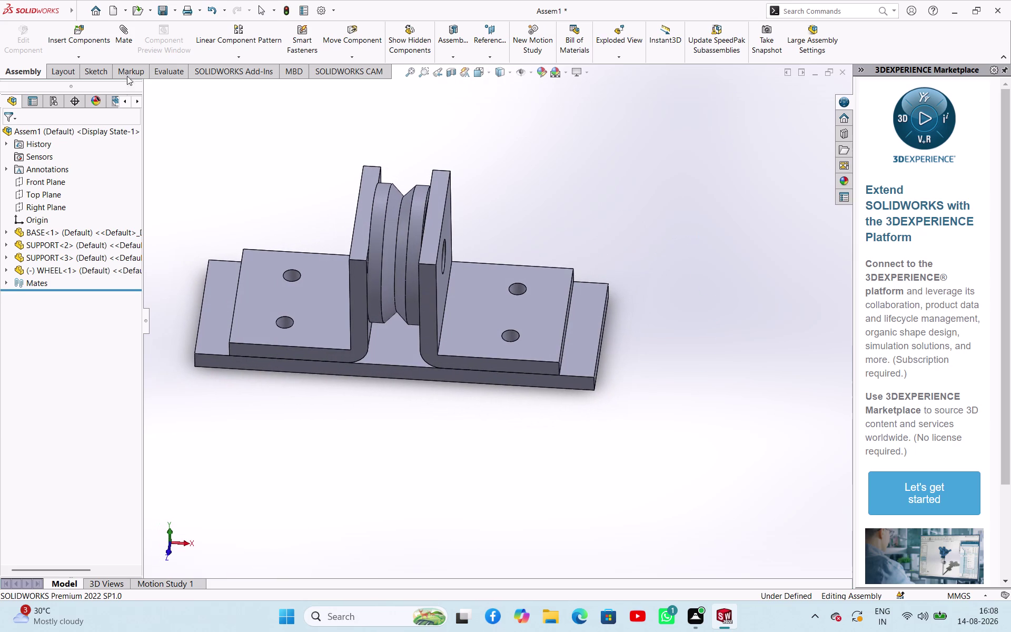
Insert BUSHING, rotate it 90°, and drop BUSHING<1> below the assembly.
click(72, 55)
click(70, 63)
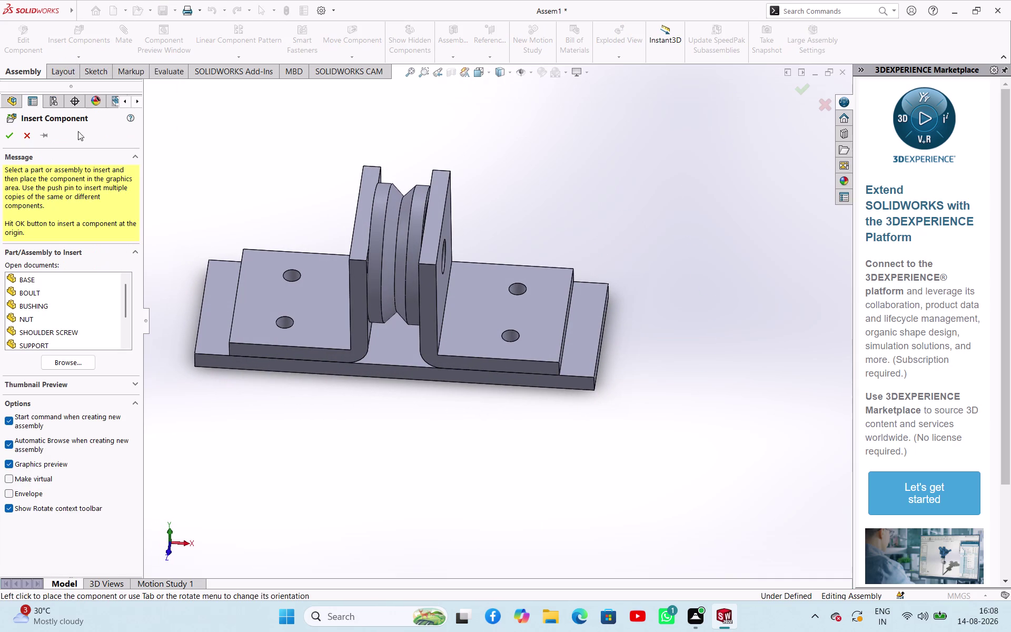
click(38, 309)
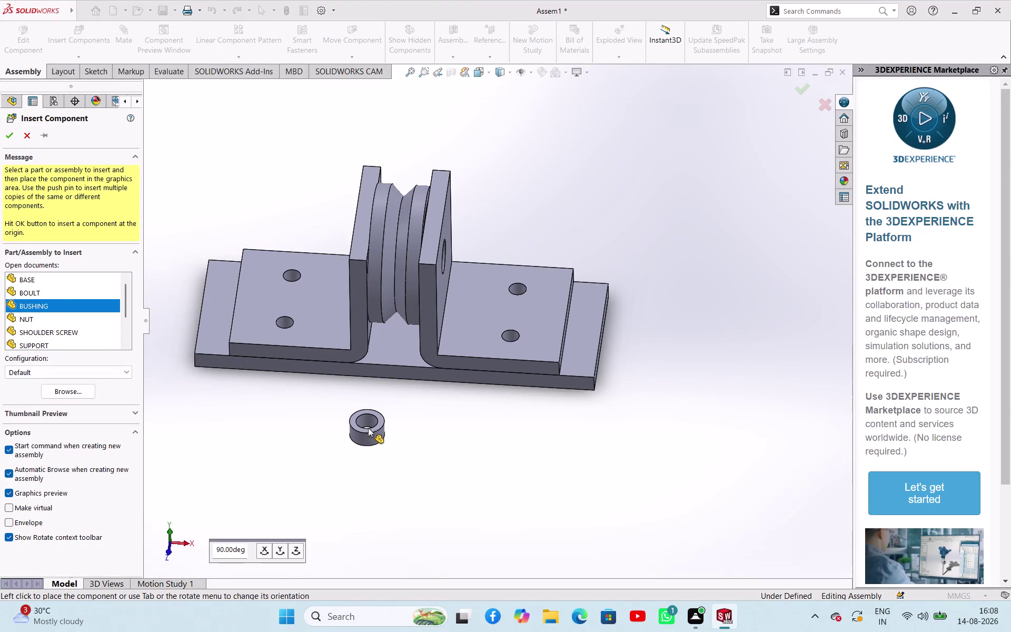
click(278, 554)
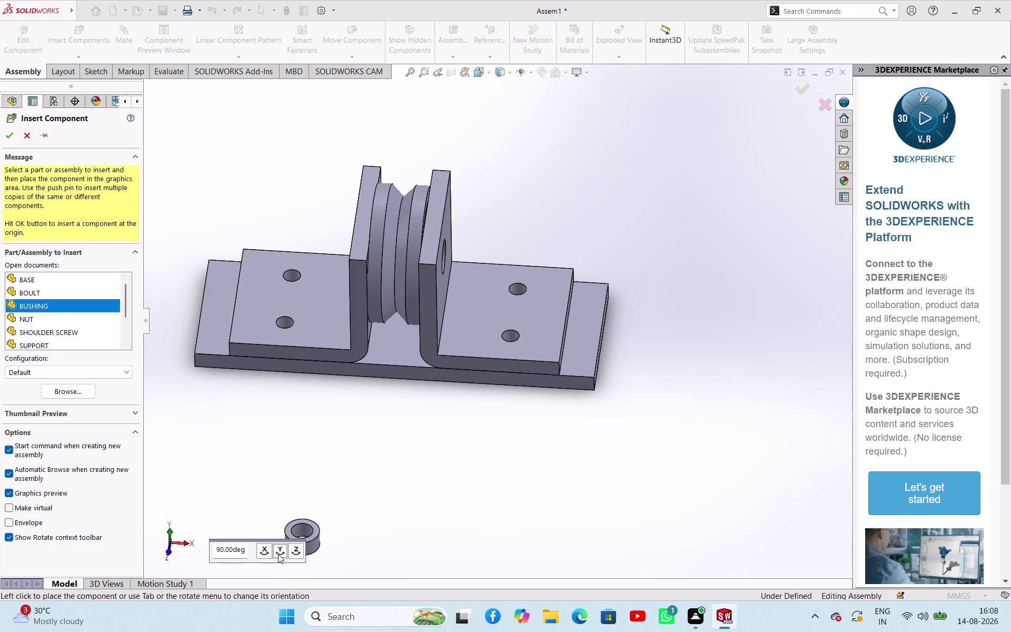
click(278, 554)
click(265, 552)
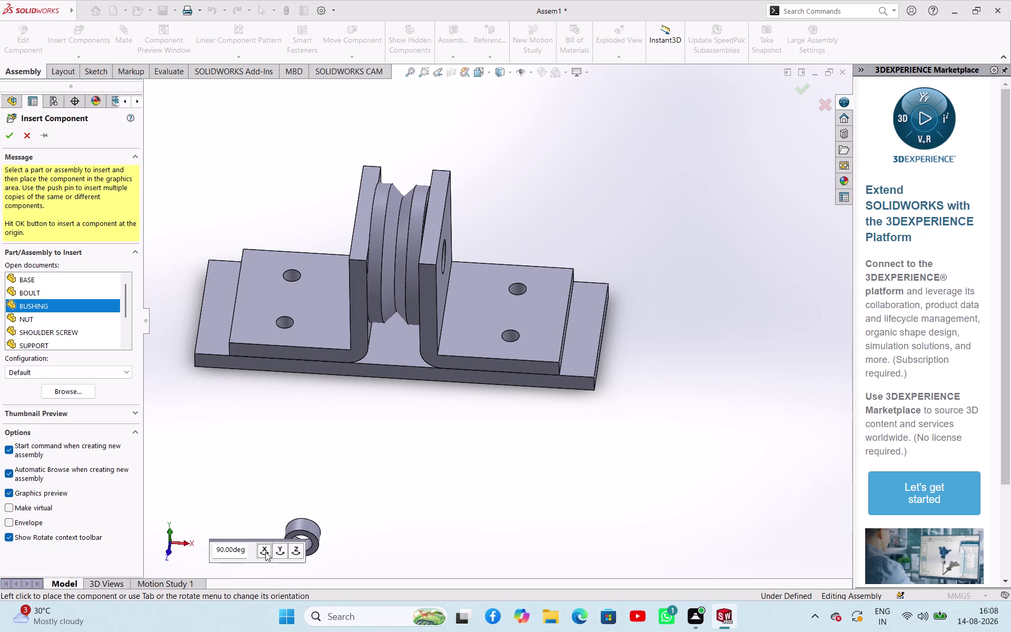
click(300, 550)
click(295, 551)
click(275, 552)
click(417, 456)
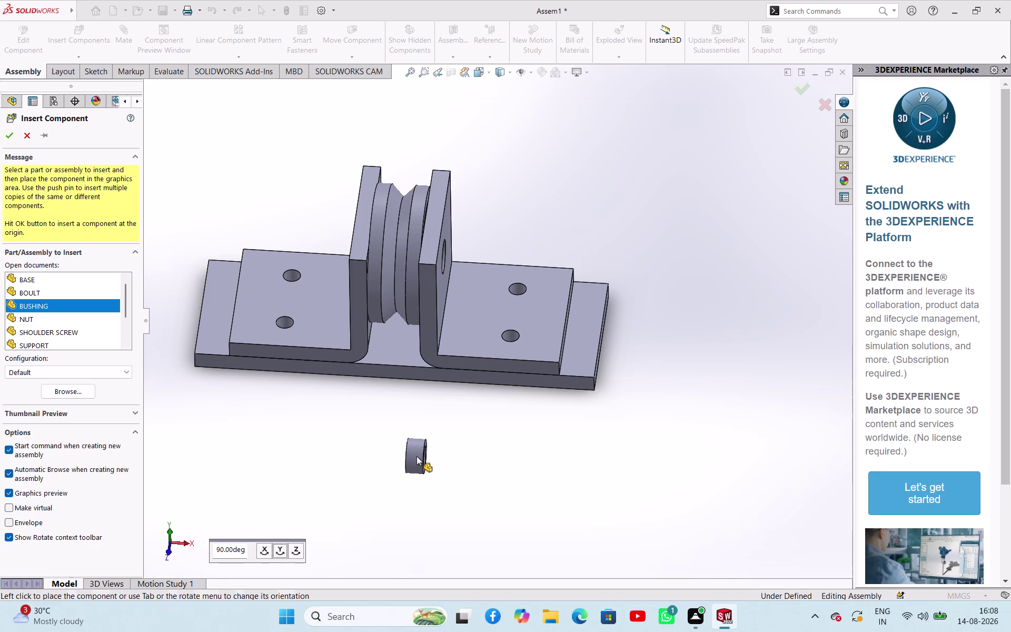
middle_drag(526, 482, 455, 457)
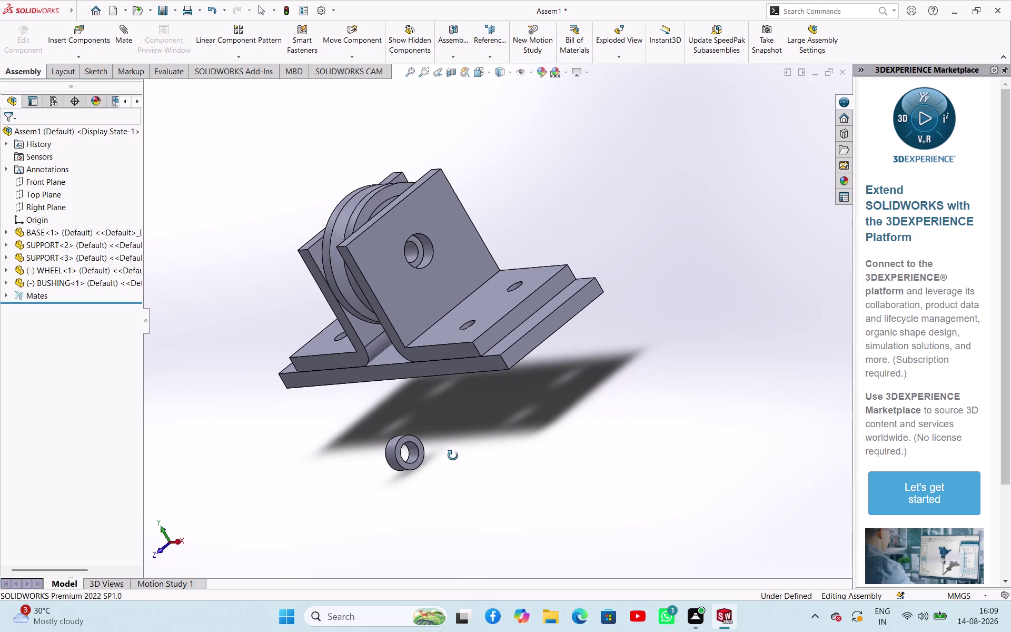
Mate the bushing's cylindrical surface concentric with the bracket hole.
middle_drag(455, 457, 452, 455)
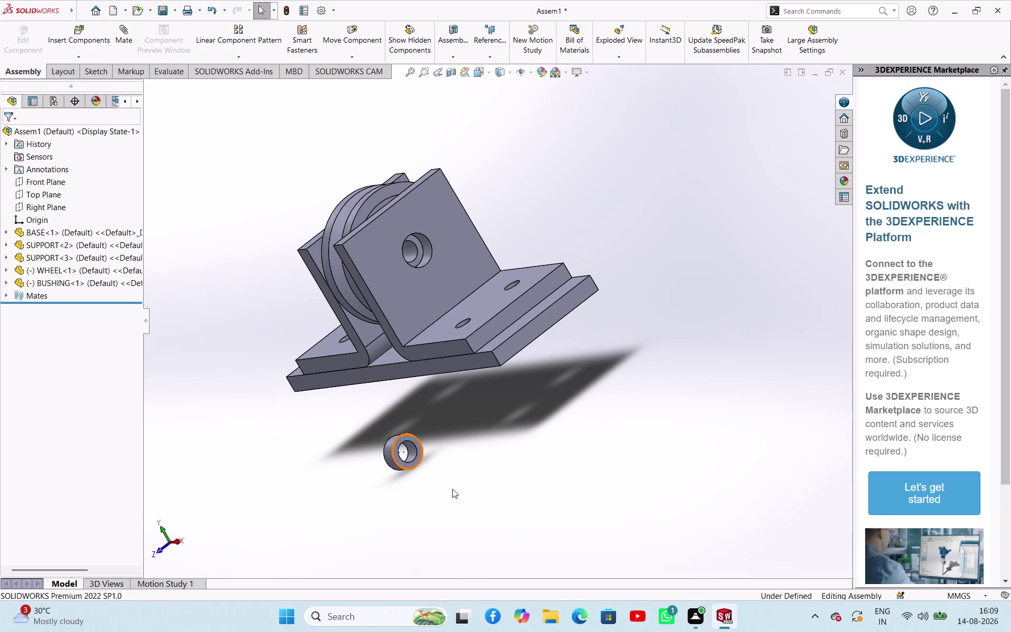
middle_drag(474, 494, 552, 487)
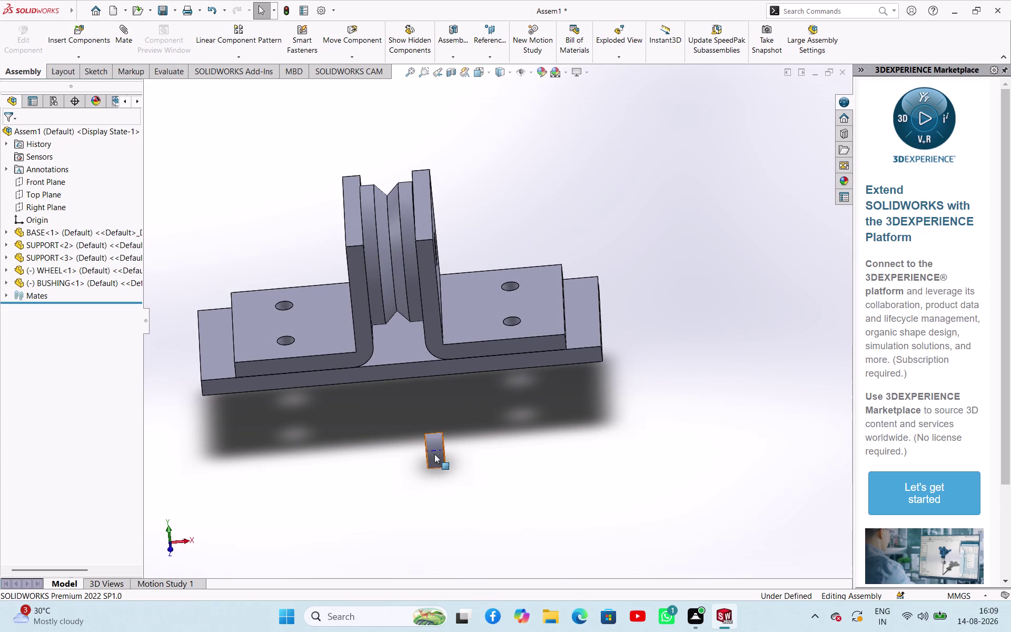
click(434, 454)
middle_drag(500, 434, 426, 459)
middle_drag(541, 445, 456, 458)
click(345, 275)
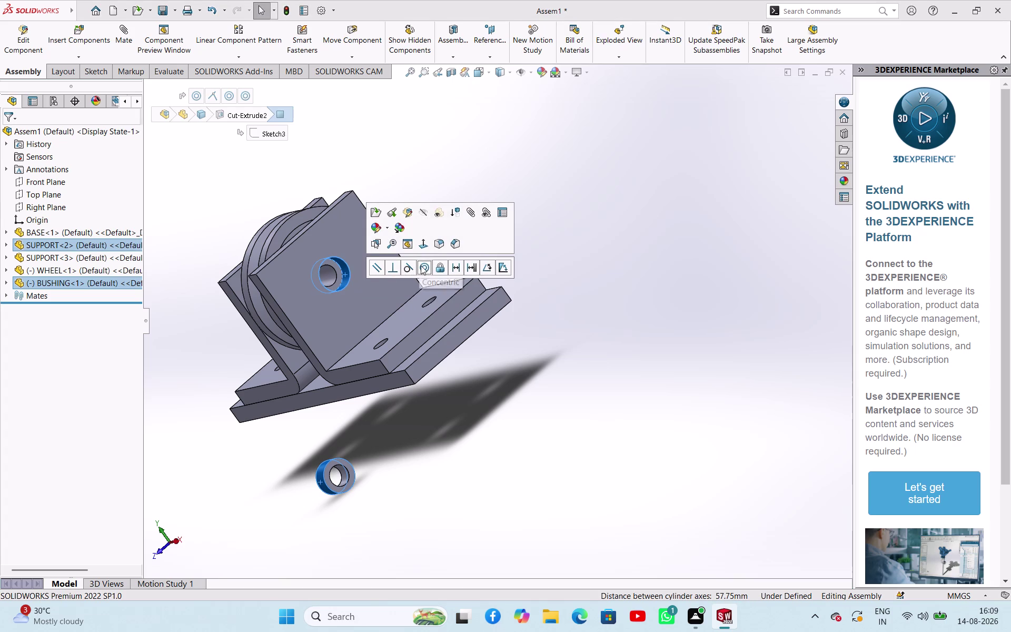
click(423, 265)
Drag the bushing out from the bracket and reselect it.
middle_drag(384, 402, 445, 415)
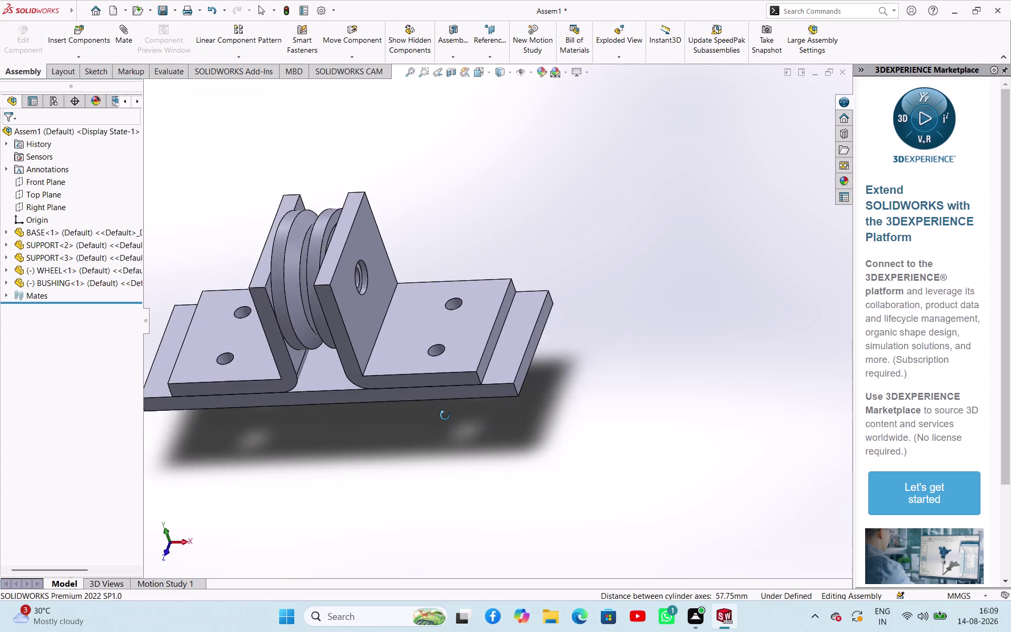
middle_drag(445, 415, 430, 355)
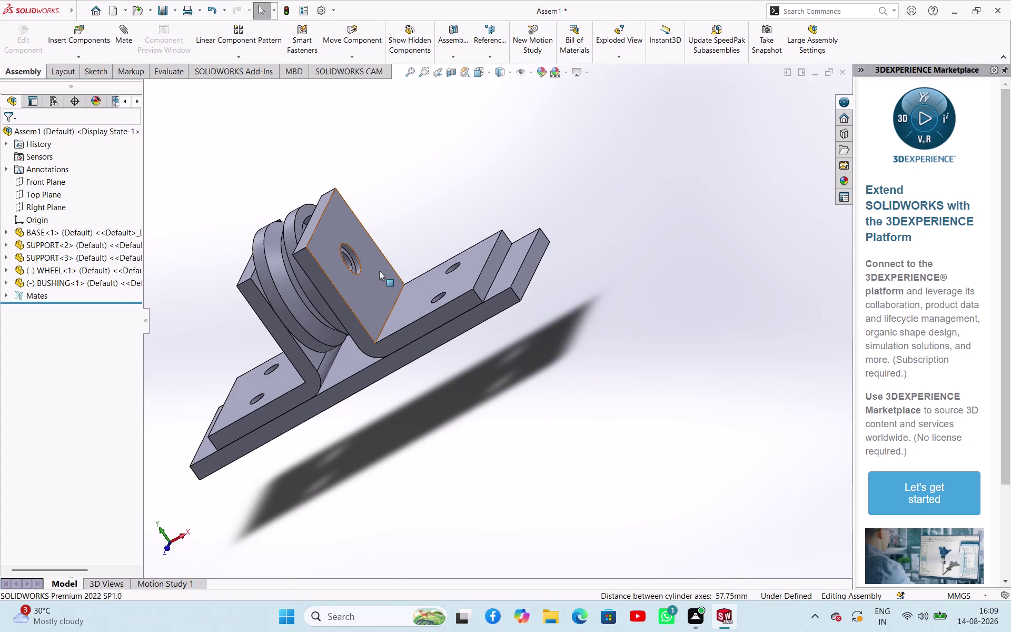
drag(352, 263, 522, 231)
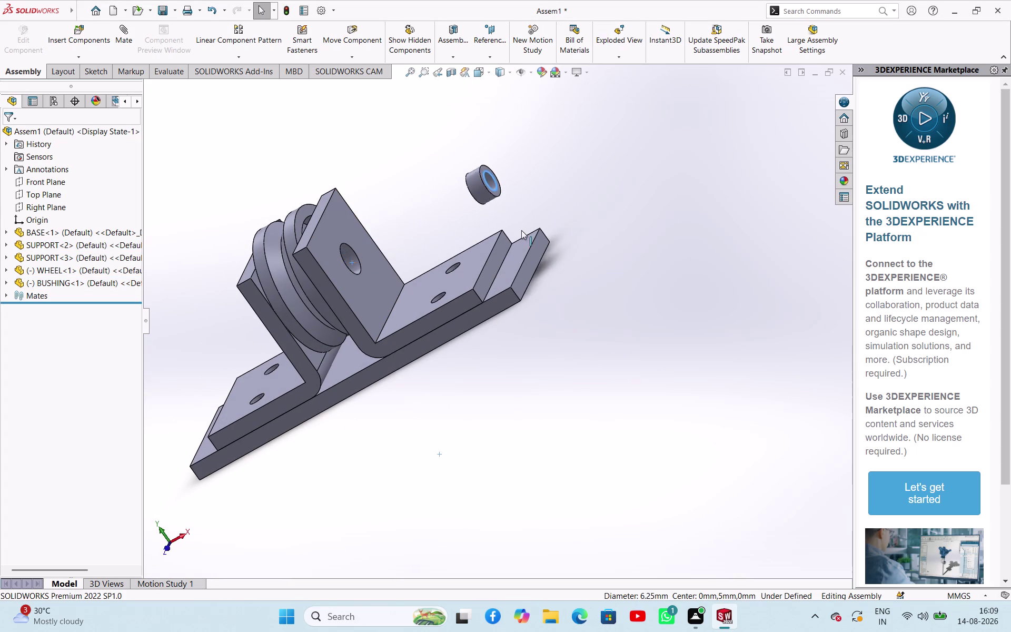
click(484, 398)
middle_drag(524, 317, 652, 274)
scroll(down, 3)
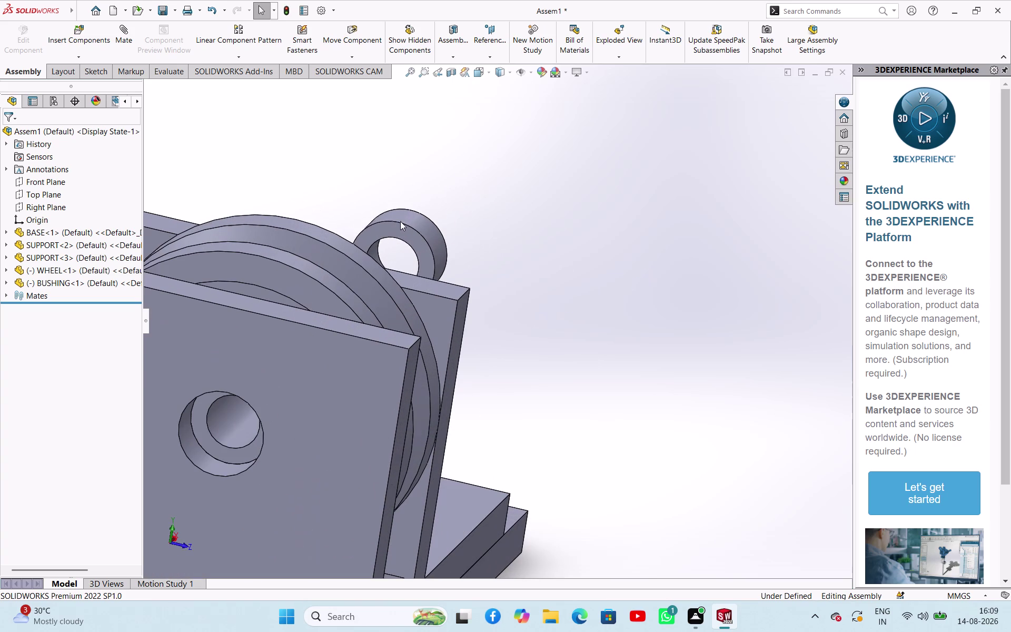
click(412, 241)
Pick the bracket hole's edge and apply a Coincident mate.
middle_drag(508, 309, 417, 342)
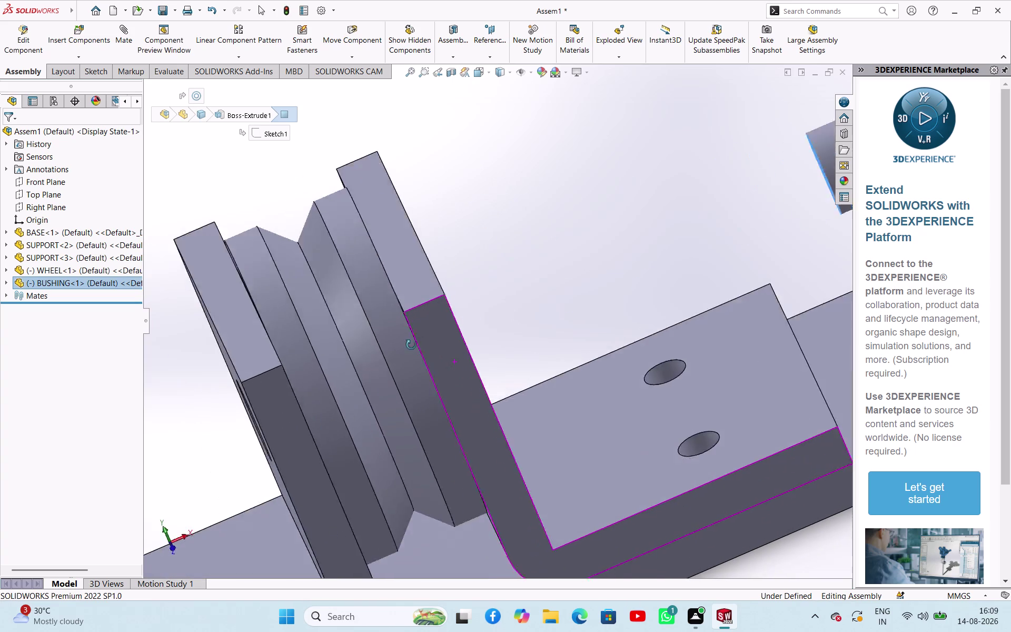
middle_drag(418, 342, 352, 375)
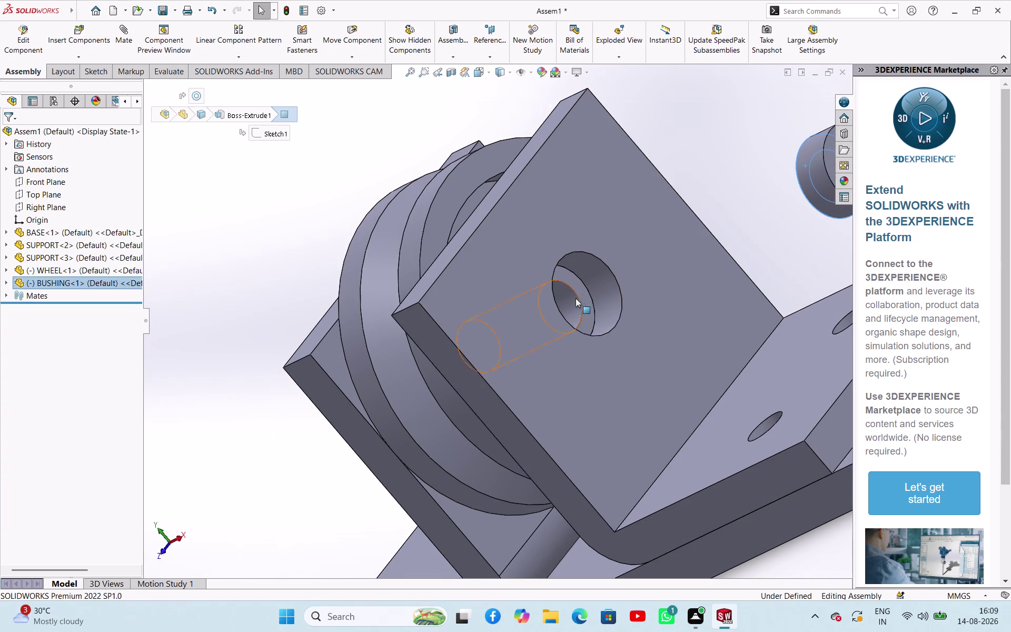
click(587, 293)
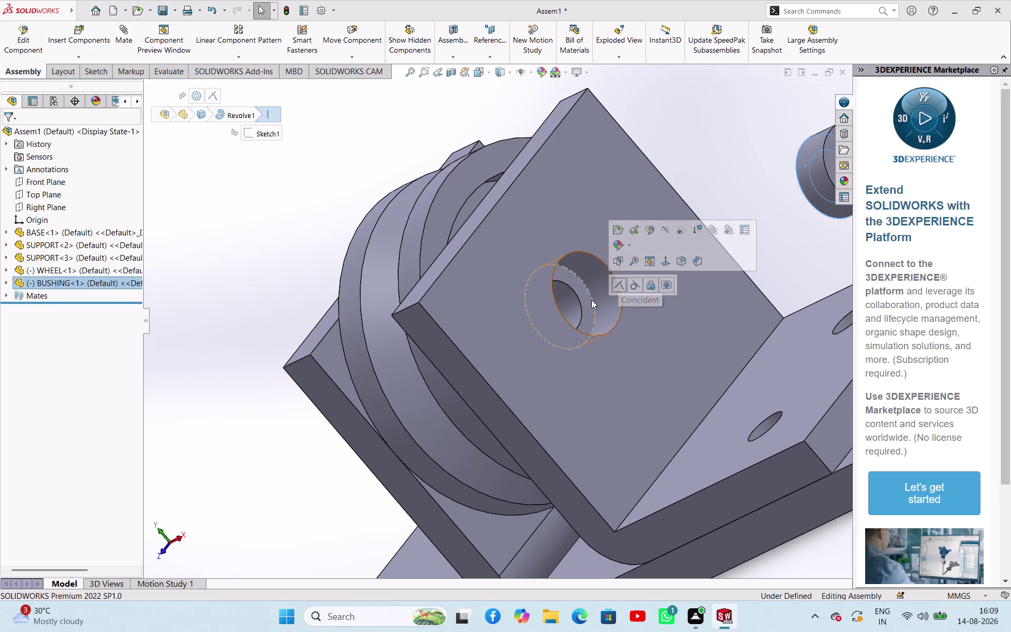
click(587, 301)
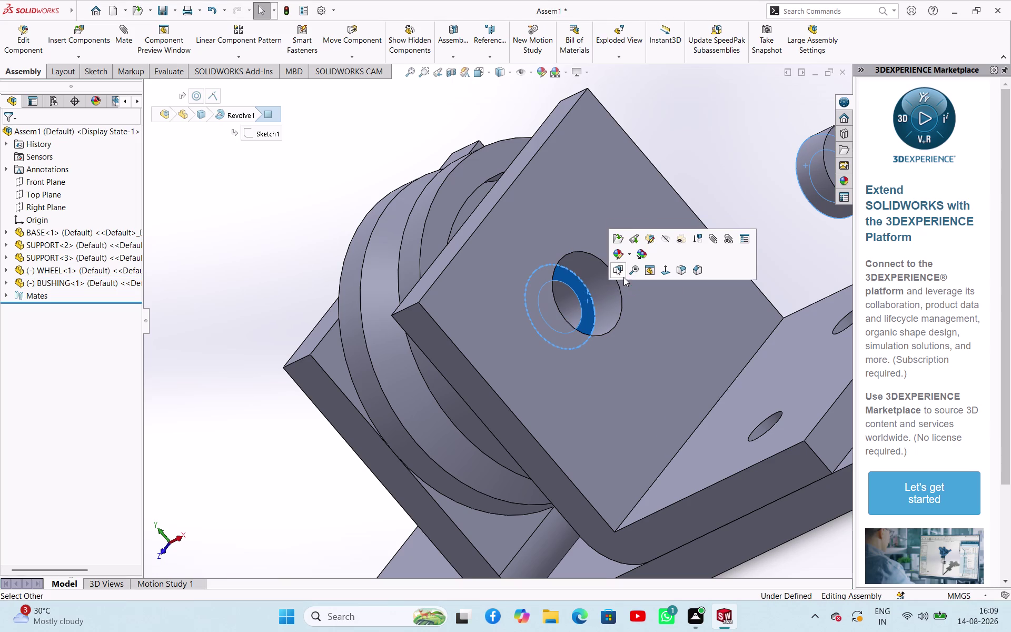
click(746, 170)
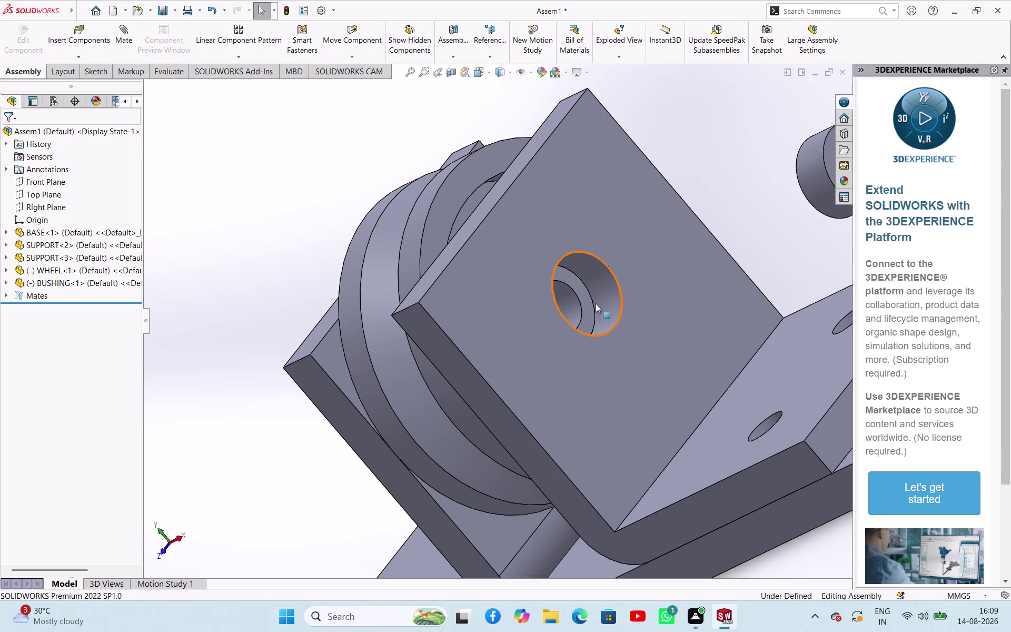
click(587, 304)
Seat the bushing's shoulder face flush against the bracket hole.
middle_drag(680, 148, 733, 159)
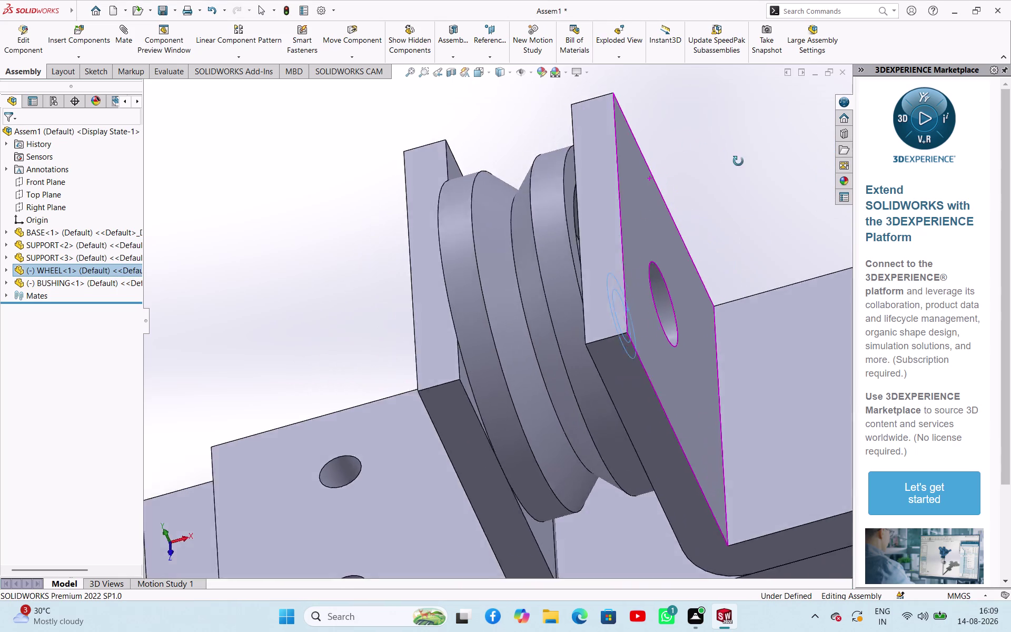
middle_drag(734, 158, 831, 174)
scroll(up, 3)
scroll(down, 3)
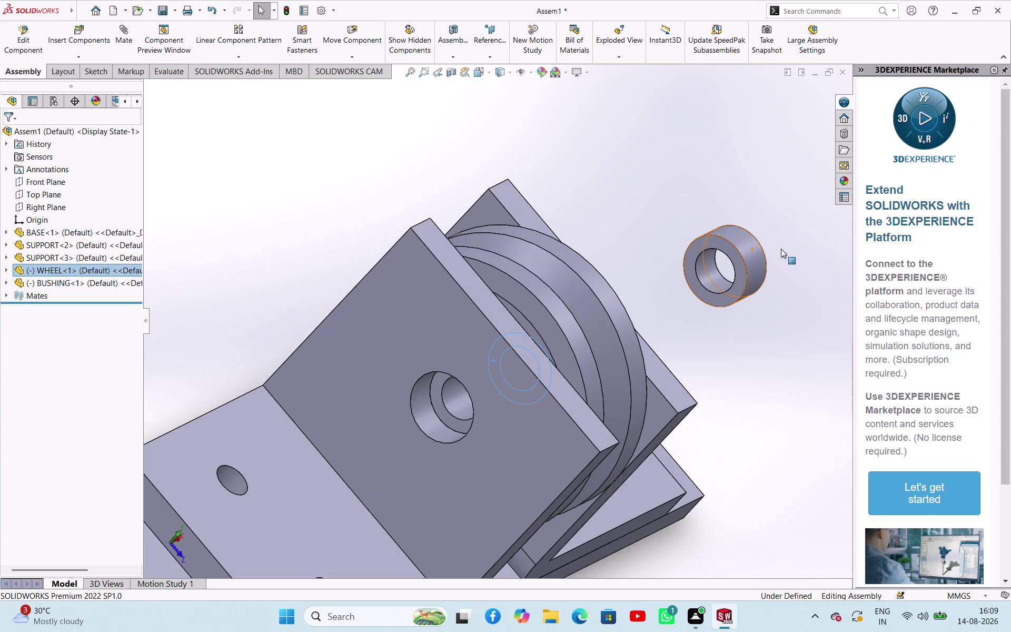
click(723, 300)
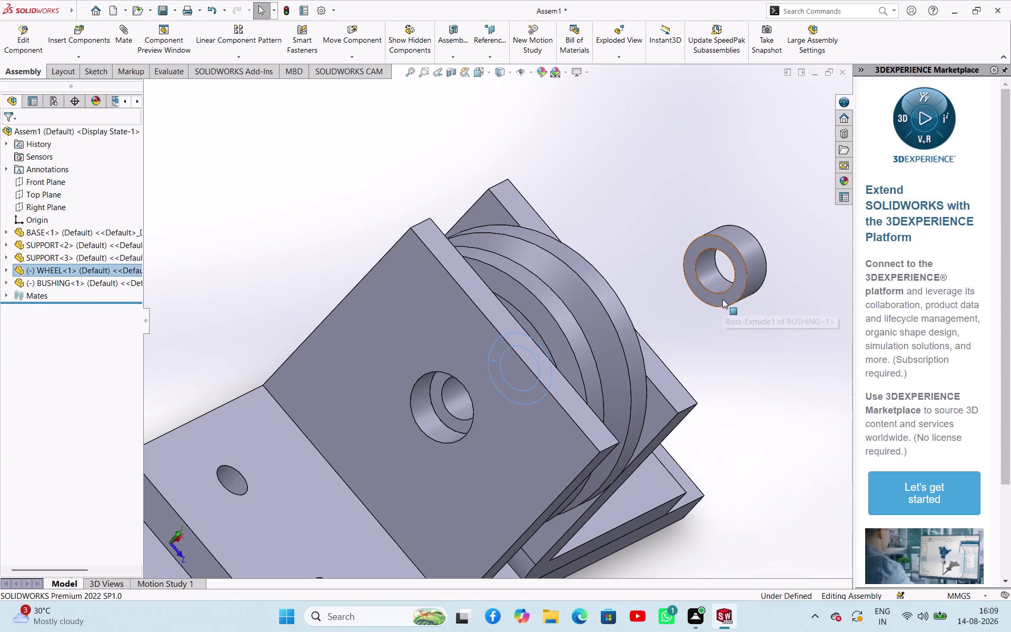
click(762, 292)
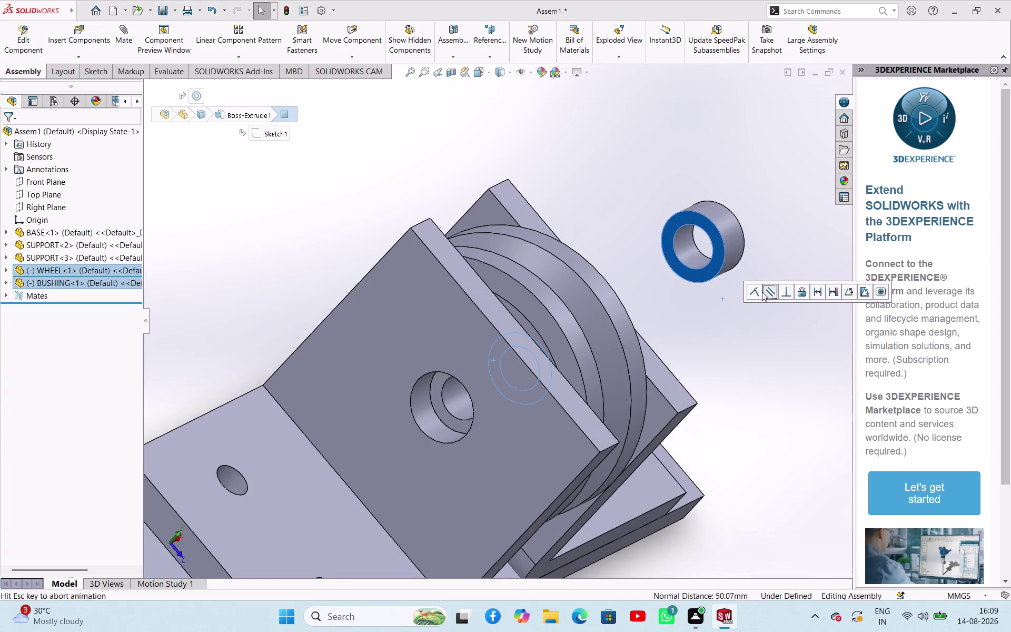
click(737, 290)
middle_drag(760, 354, 589, 362)
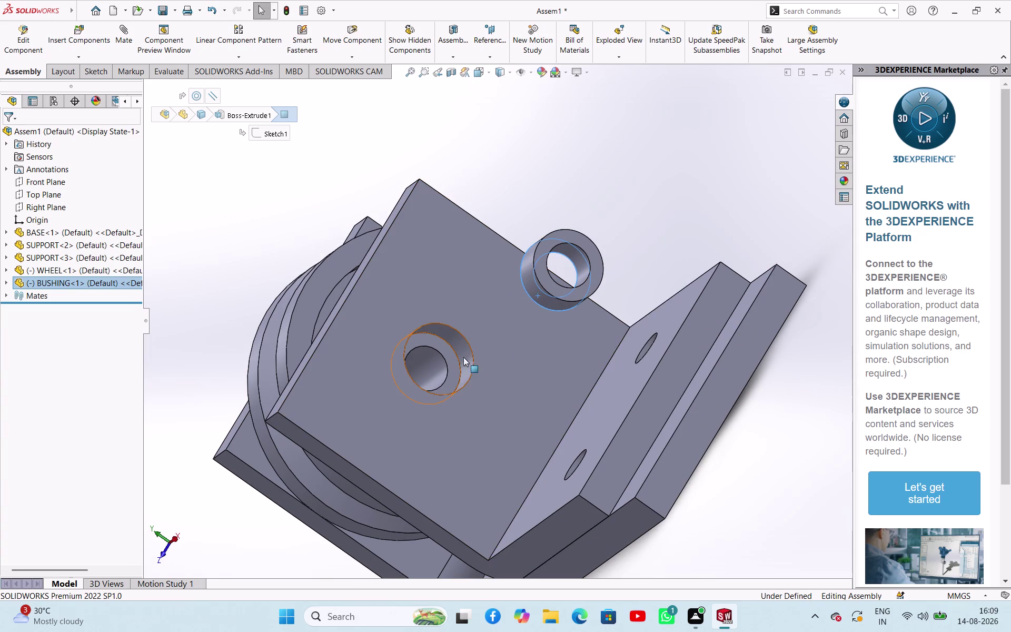
click(453, 359)
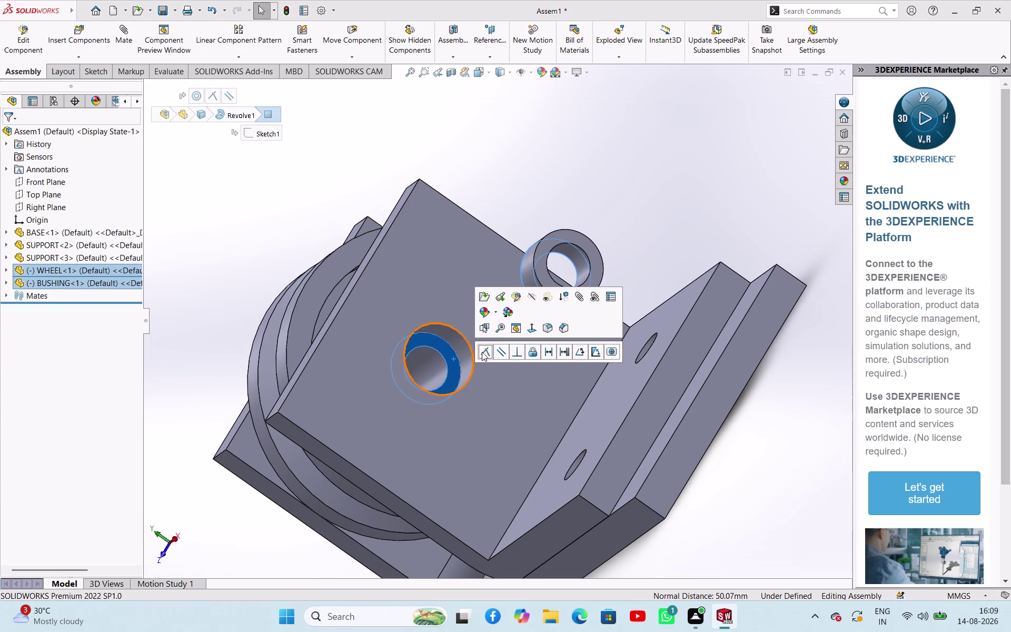
click(486, 351)
Drag the seated bushing to verify it is held in place.
click(549, 225)
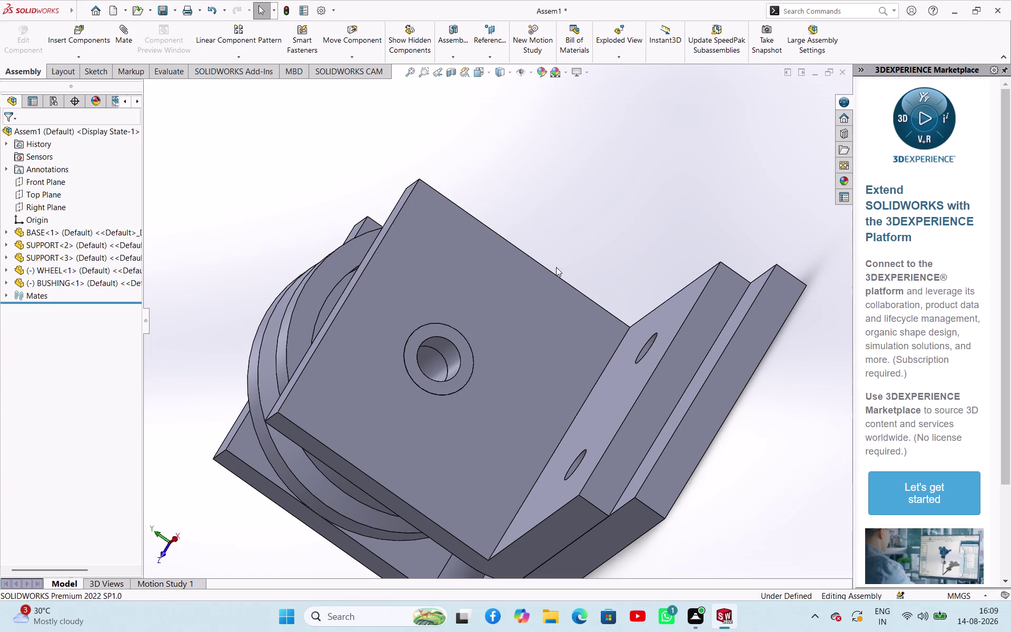
drag(448, 335, 385, 373)
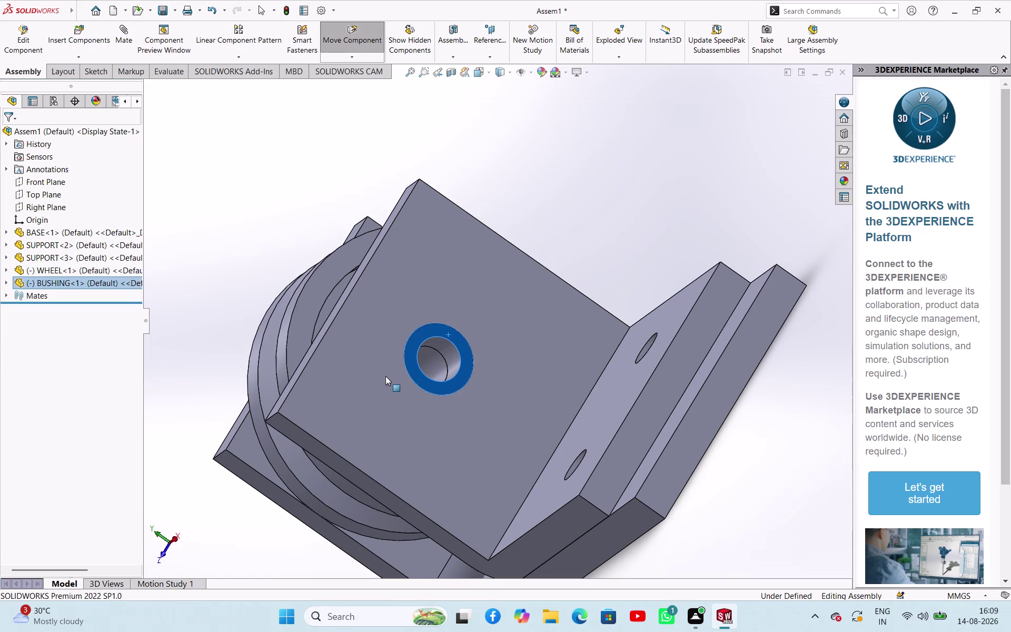
drag(384, 372, 402, 401)
click(555, 172)
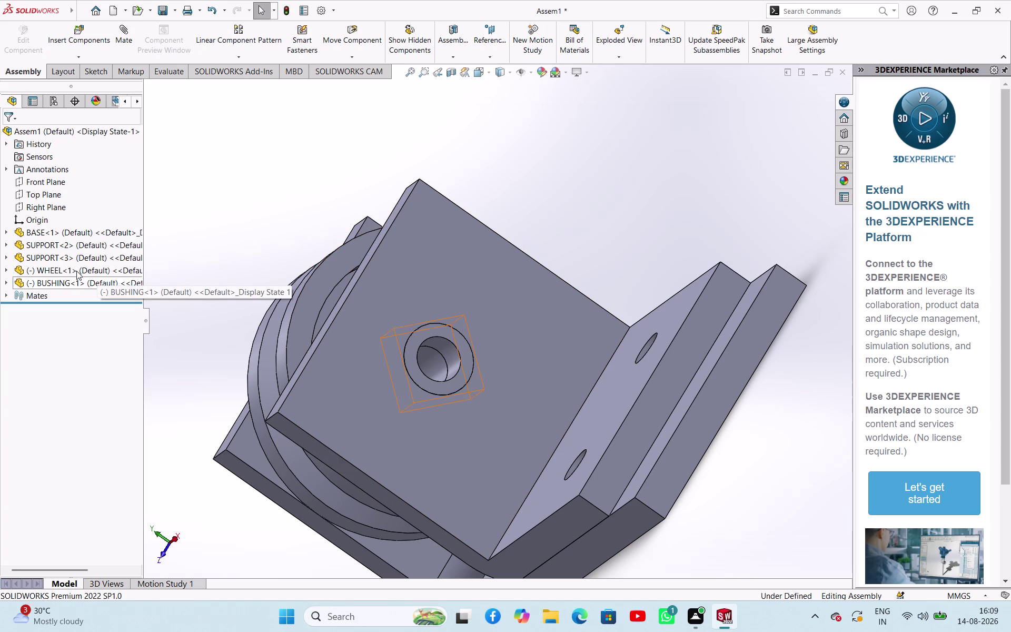
click(76, 271)
Select the WHEEL Front Plane and assembly Top Plane and choose Parallel.
middle_drag(580, 157, 667, 138)
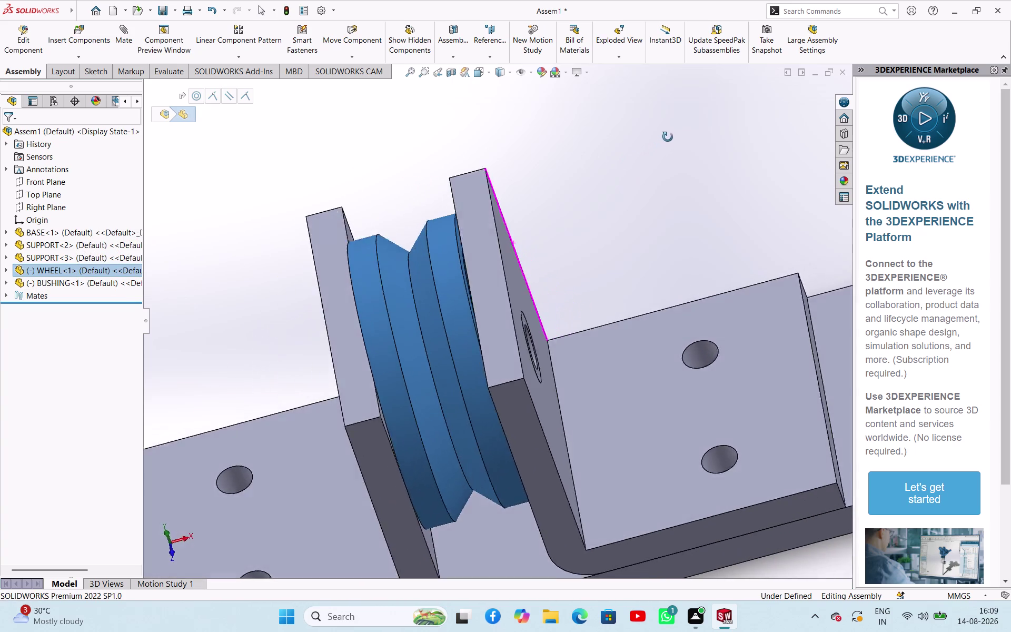
middle_drag(667, 139, 734, 118)
click(340, 201)
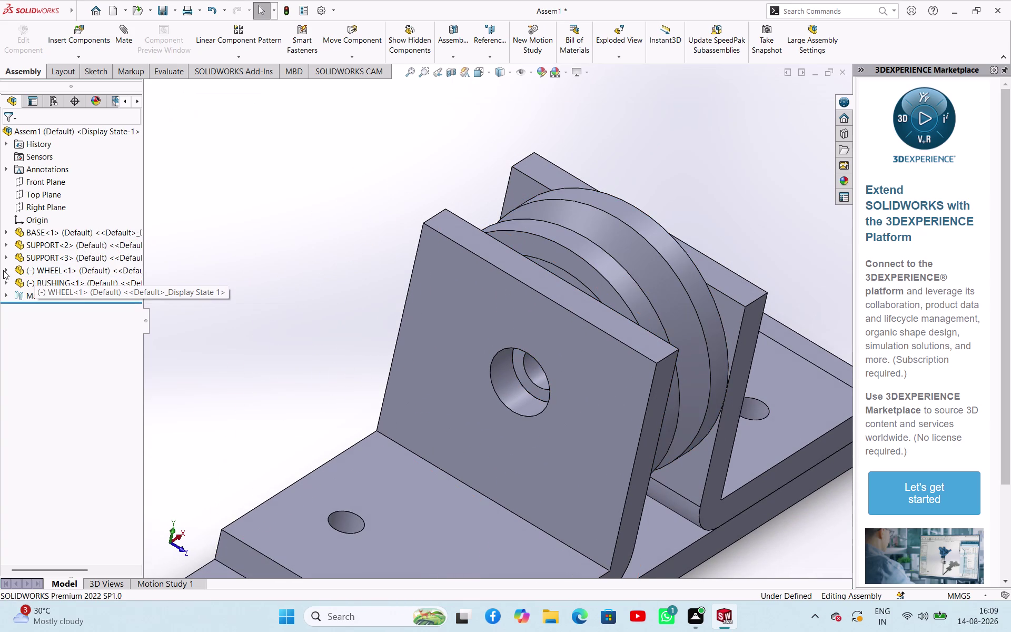
click(6, 271)
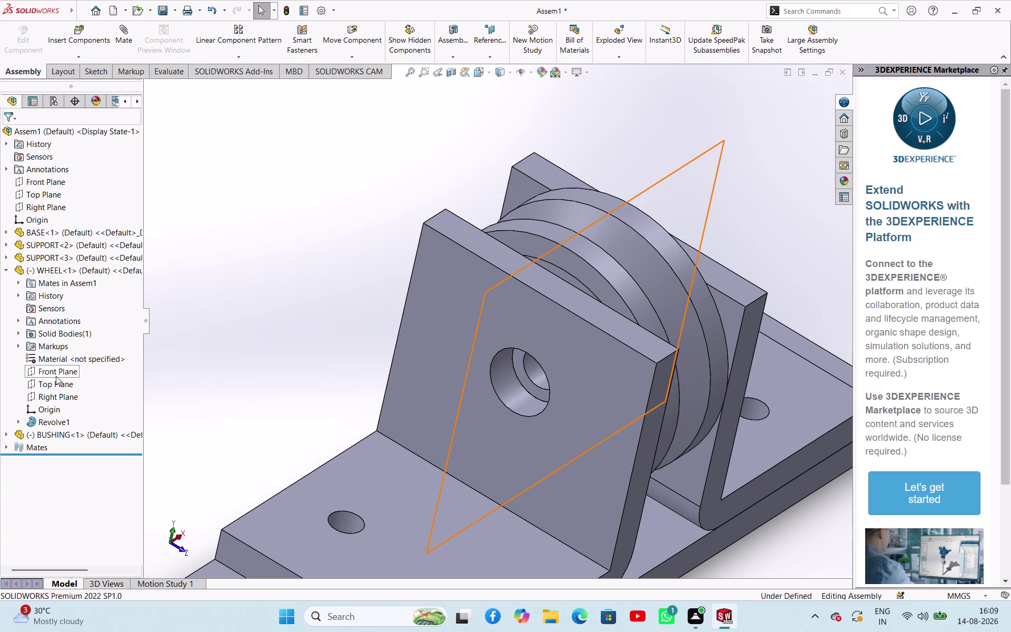
click(56, 377)
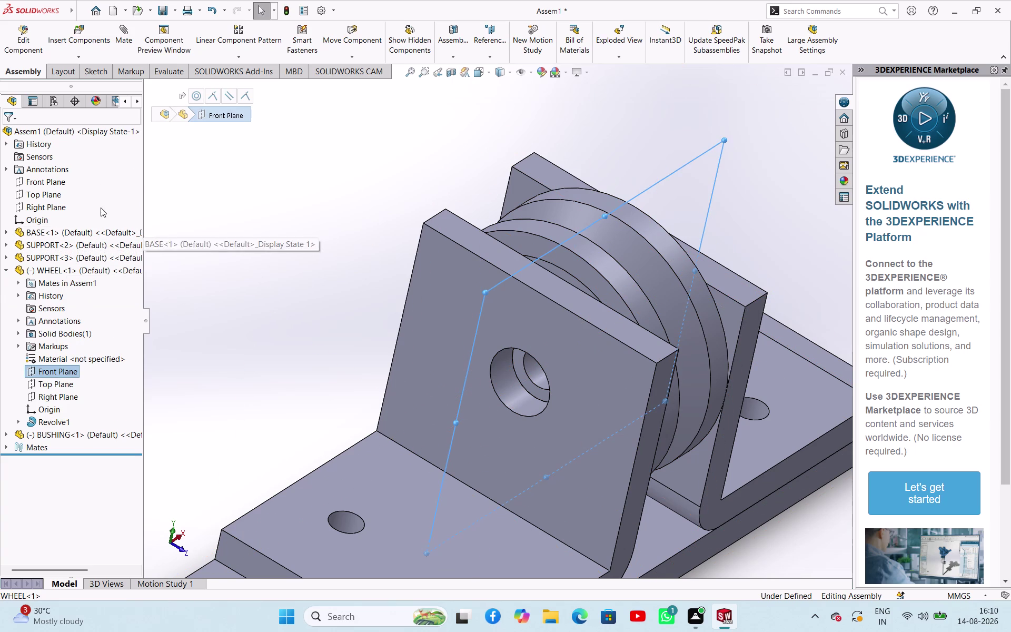
click(52, 194)
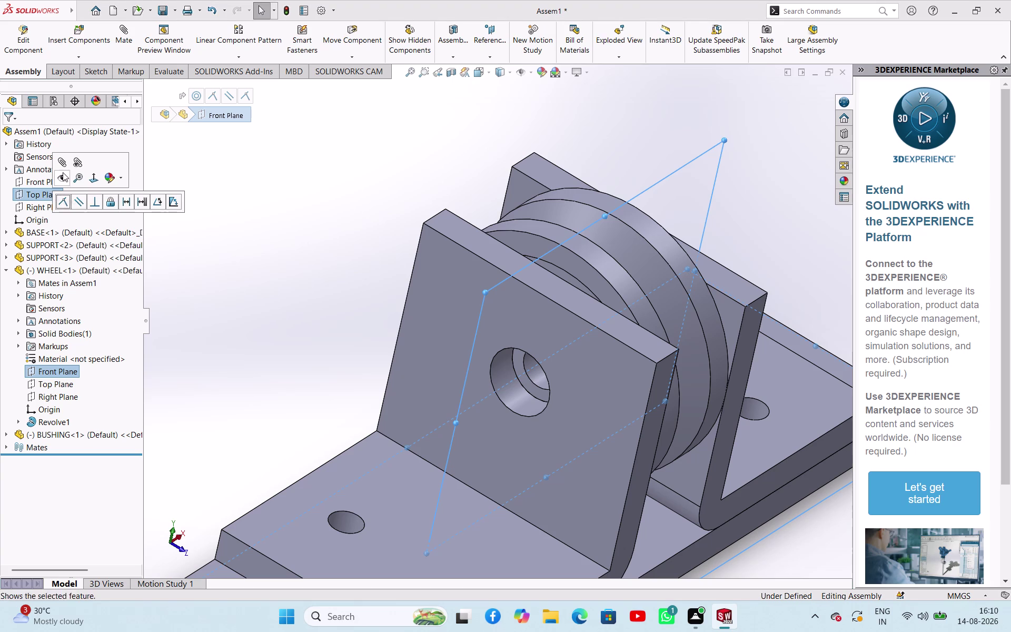
click(64, 162)
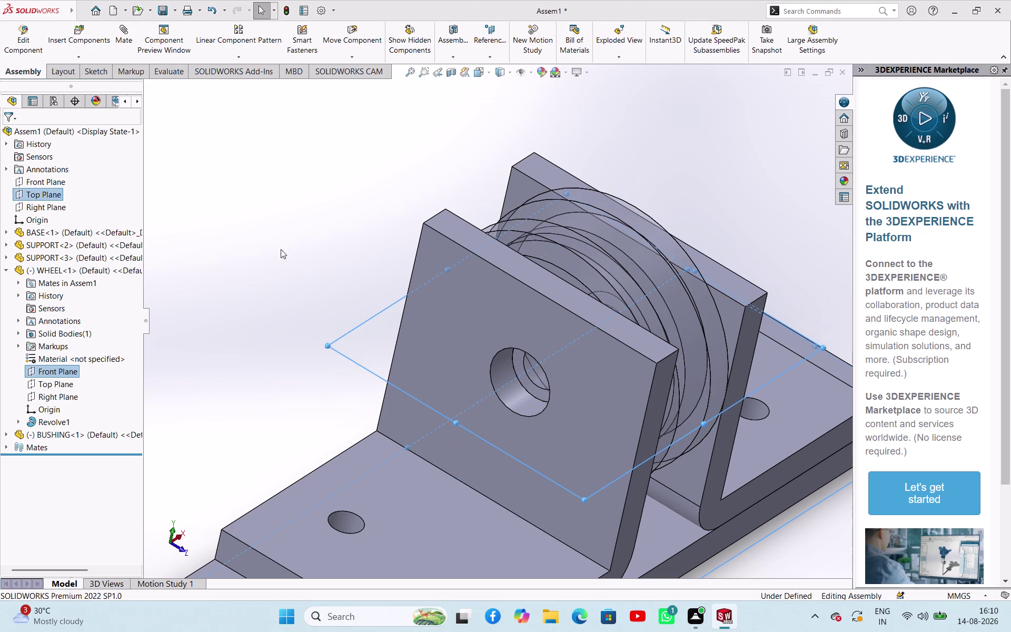
Confirm the Parallel mate, close the Mate dialog, and collapse WHEEL.
click(347, 260)
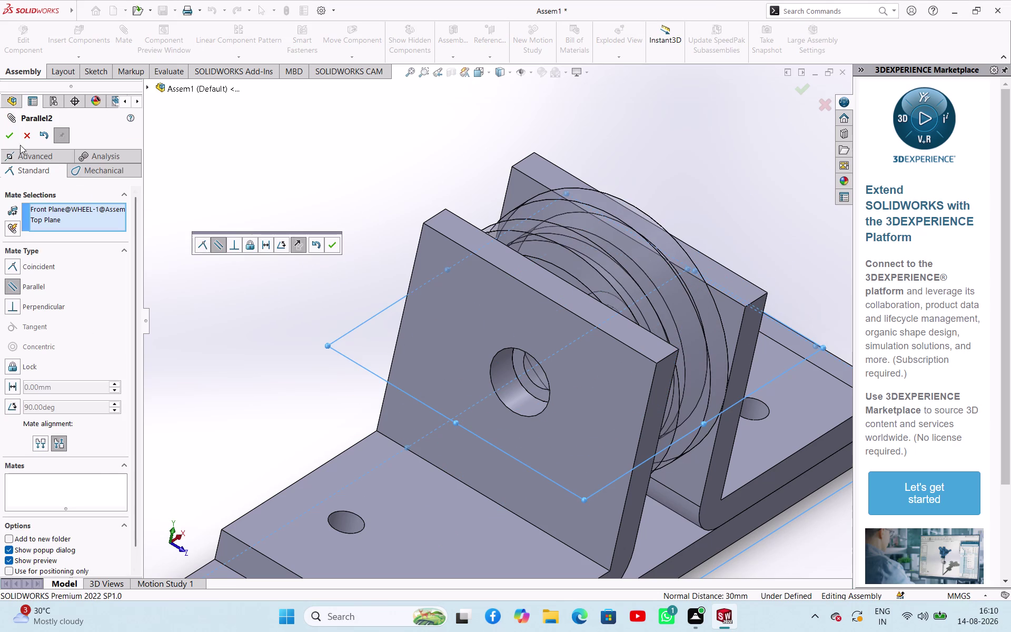
click(12, 139)
click(221, 216)
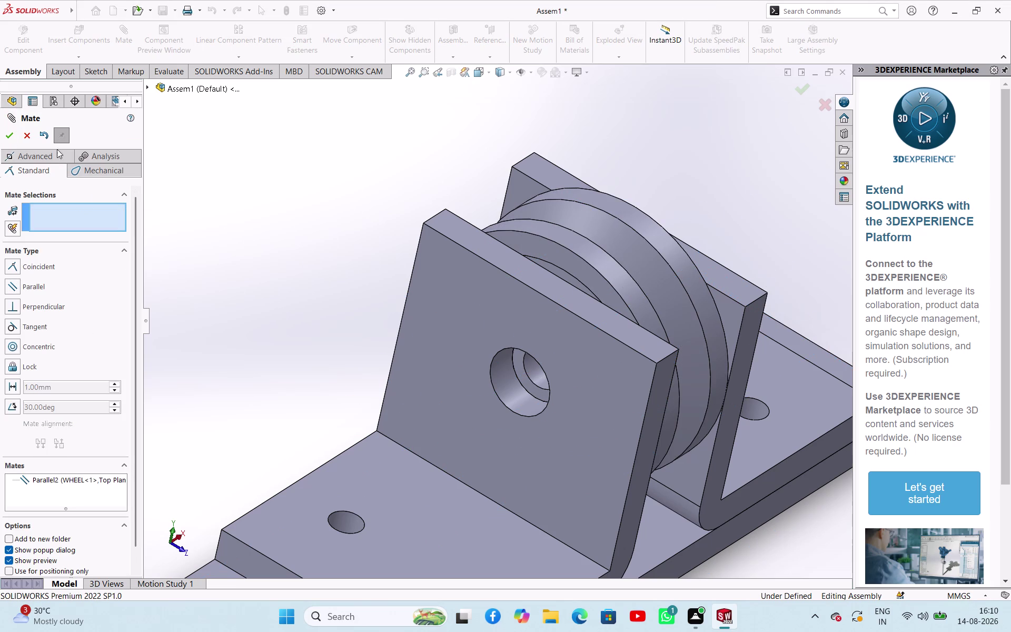
click(11, 137)
click(215, 204)
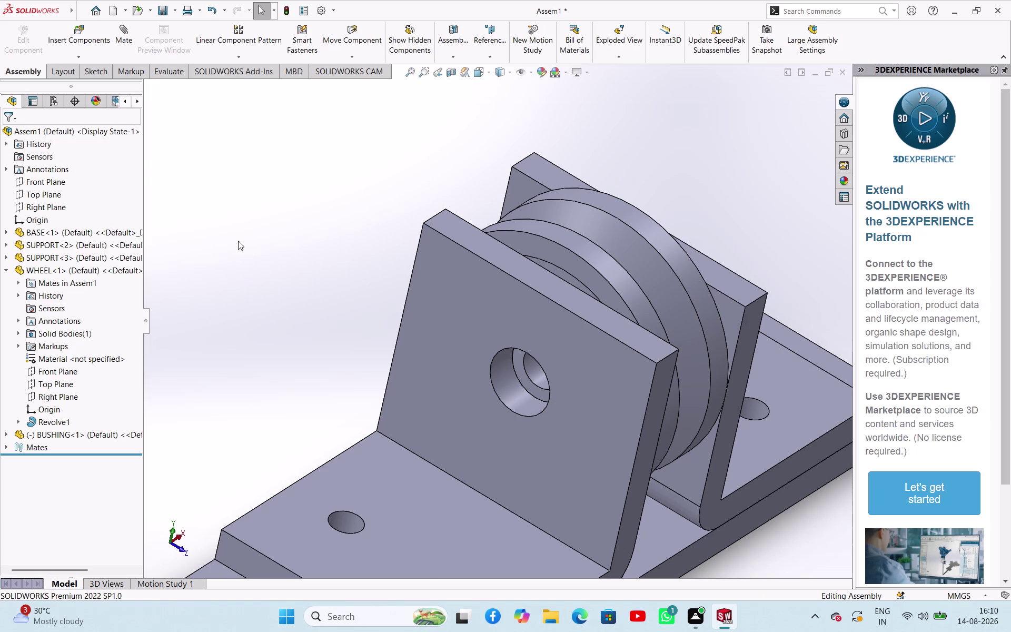
click(2, 270)
click(10, 273)
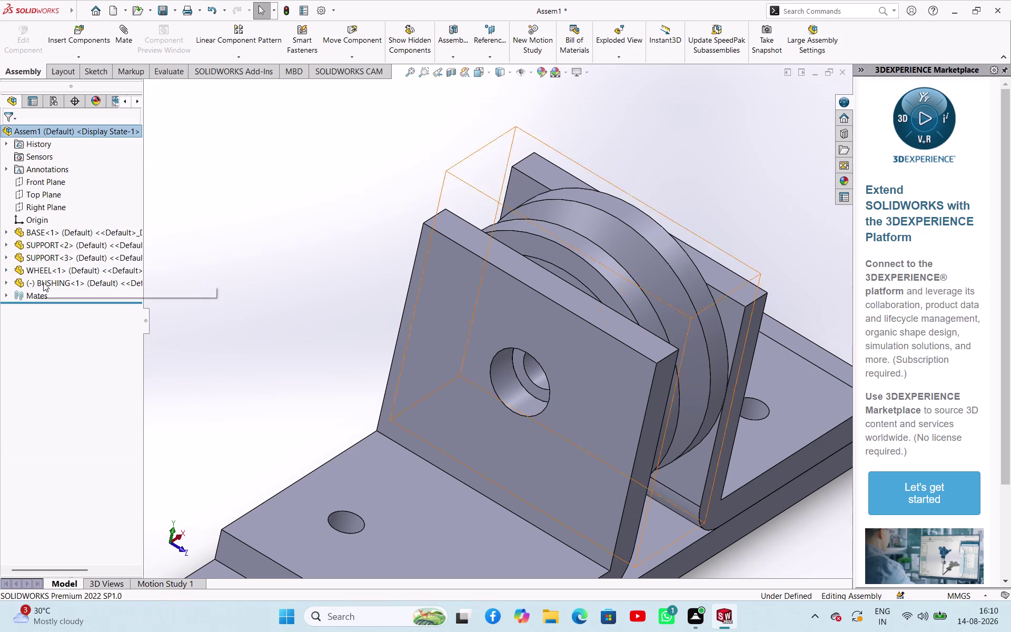
click(223, 240)
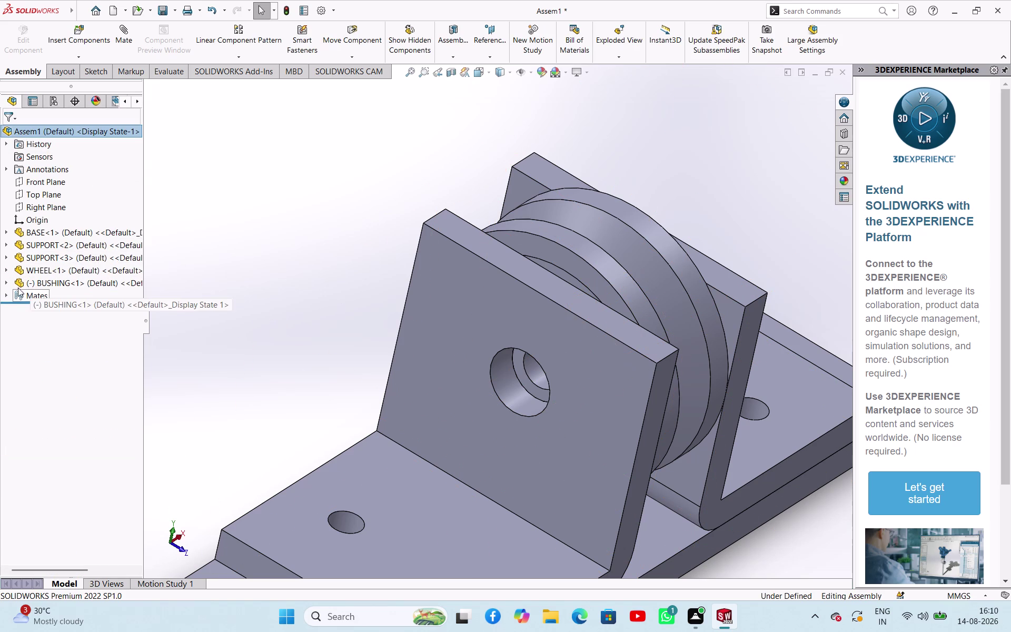
click(6, 284)
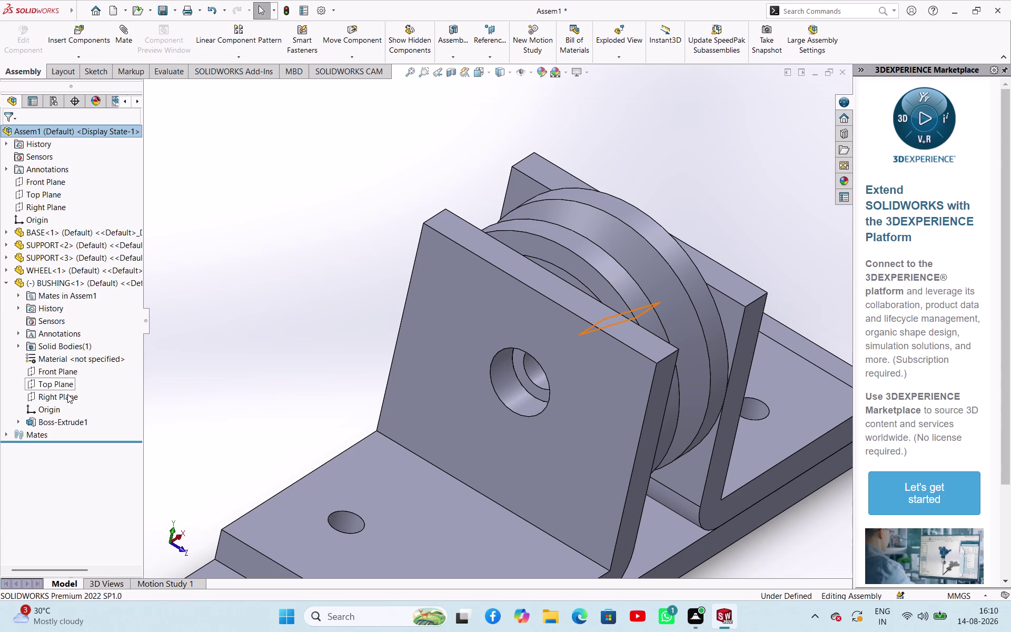
click(67, 394)
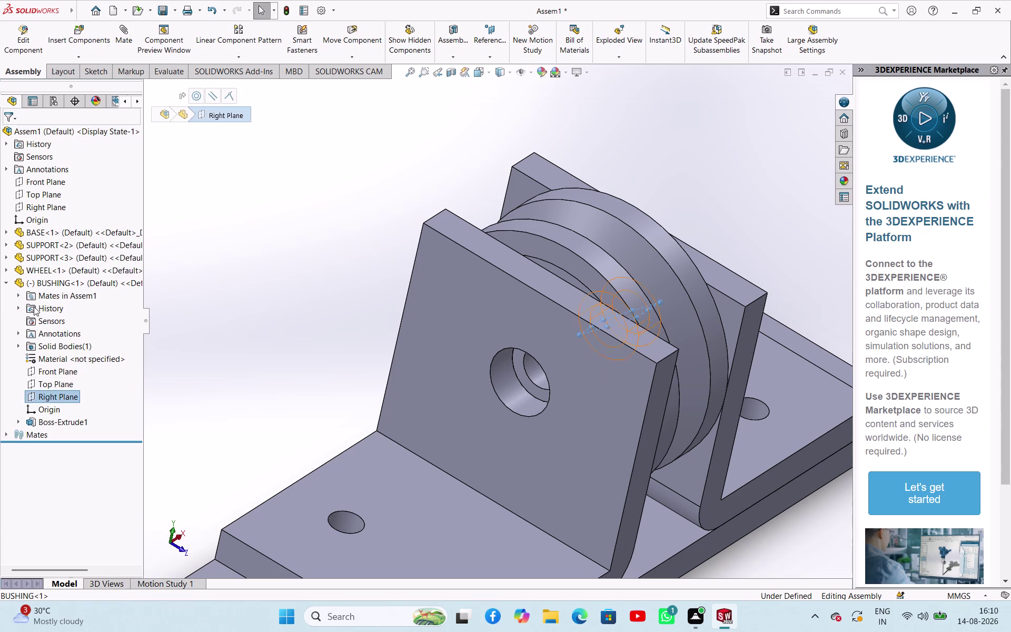
click(44, 213)
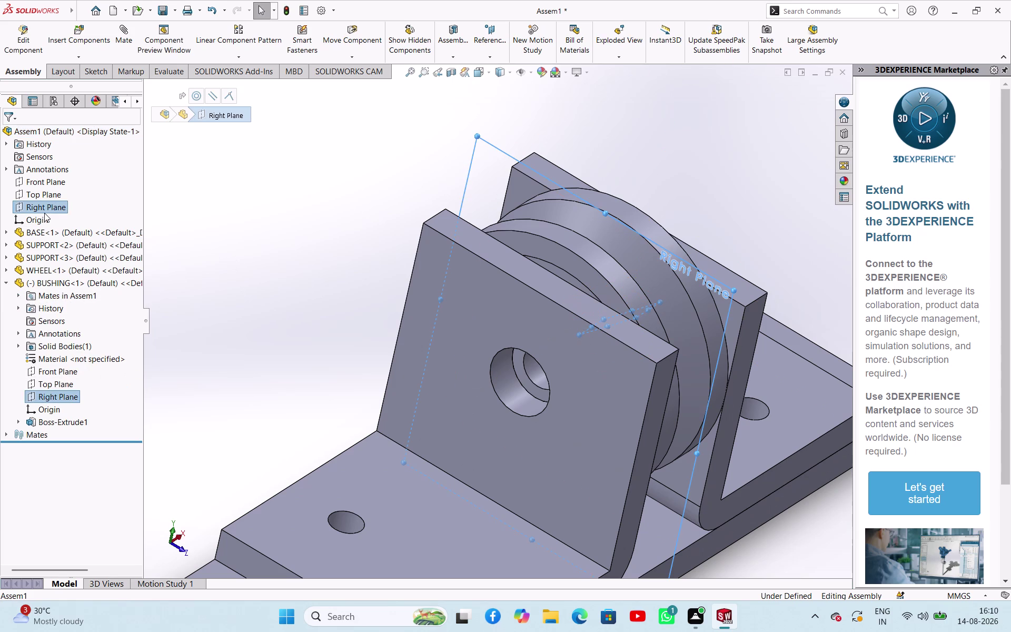
click(51, 182)
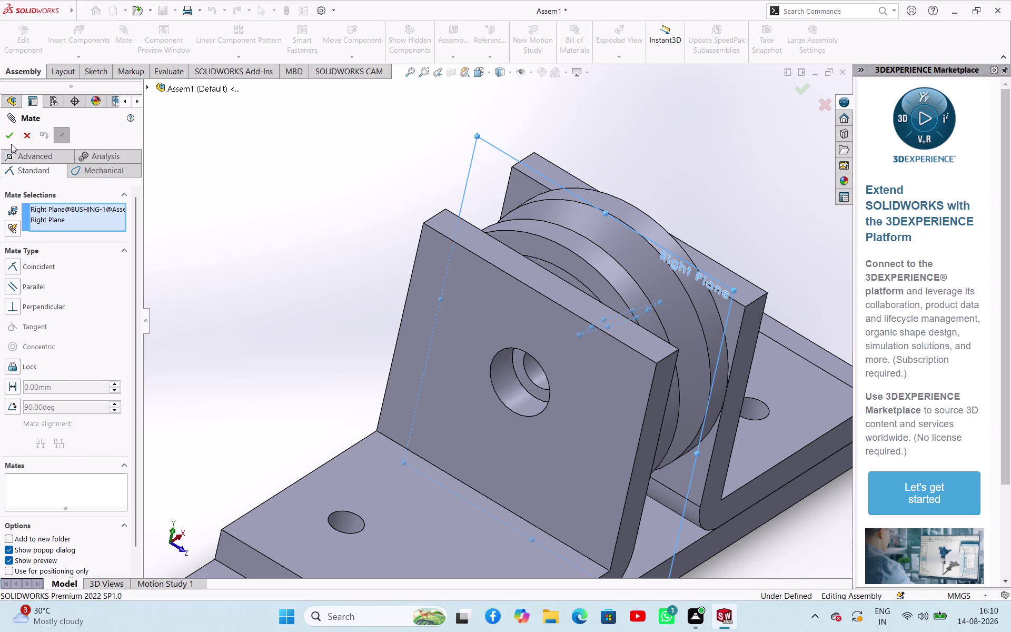
click(11, 140)
triple_click(11, 140)
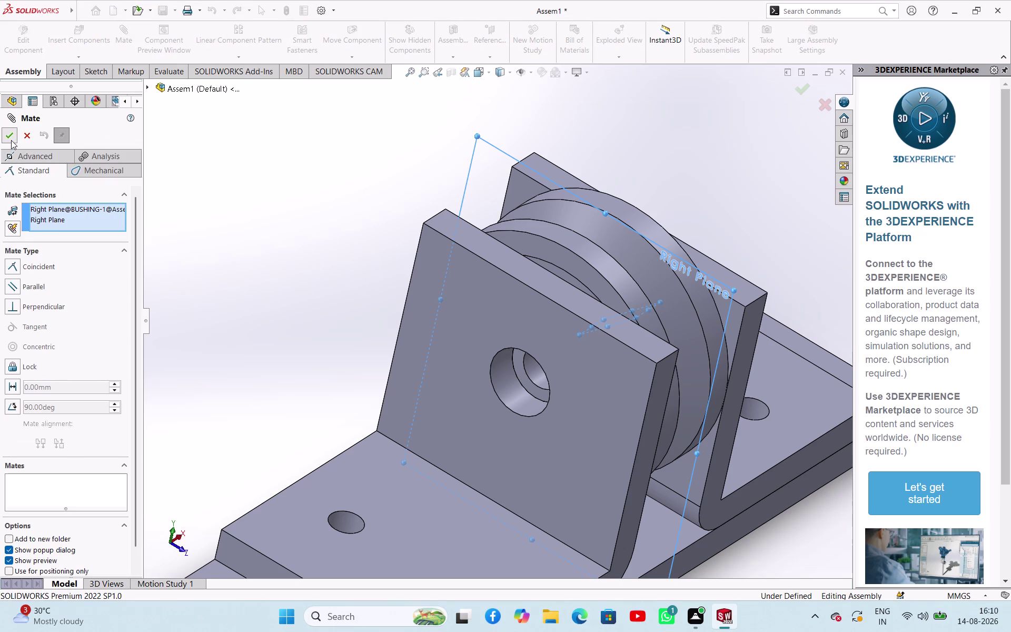
click(11, 140)
click(30, 137)
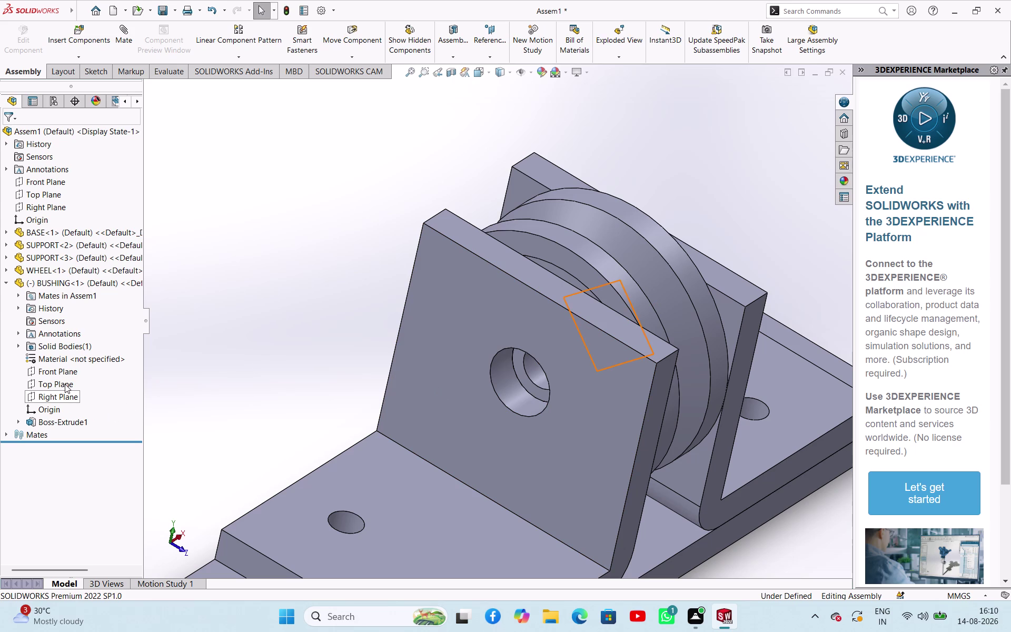
middle_drag(396, 405, 290, 418)
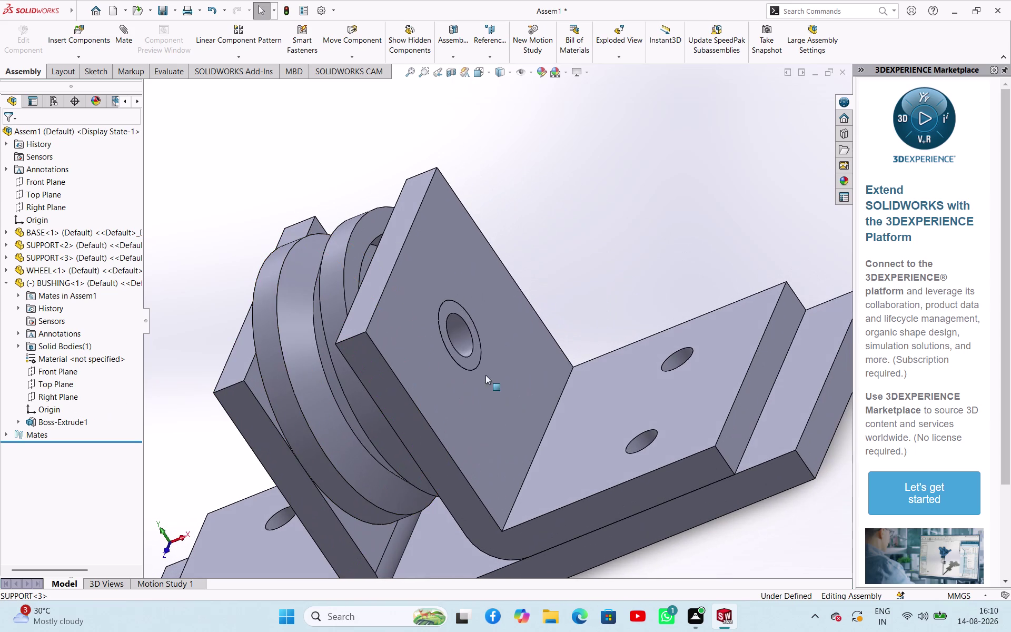
drag(467, 346, 462, 303)
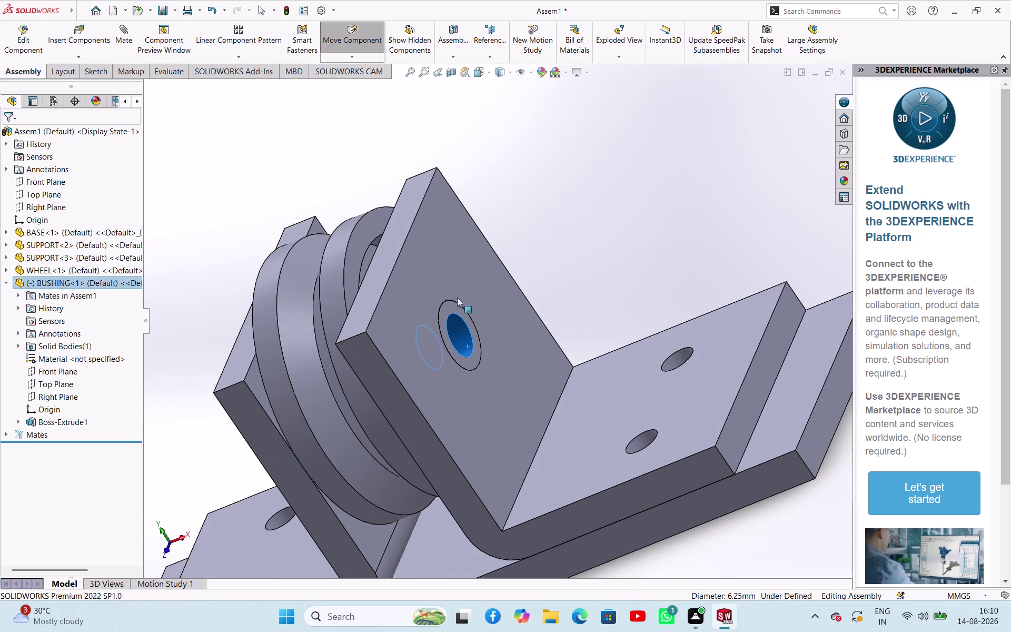
drag(462, 303, 476, 359)
click(277, 175)
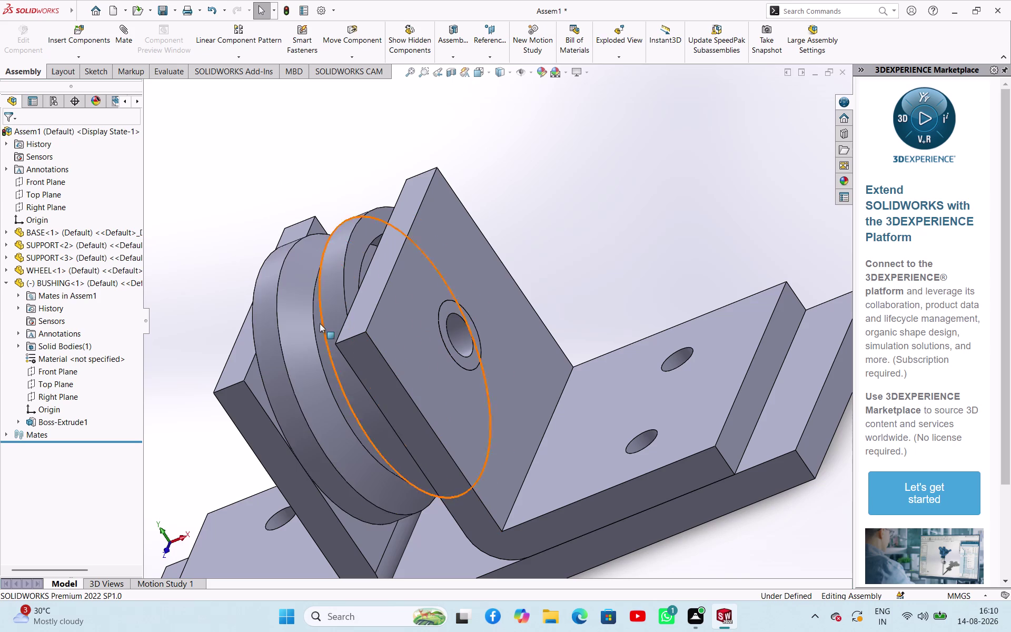
click(59, 397)
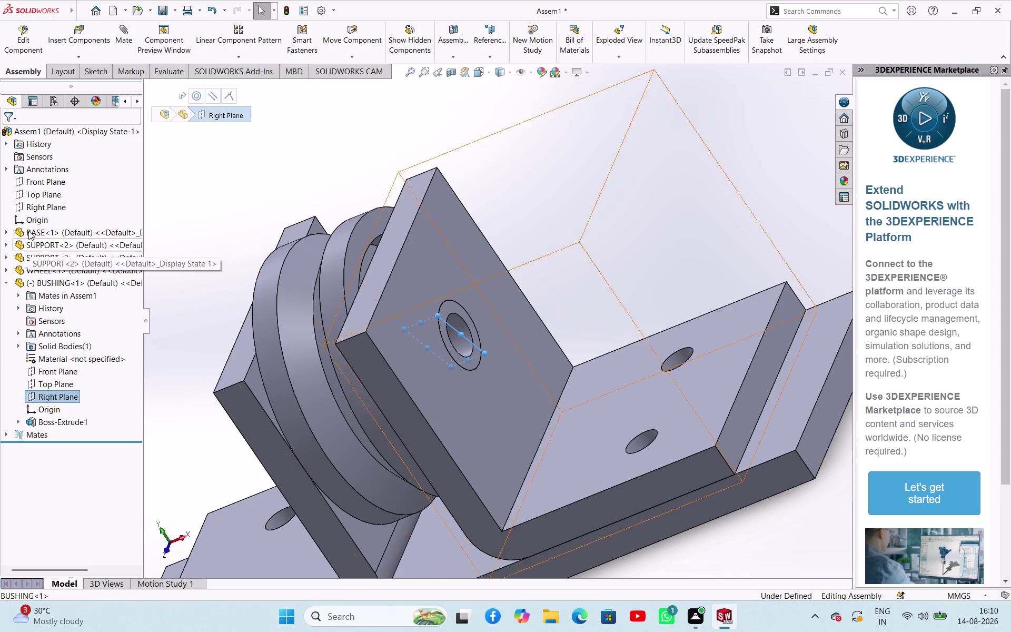
click(46, 203)
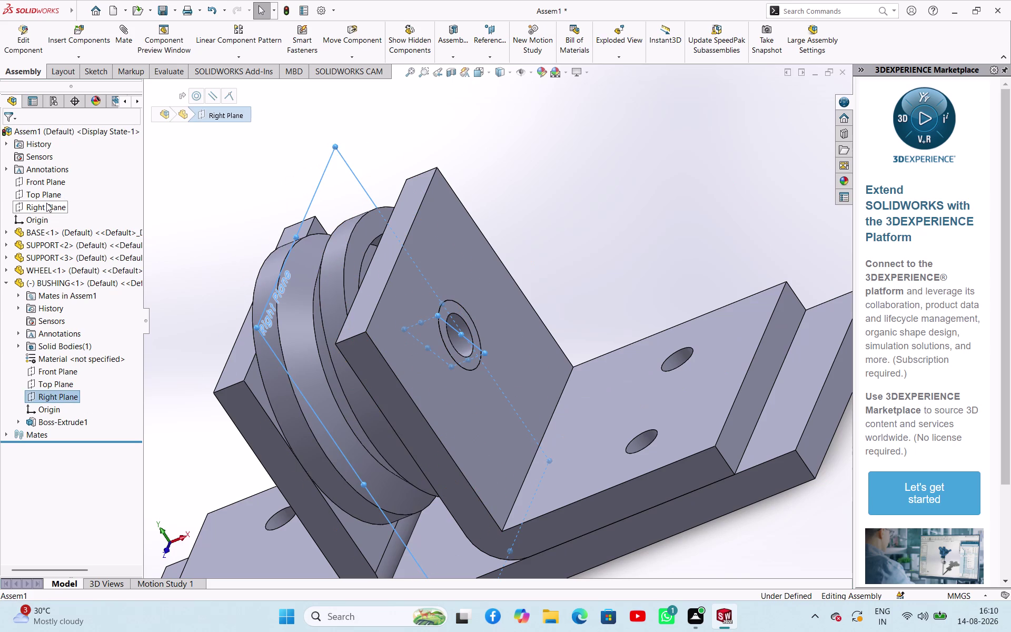
click(56, 172)
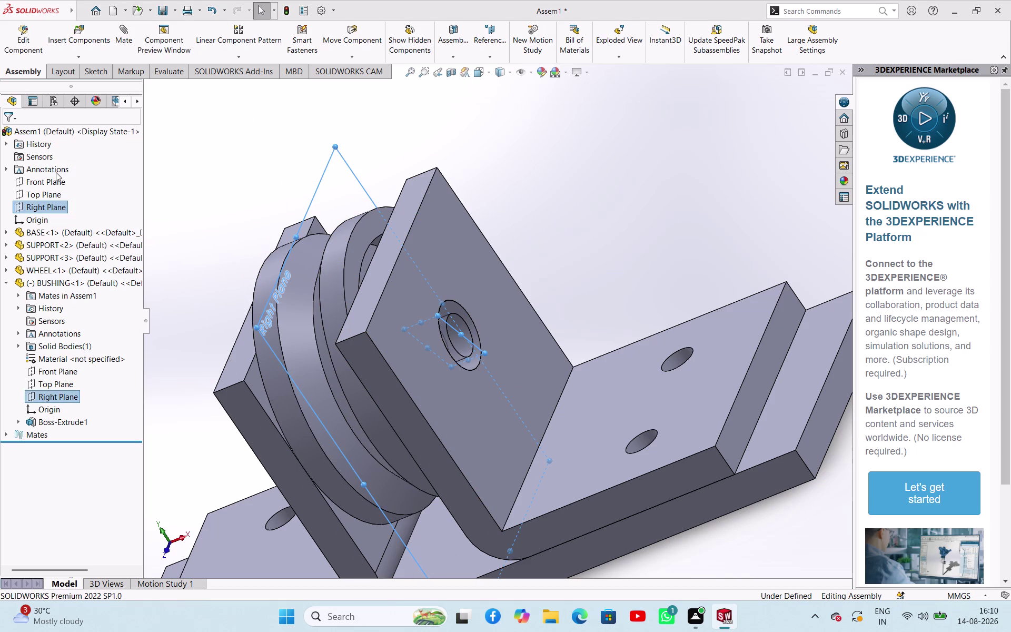
click(10, 131)
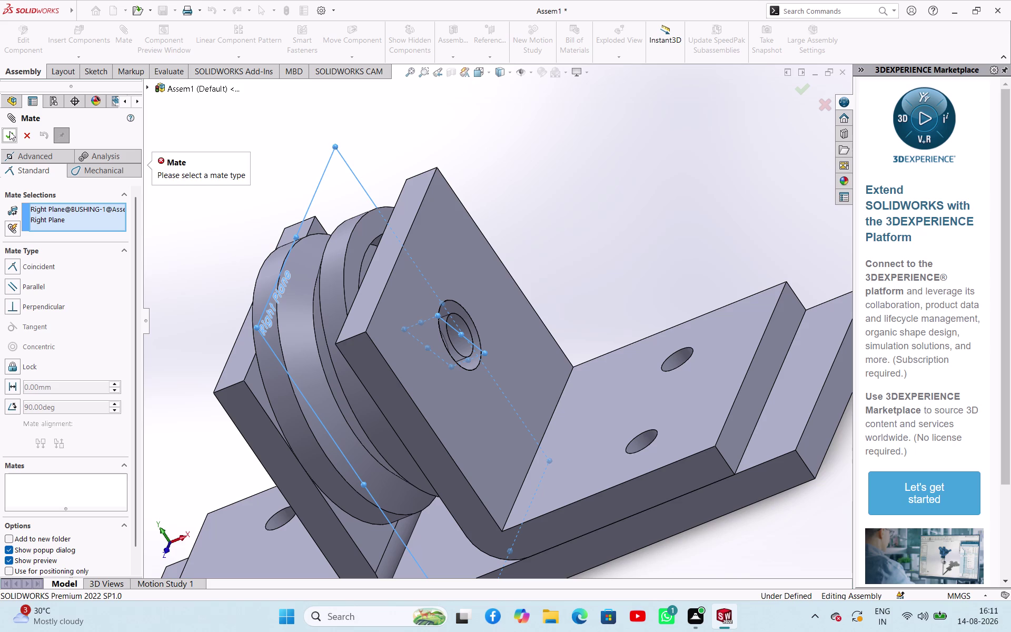
click(37, 261)
click(3, 140)
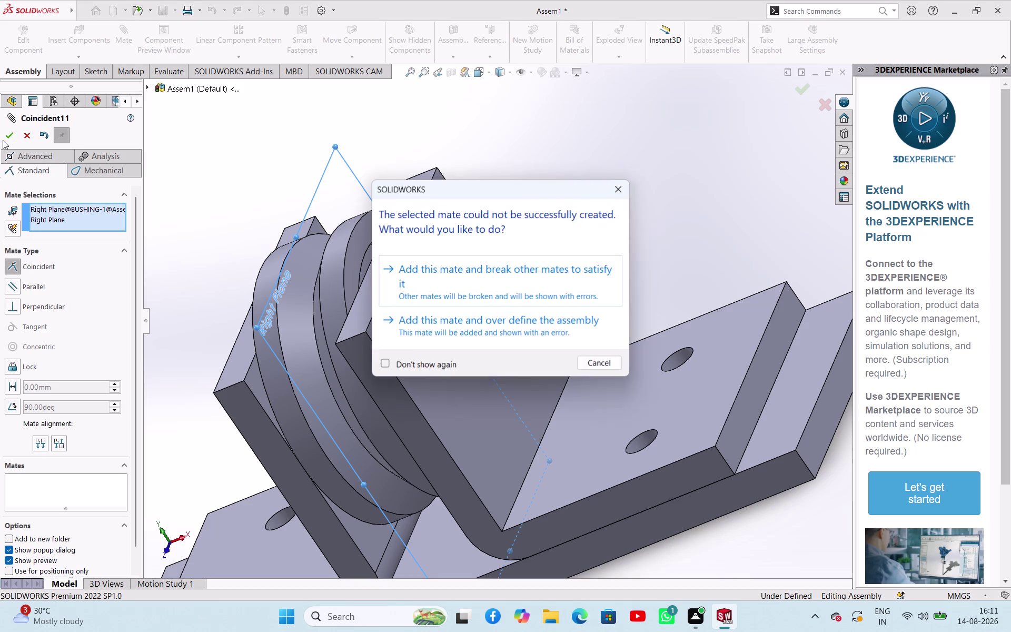
click(622, 189)
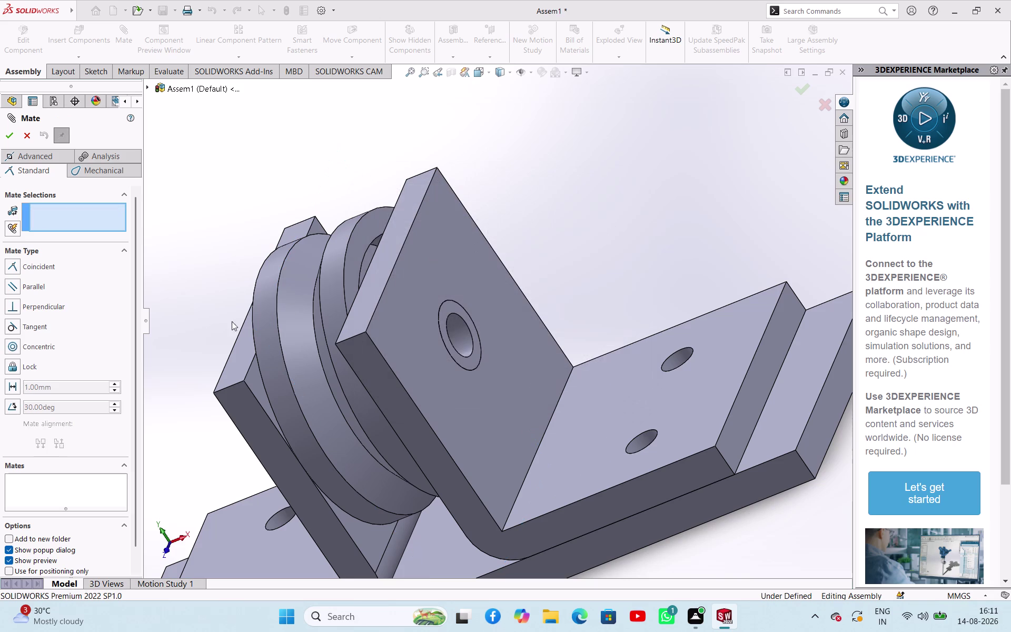
click(41, 290)
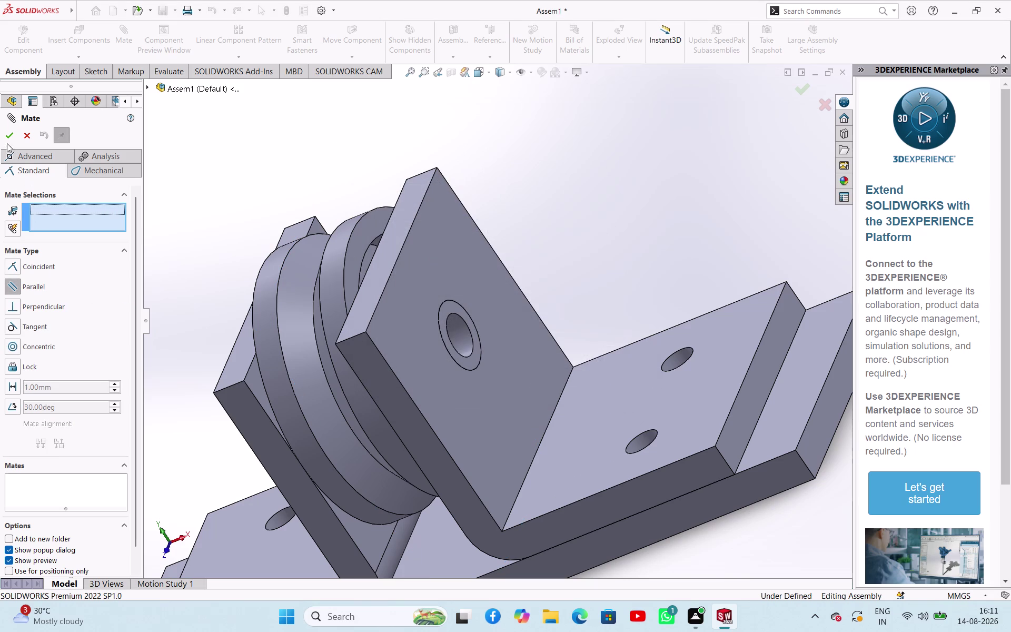
click(4, 137)
click(172, 212)
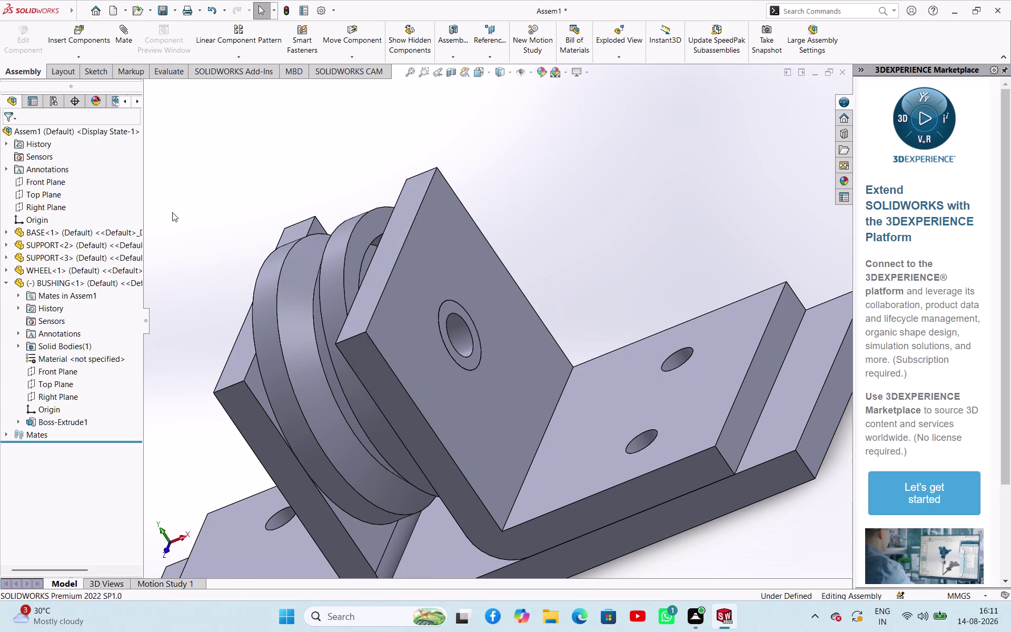
click(3, 281)
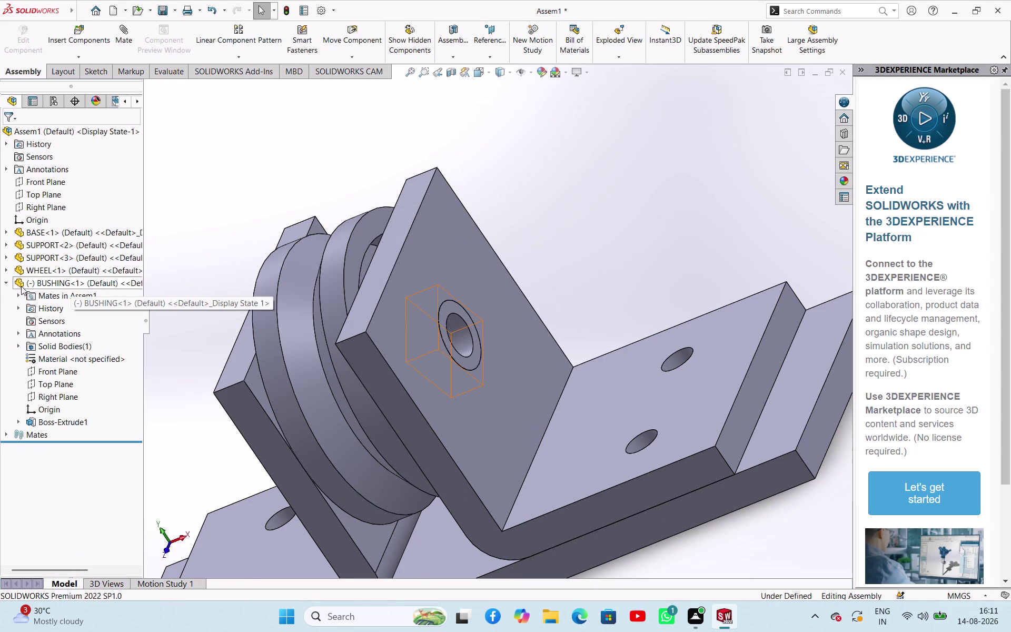
click(6, 285)
click(227, 224)
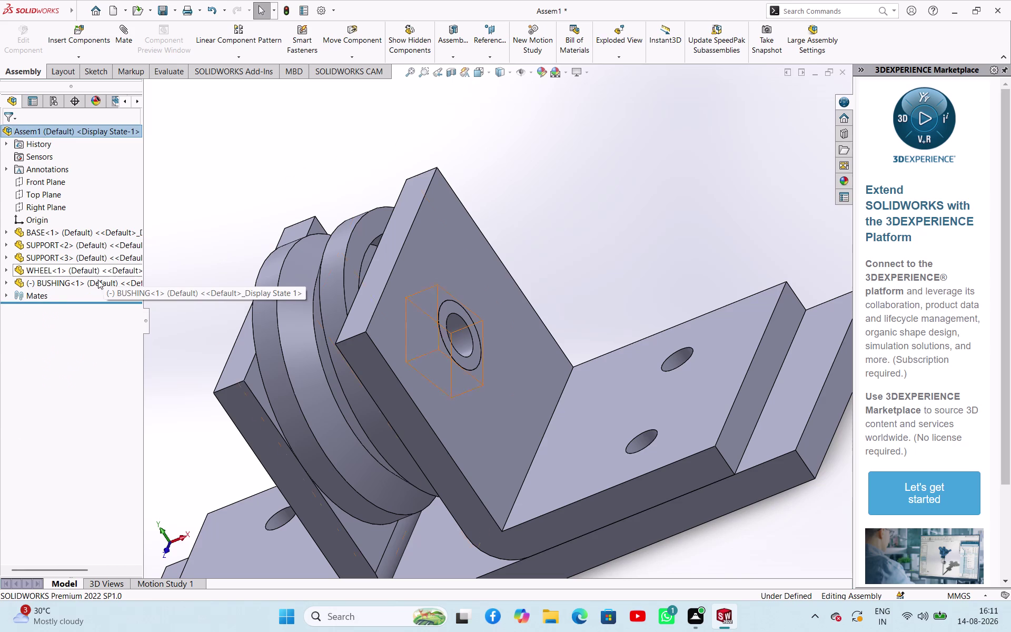
click(287, 178)
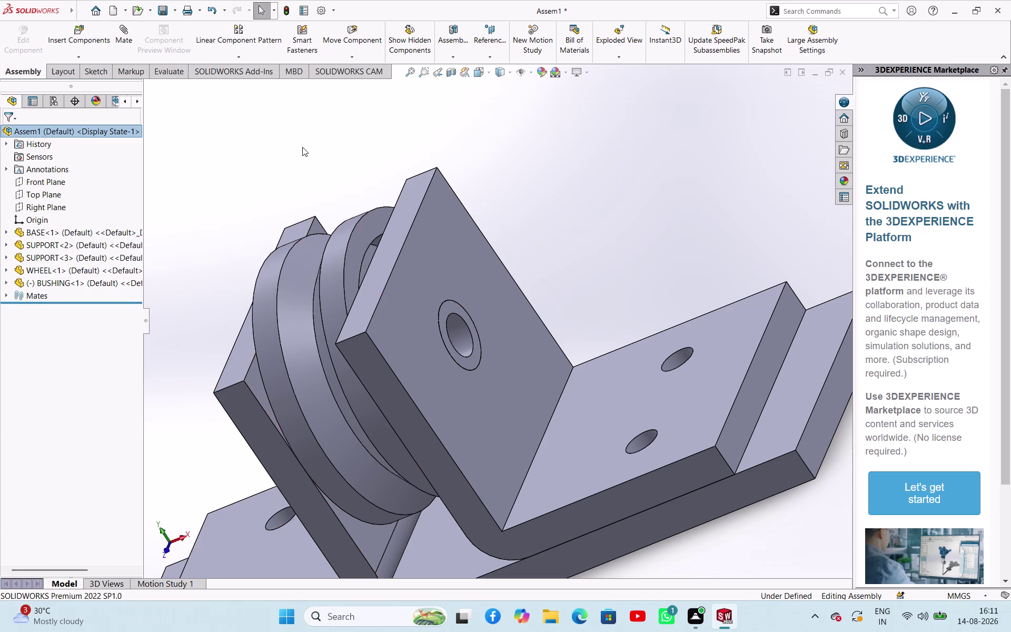
middle_drag(303, 147, 419, 105)
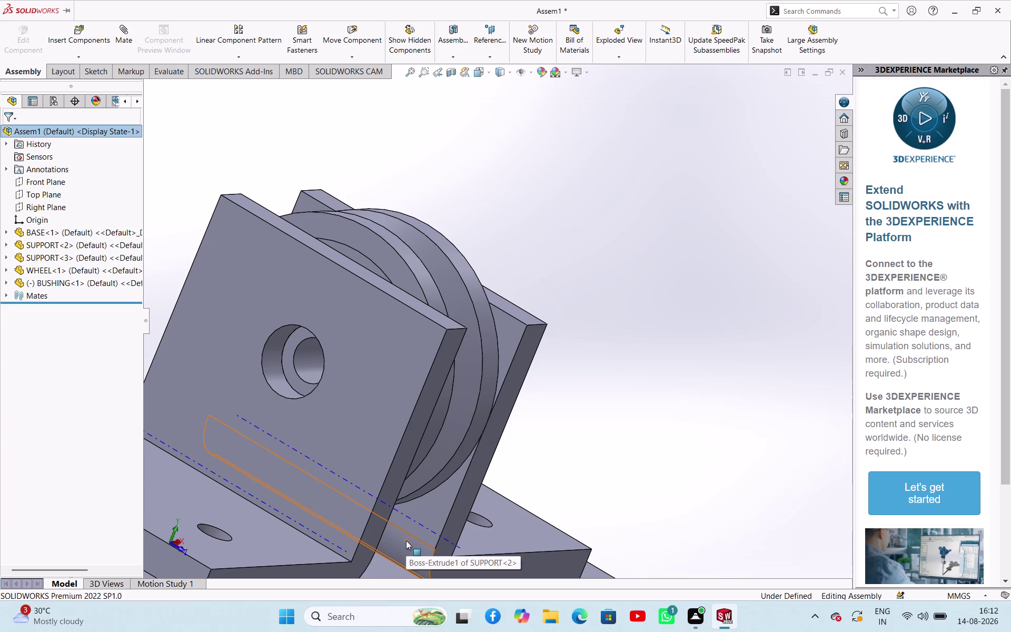
scroll(up, 3)
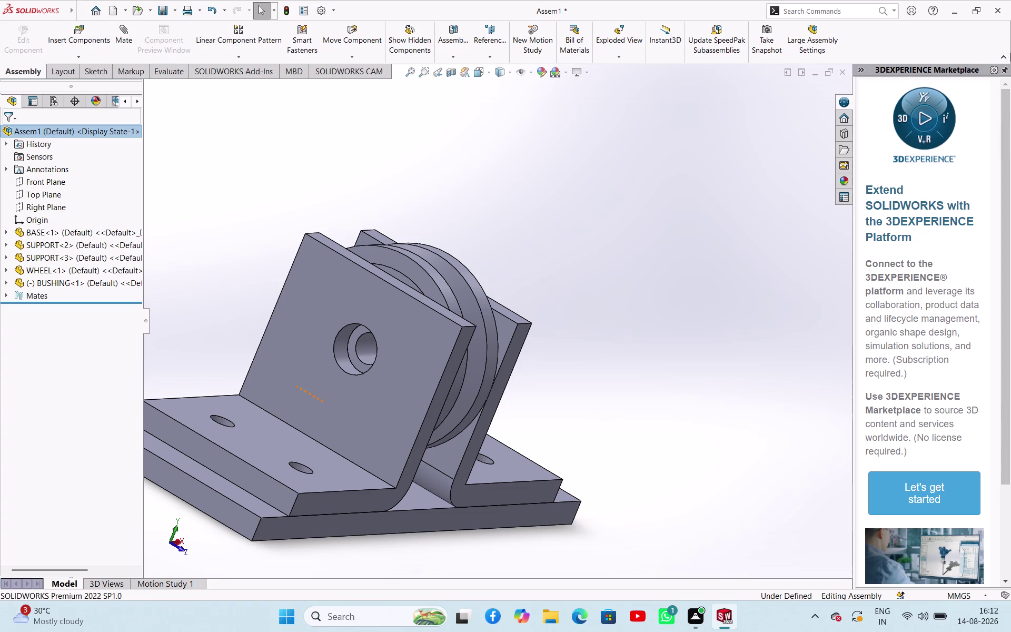
click(707, 175)
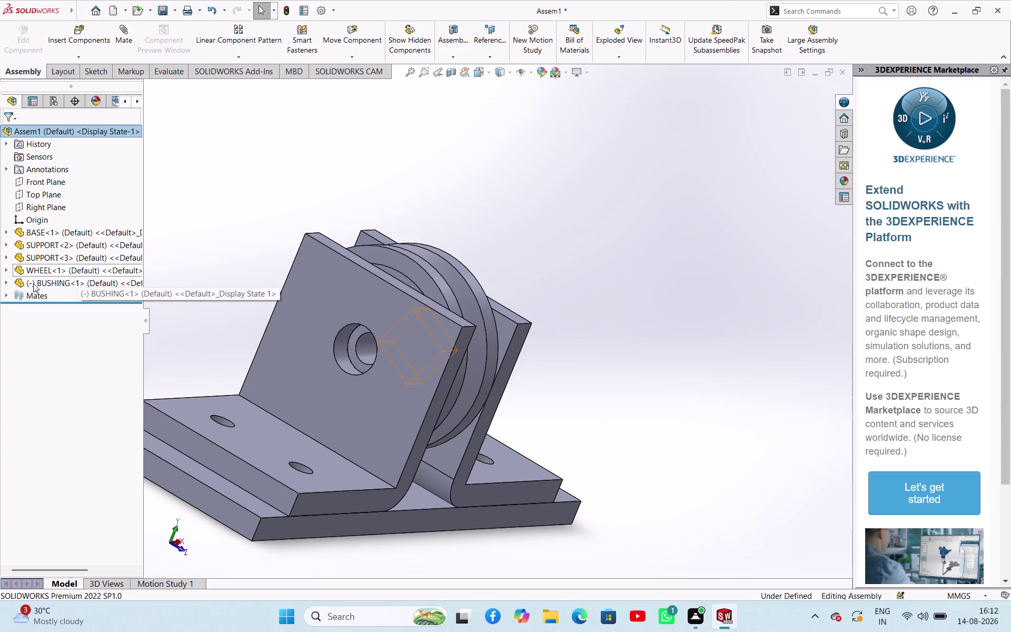
click(7, 281)
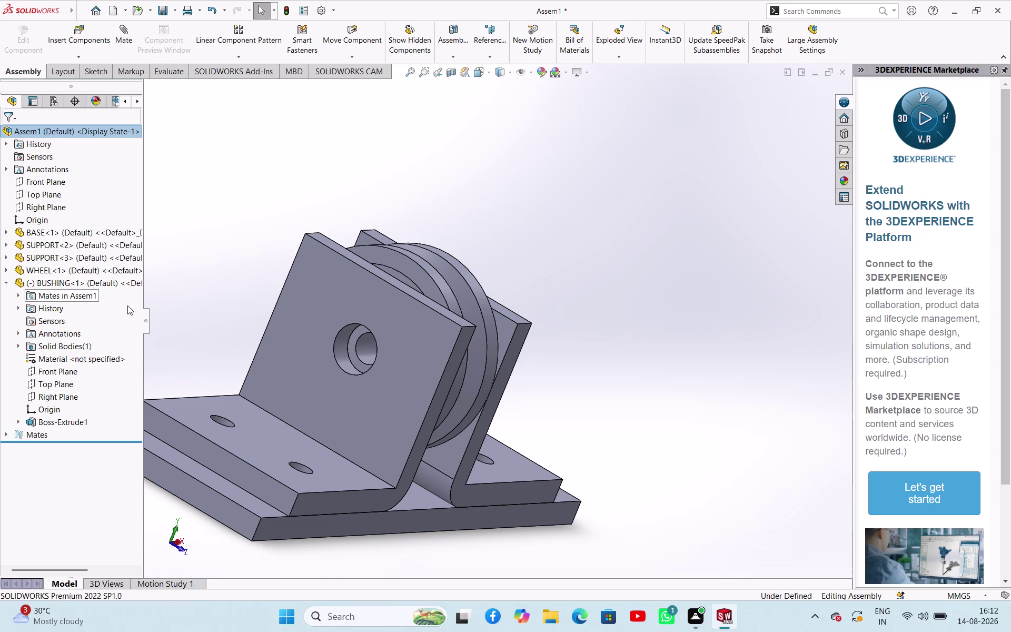
click(554, 265)
middle_drag(650, 284, 503, 298)
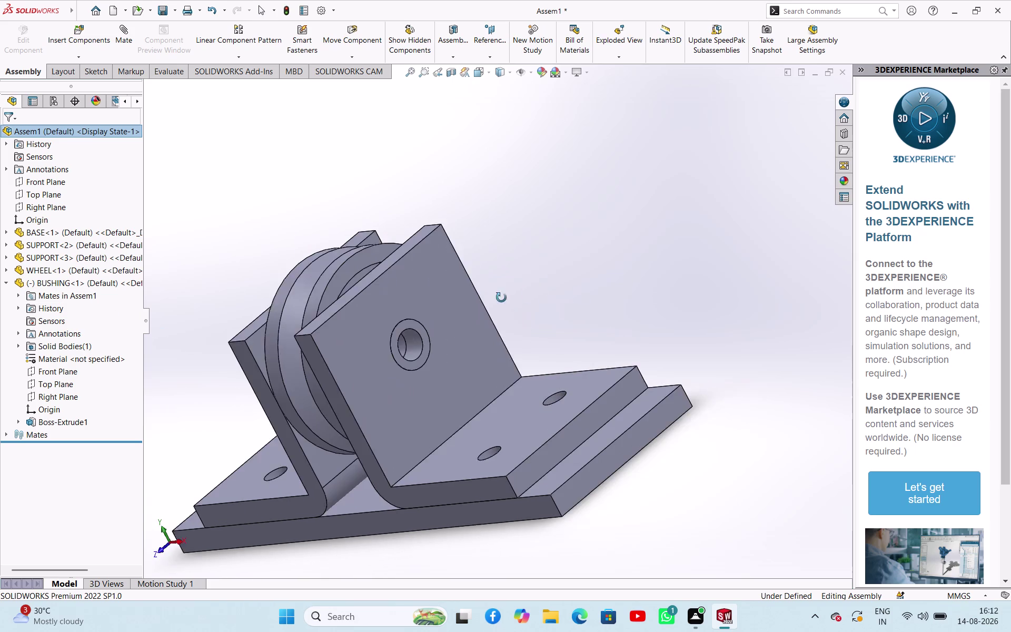
middle_drag(503, 297, 494, 300)
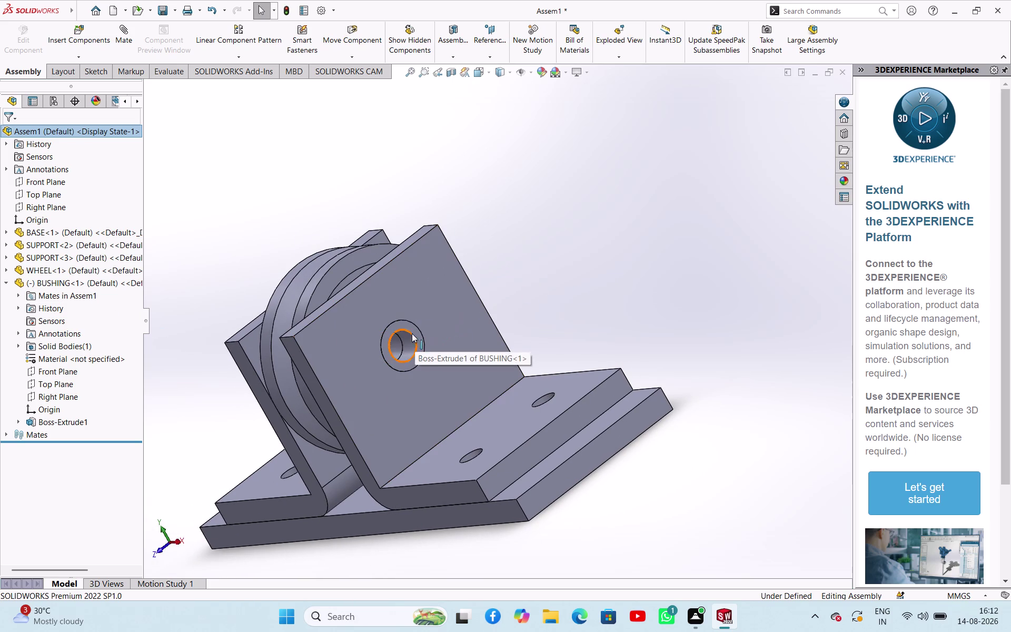
scroll(down, 3)
click(482, 323)
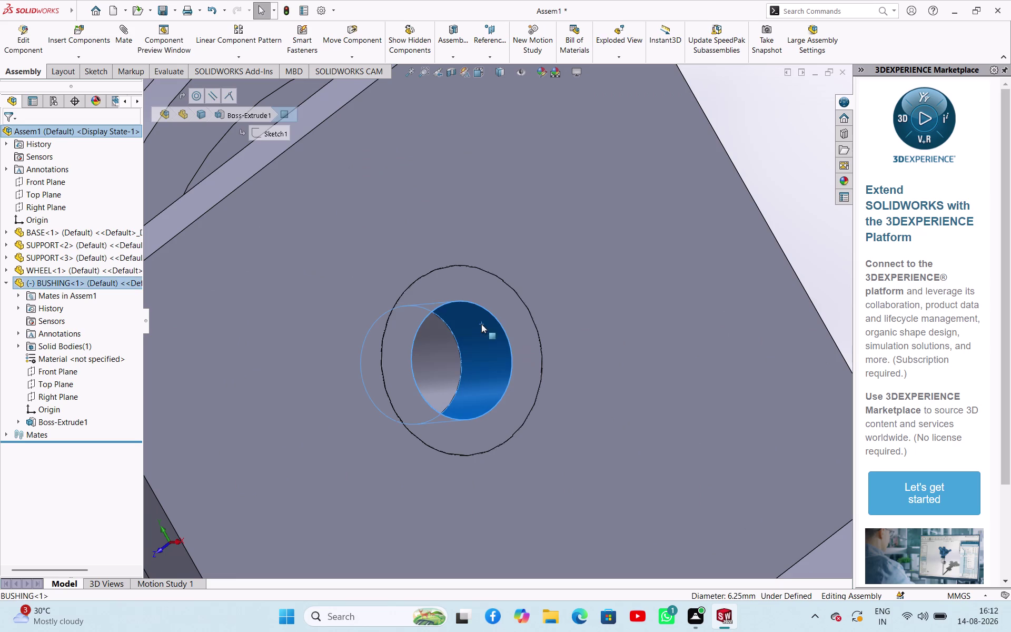
click(761, 157)
middle_drag(775, 171, 798, 171)
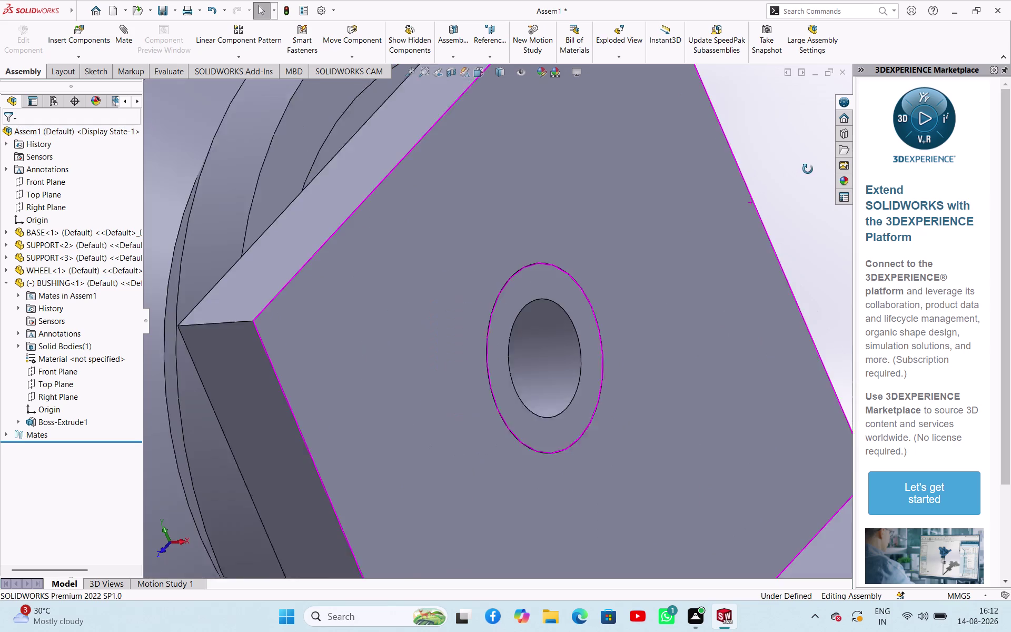
middle_drag(798, 171, 805, 169)
click(131, 37)
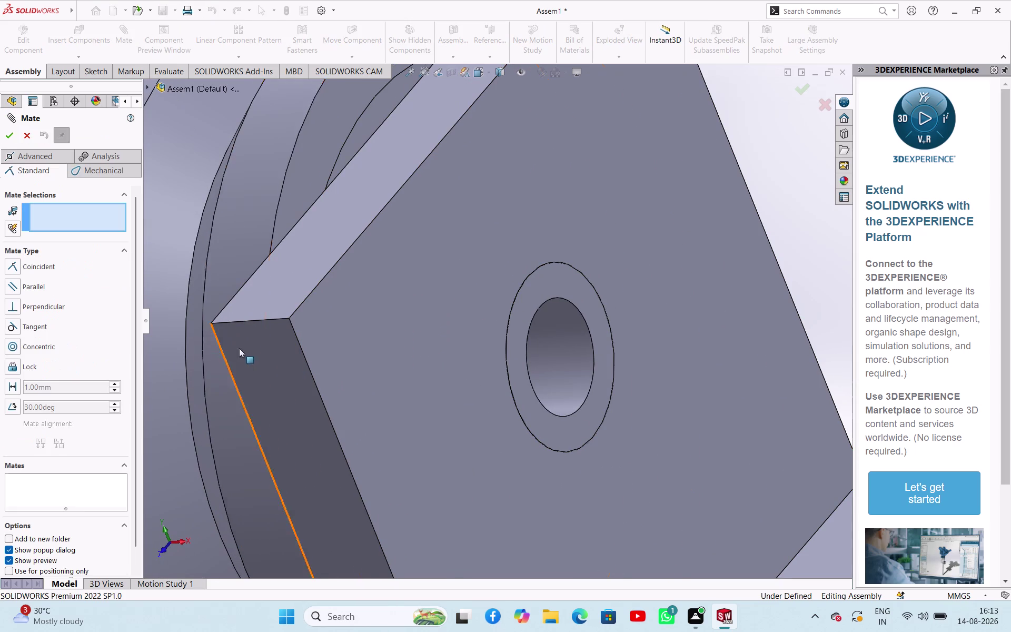
Mate BUSHING<1> Front Plane coincident with Assem1 Front Plane and accept.
scroll(up, 3)
scroll(up, 3)
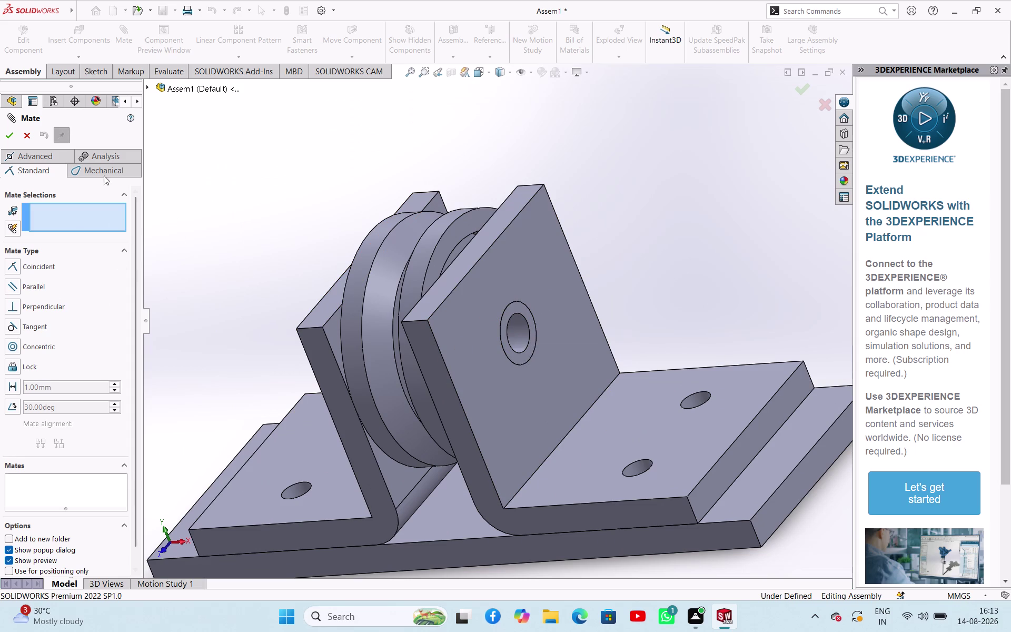
click(147, 88)
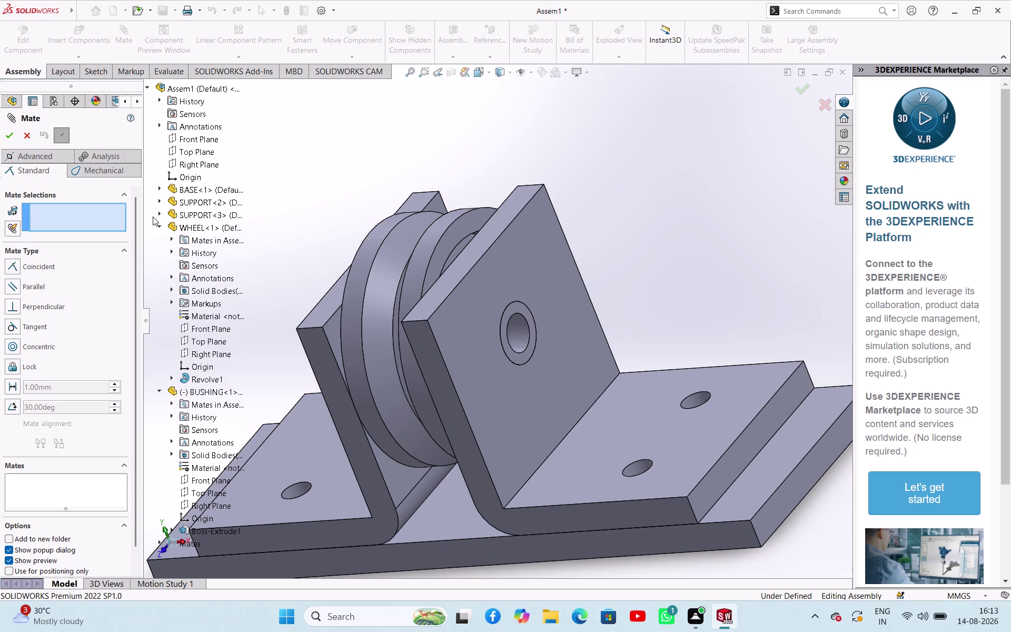
click(161, 226)
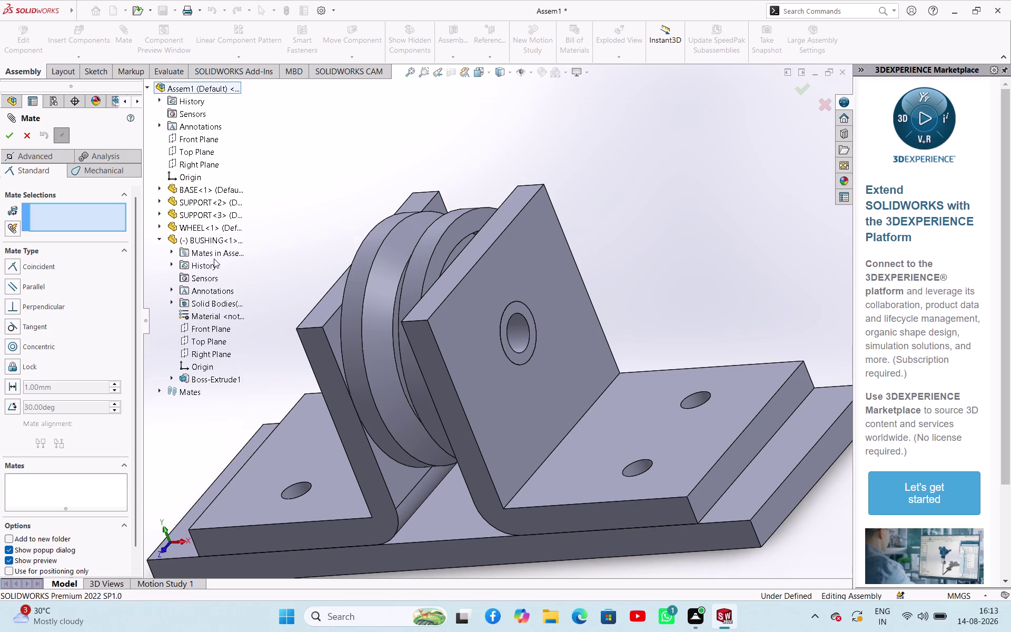
click(206, 328)
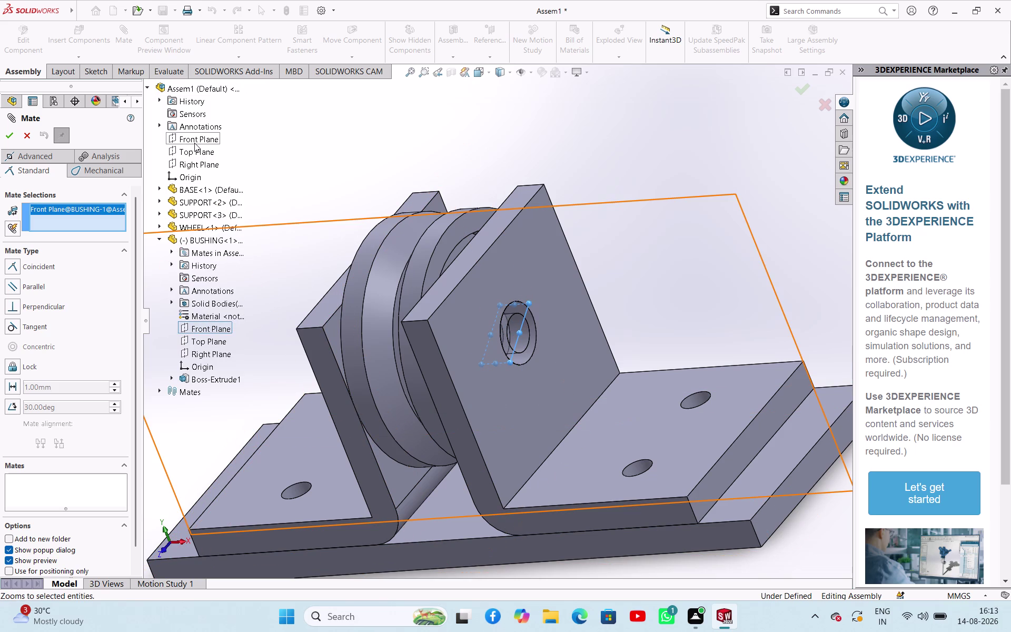
click(195, 143)
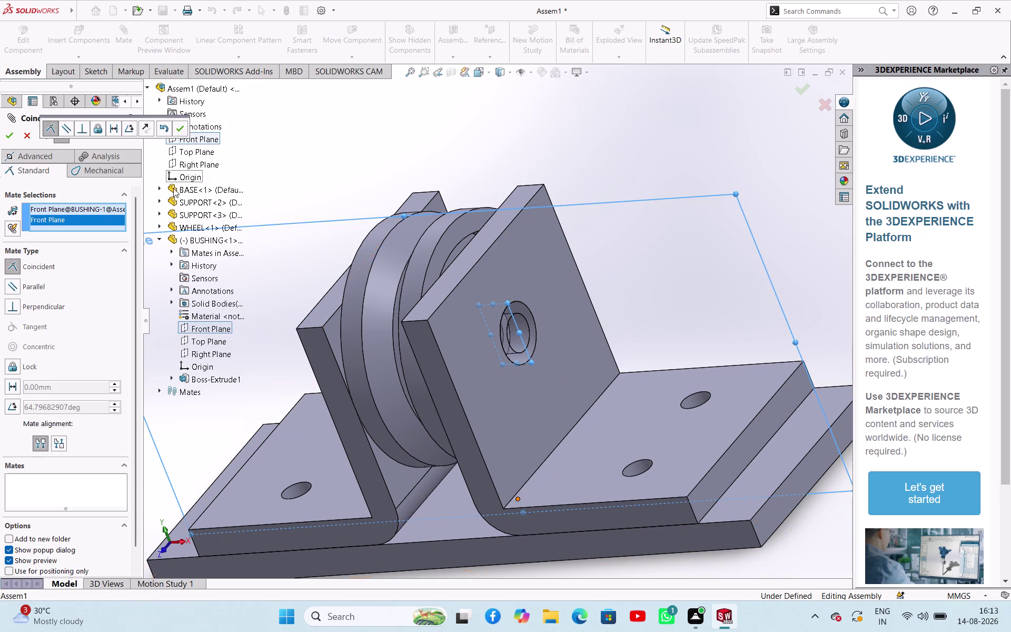
click(181, 132)
click(24, 135)
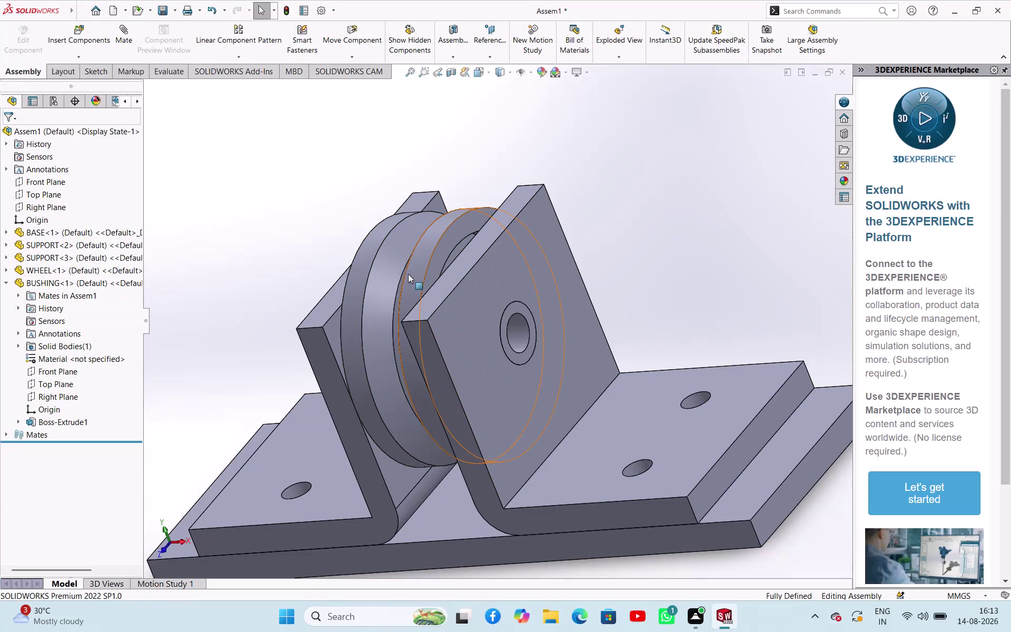
Browse the BUSHING and WHEEL components' features in the FeatureManager tree.
drag(408, 274, 379, 269)
click(315, 218)
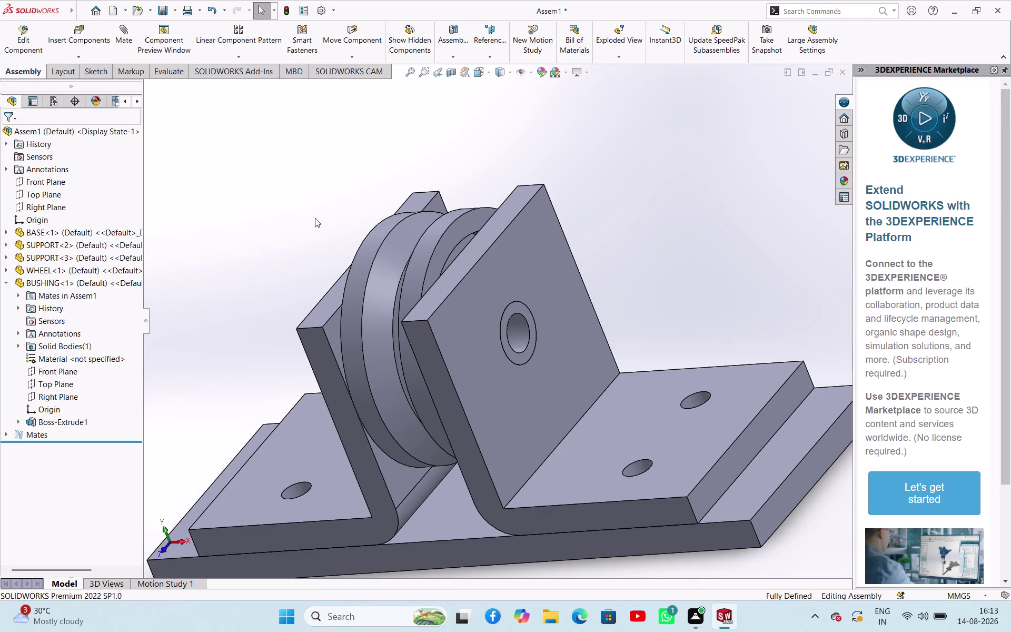
click(198, 180)
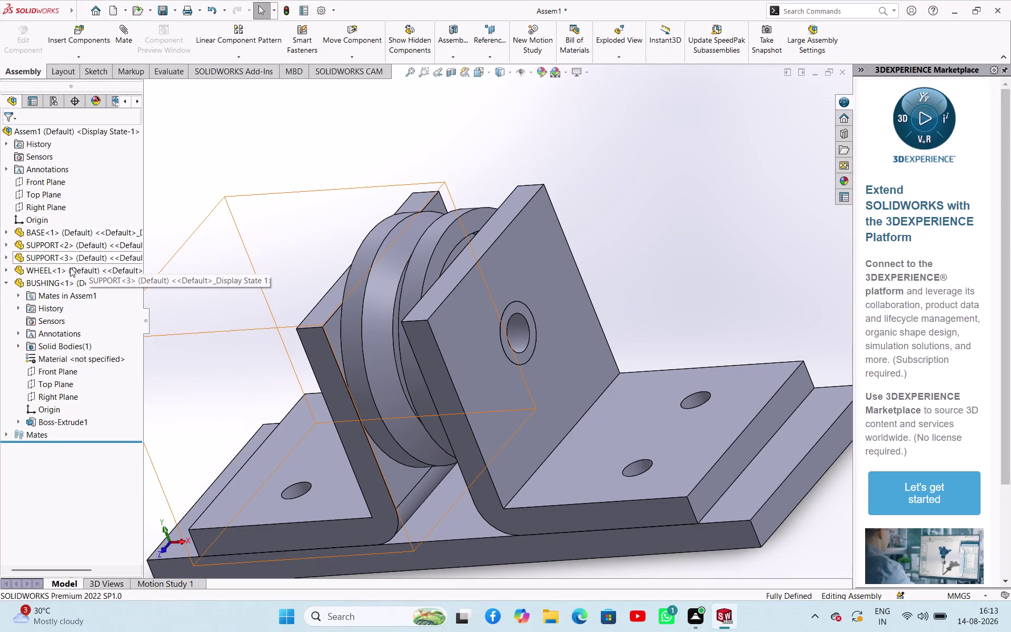
click(6, 285)
click(6, 273)
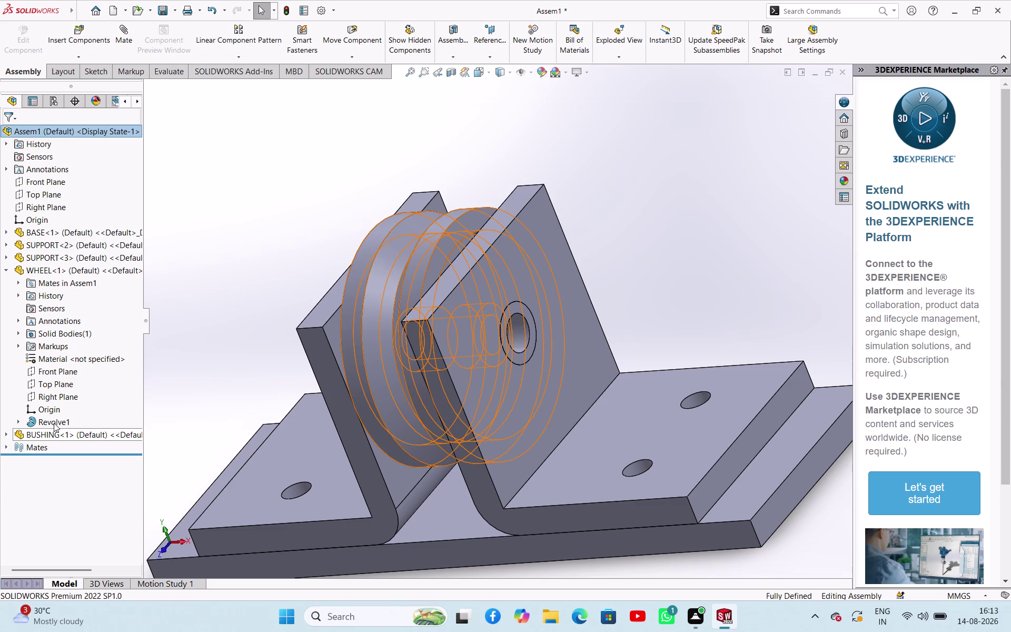
click(19, 424)
click(15, 423)
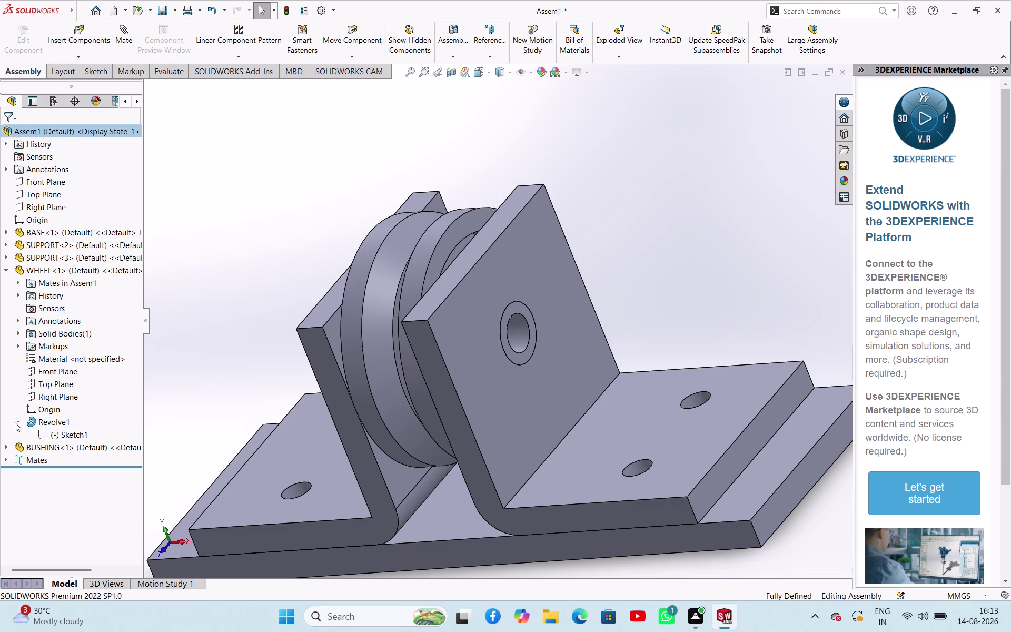
click(6, 268)
click(211, 203)
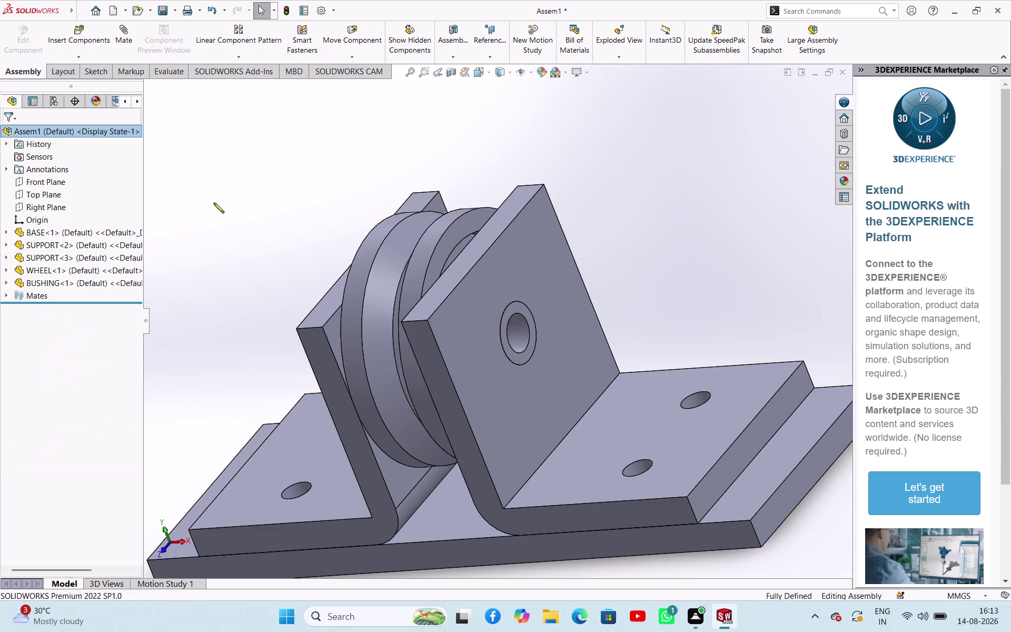
Start and cancel a mate, then expand the Mates folder.
click(132, 42)
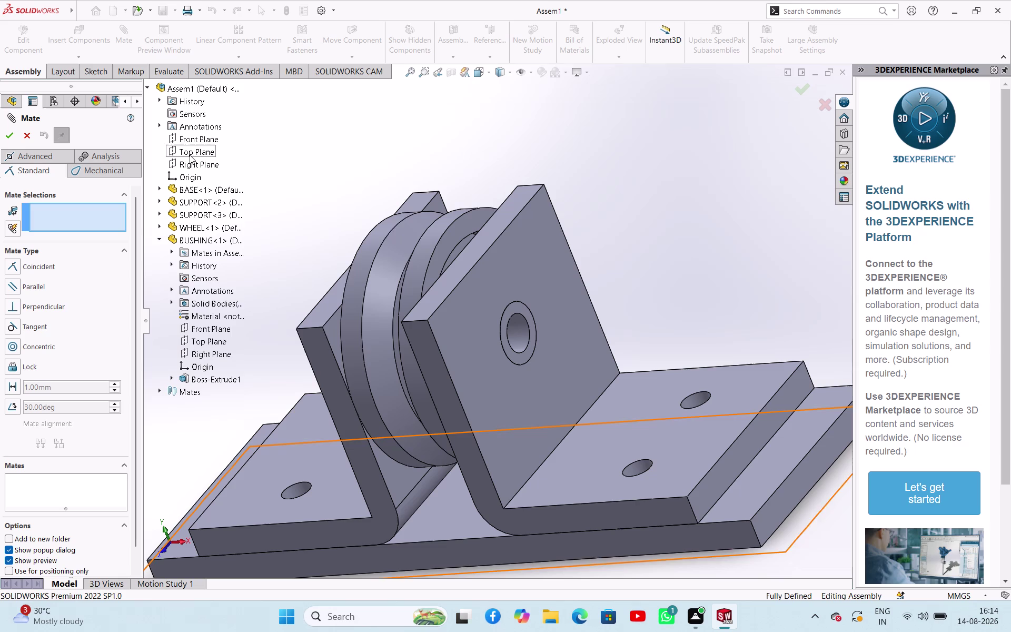
click(22, 136)
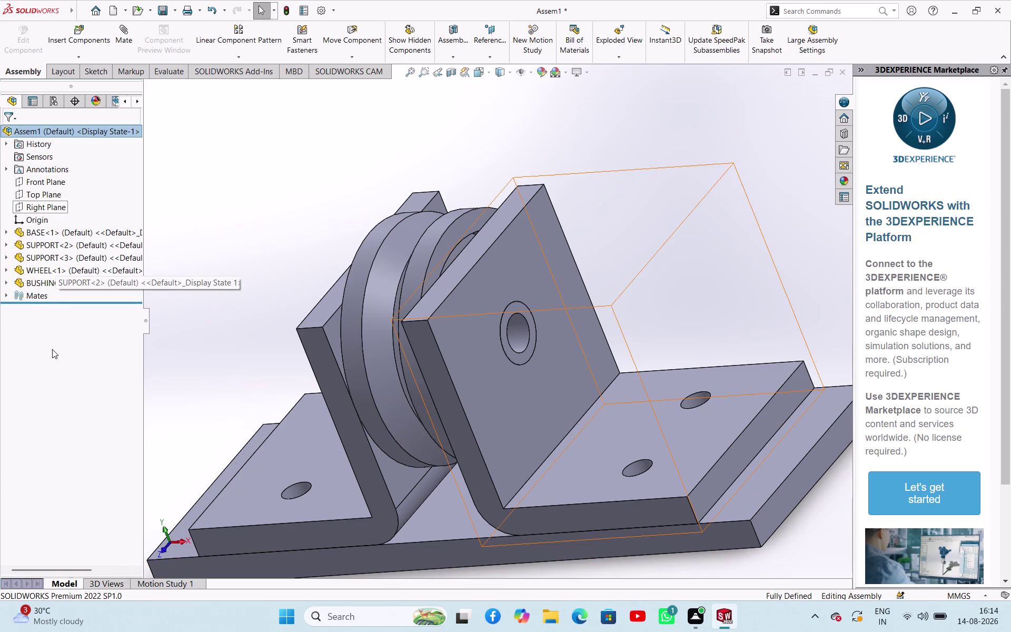
click(61, 364)
click(31, 298)
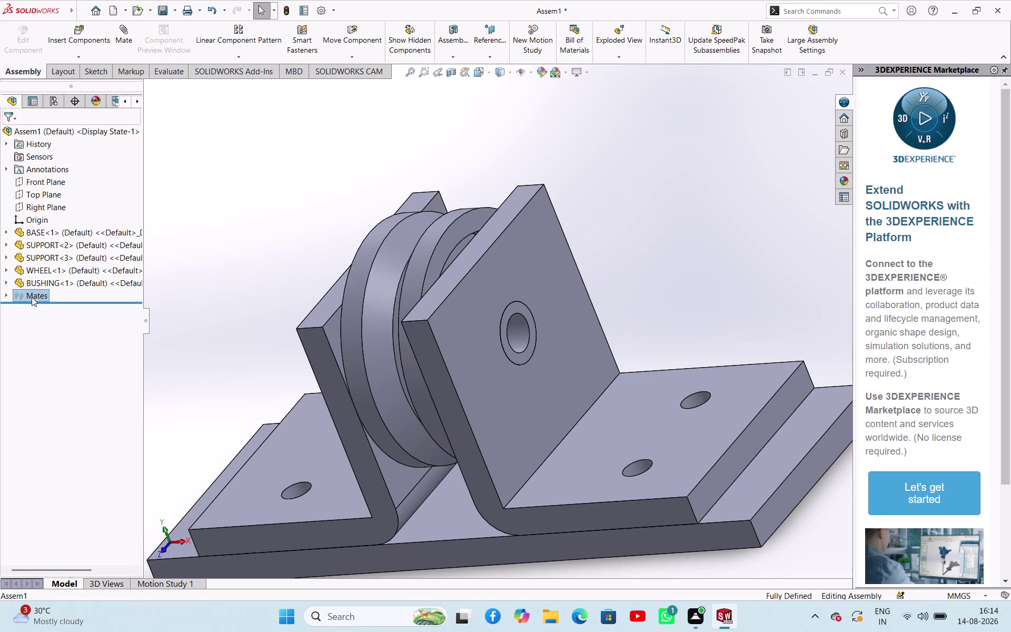
click(7, 296)
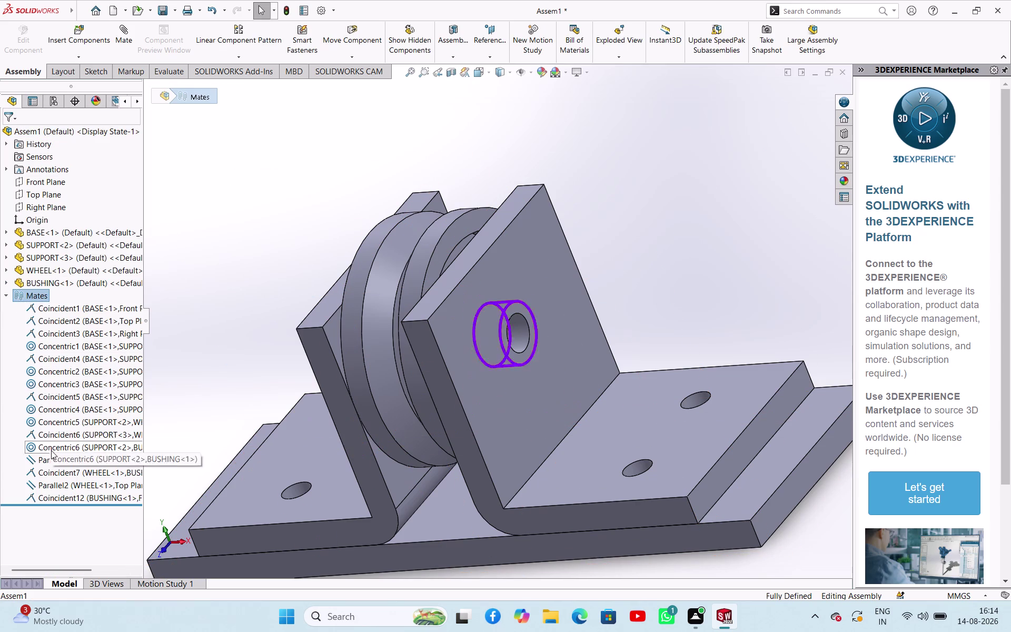
right_click(51, 483)
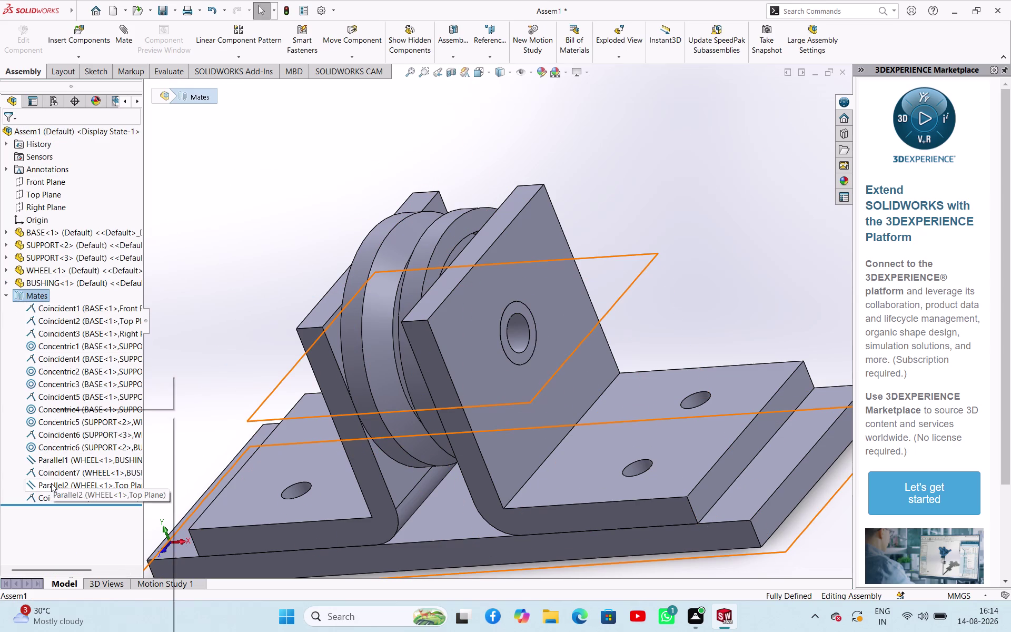
Delete the Parallel2 mate, confirming Yes, and collapse the Mates folder.
click(79, 461)
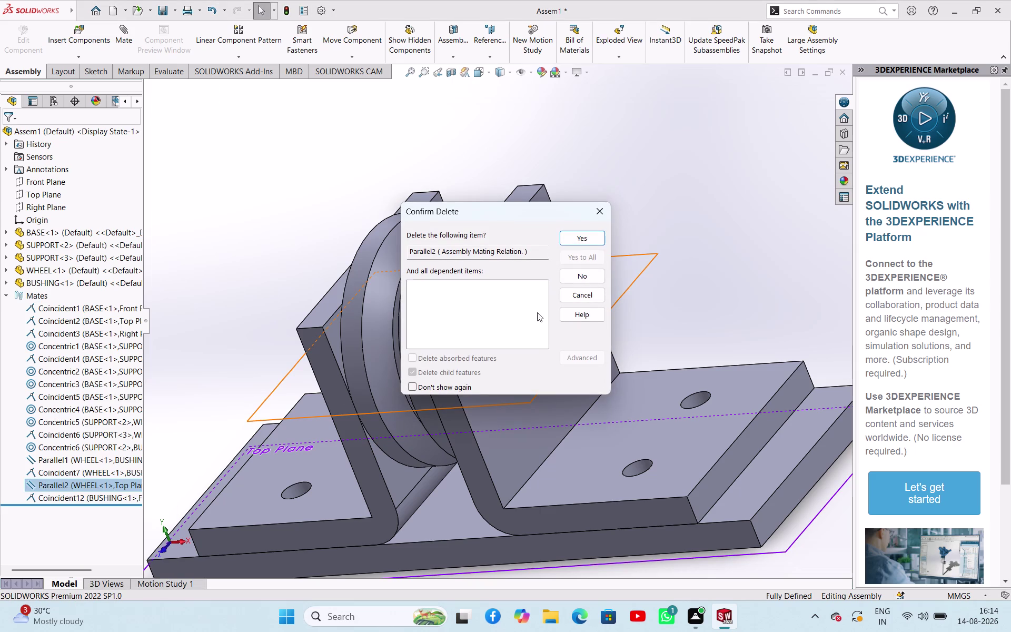
click(583, 236)
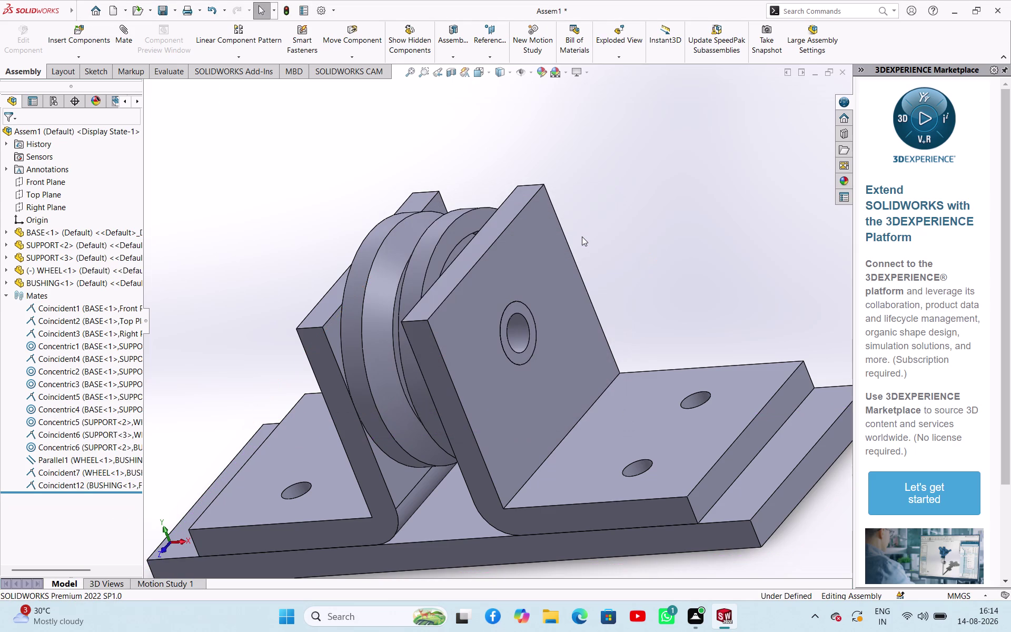
click(286, 105)
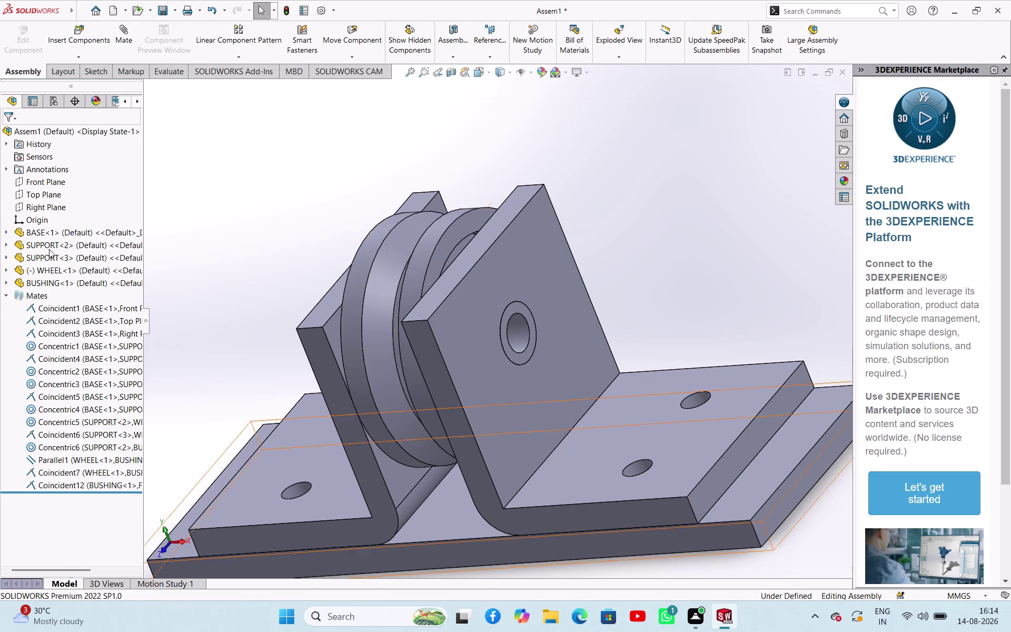
click(6, 294)
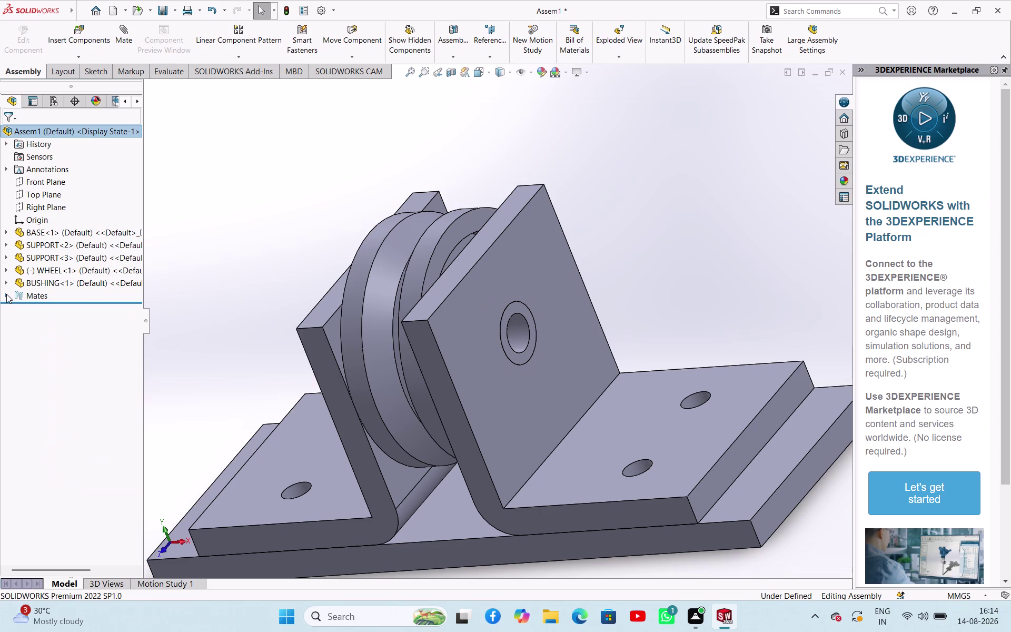
click(225, 223)
scroll(up, 3)
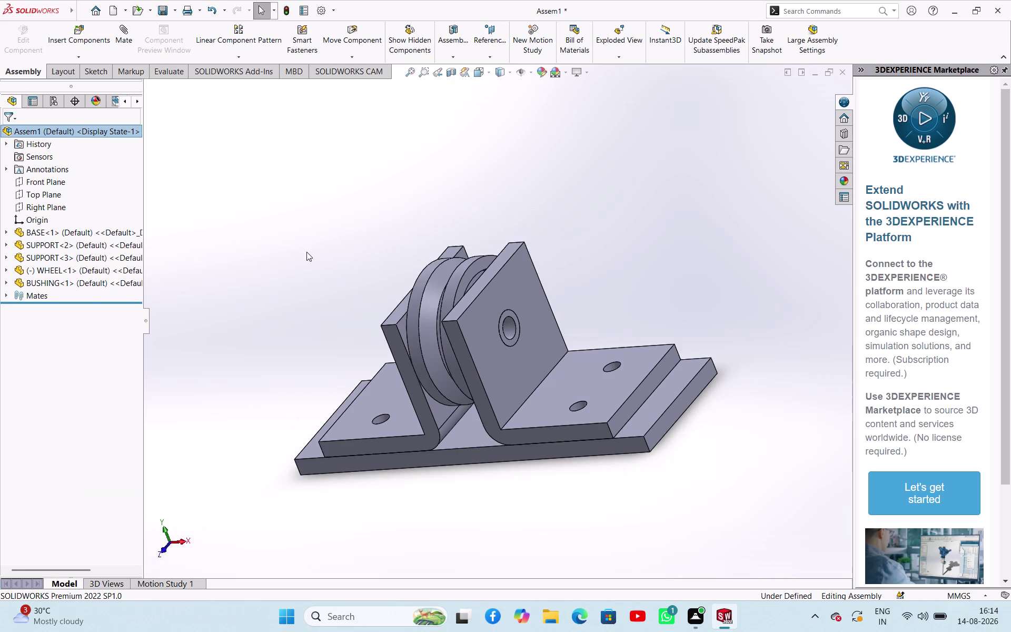
scroll(up, 3)
middle_drag(288, 252, 393, 263)
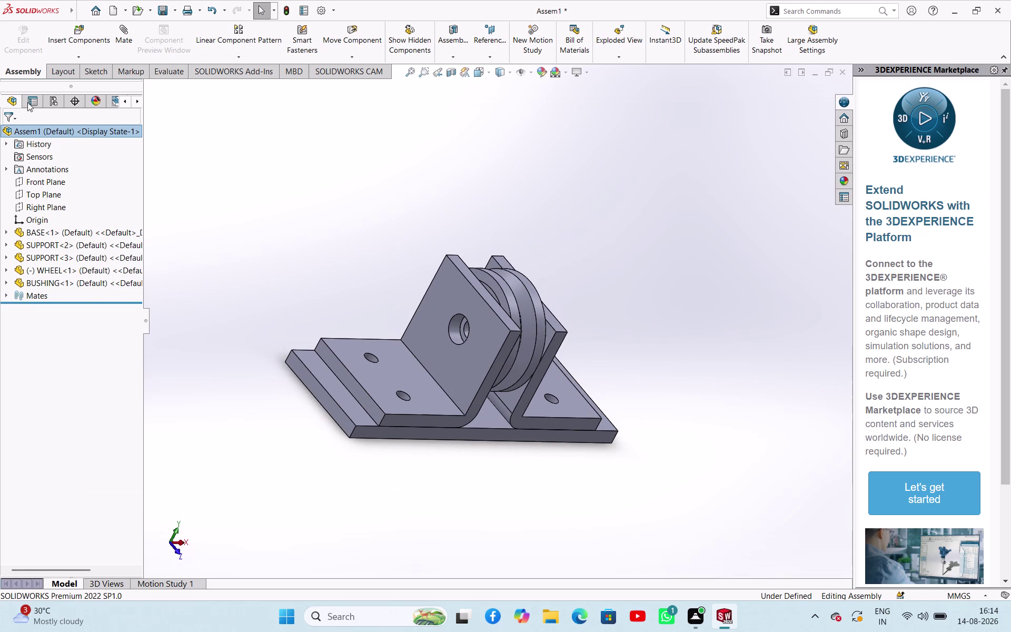
click(89, 58)
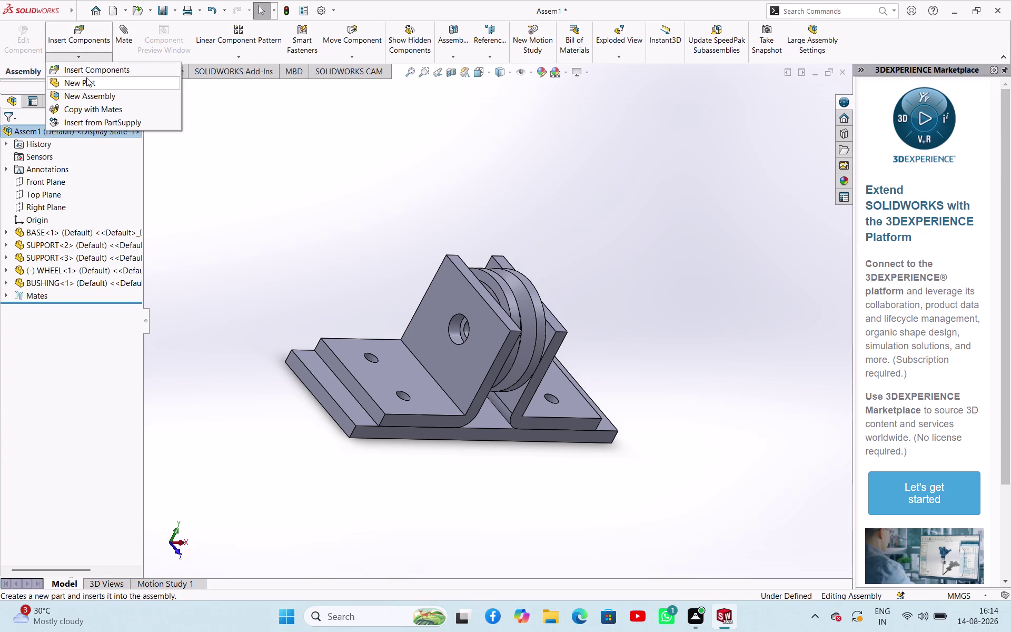
Browse to and load the BUSHING part file with Insert Components.
click(86, 70)
scroll(down, 3)
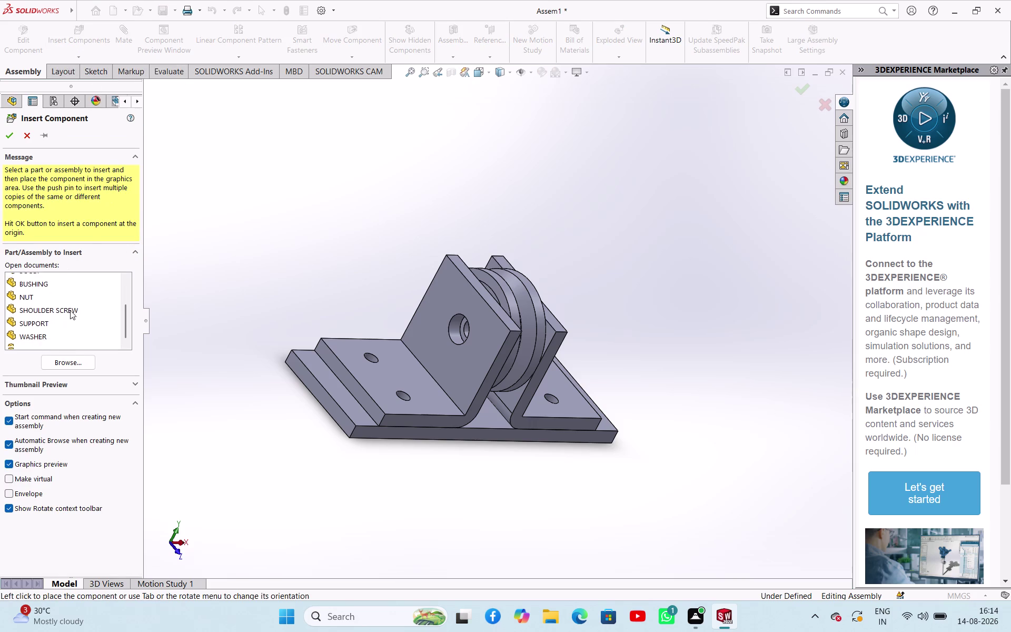
scroll(up, 3)
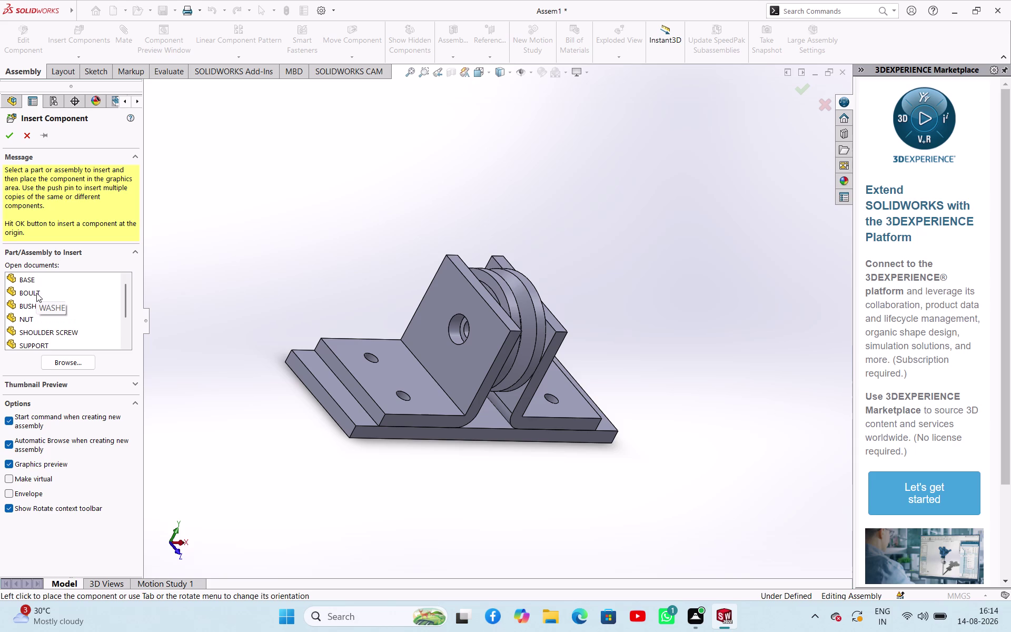
click(35, 311)
click(61, 387)
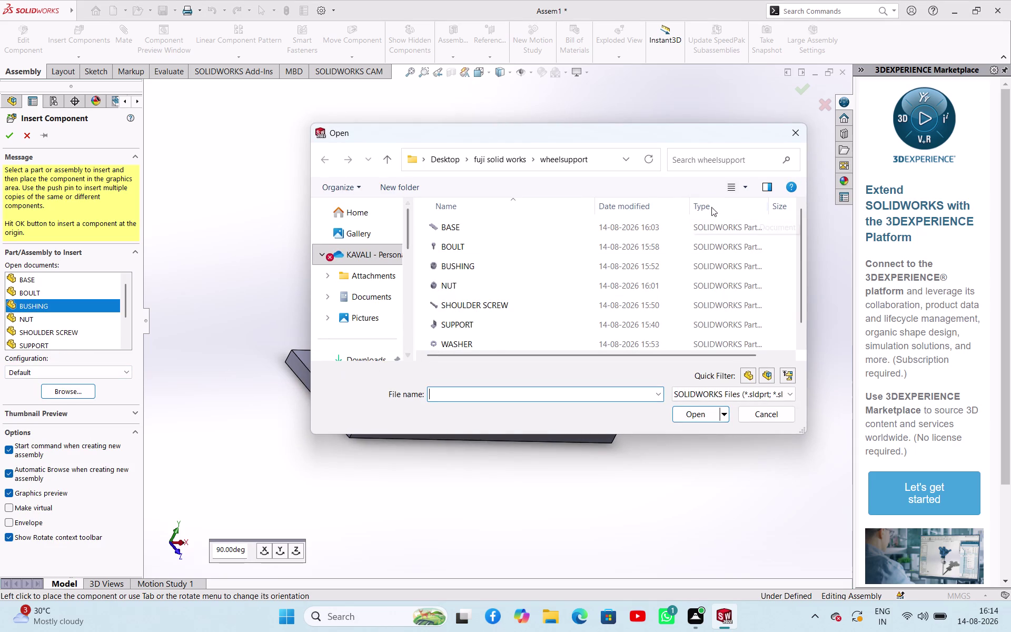
click(476, 269)
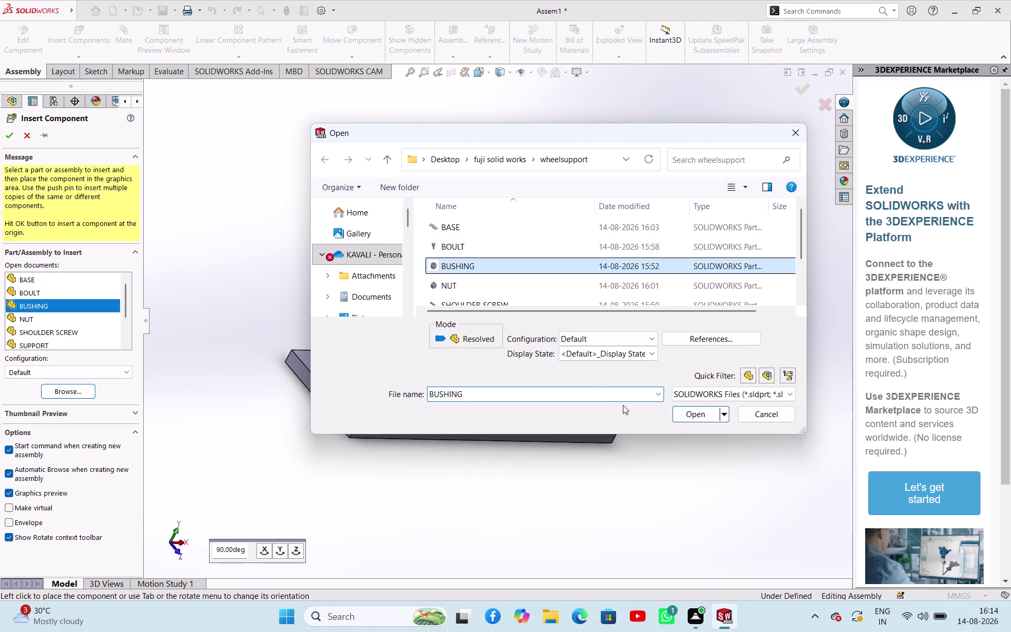
click(702, 416)
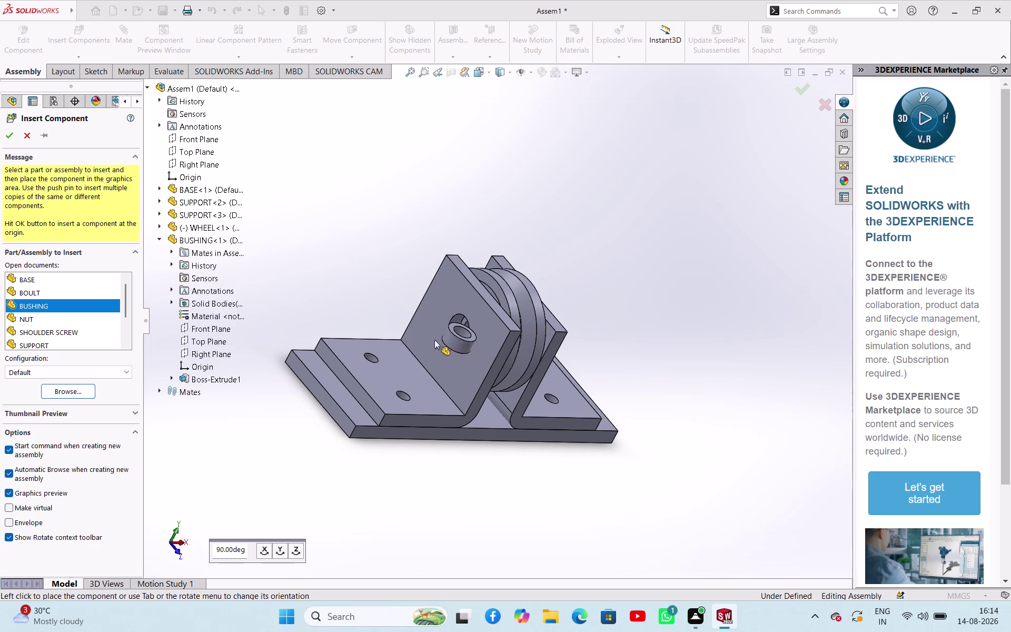
Rotate the incoming bushing and place it as BUSHING<2> near the base.
click(279, 552)
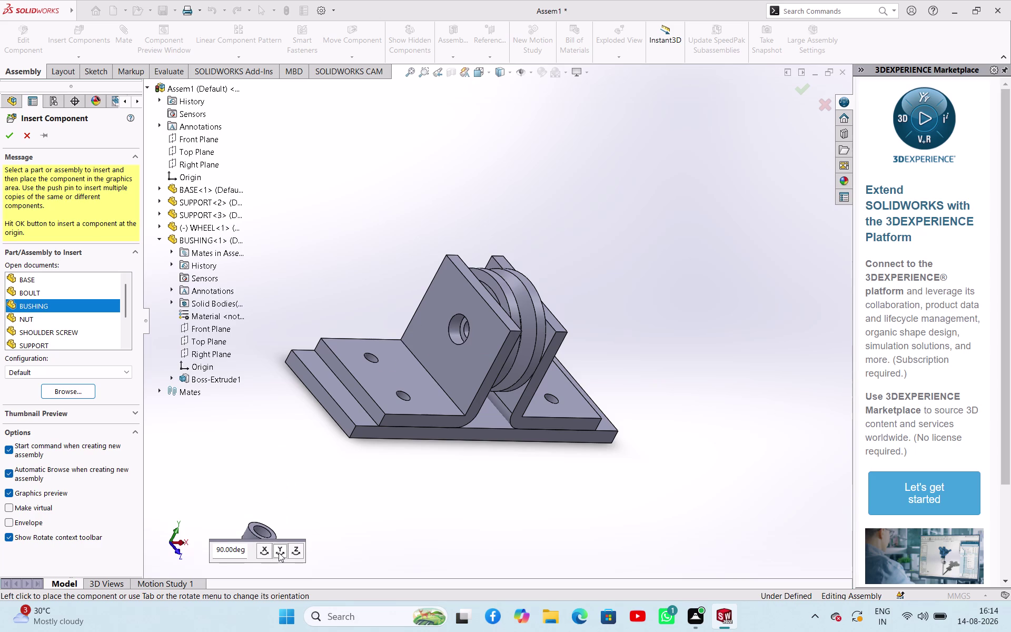
click(289, 551)
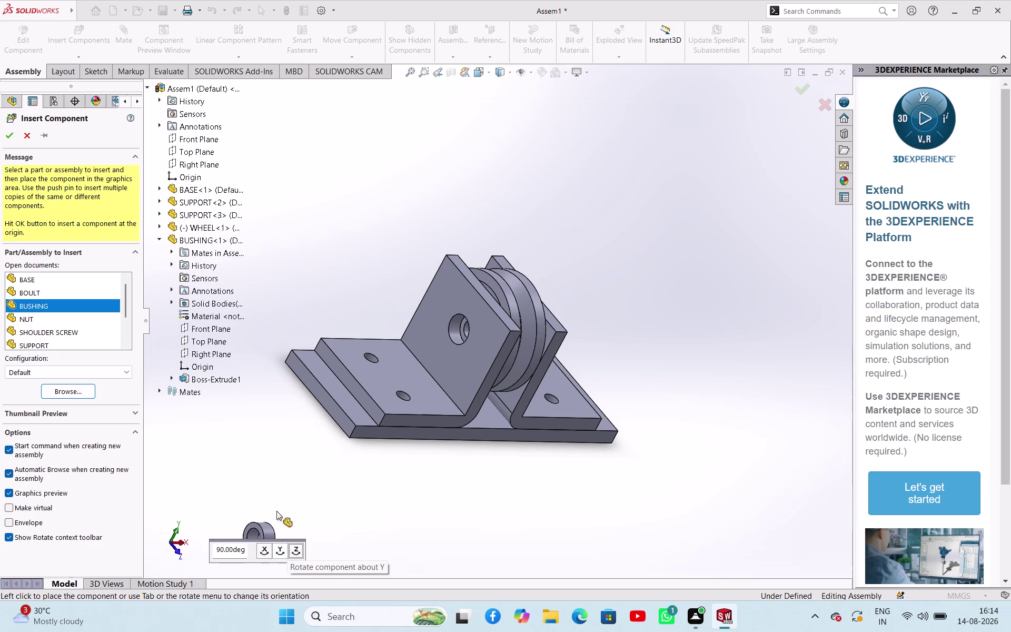
click(276, 418)
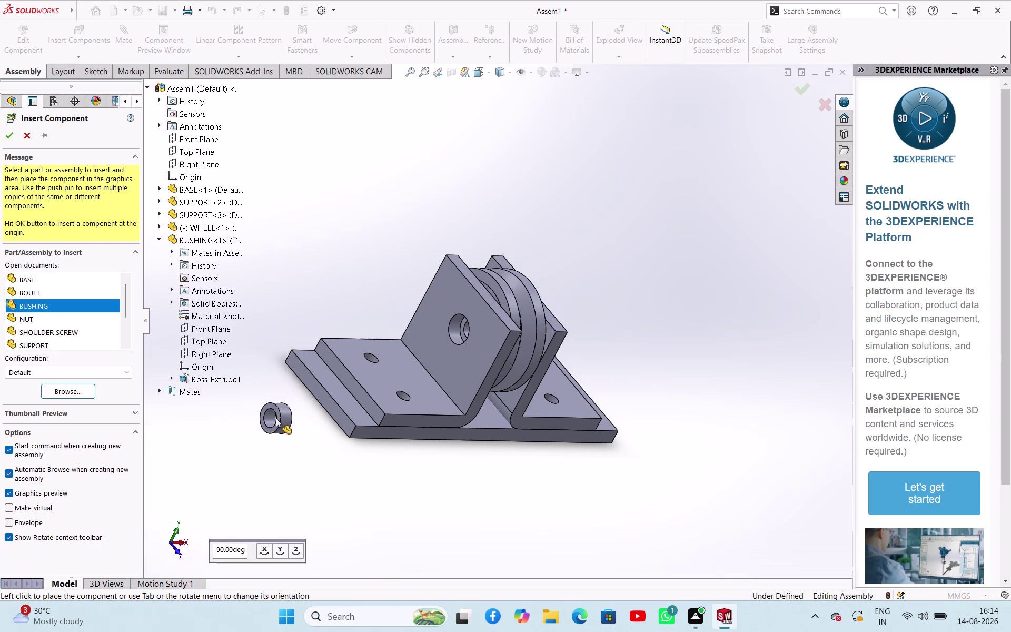
middle_drag(311, 472, 267, 444)
click(267, 431)
middle_drag(276, 315, 358, 338)
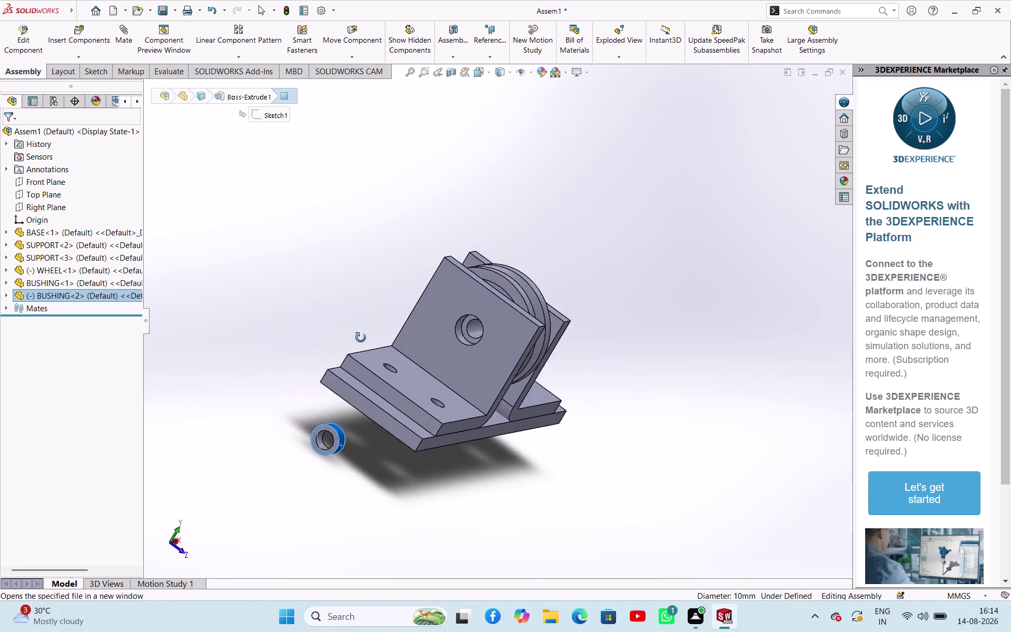
Zoom toward the bracket and select edges of its hole.
middle_drag(358, 338, 372, 337)
scroll(down, 3)
middle_drag(480, 335, 448, 336)
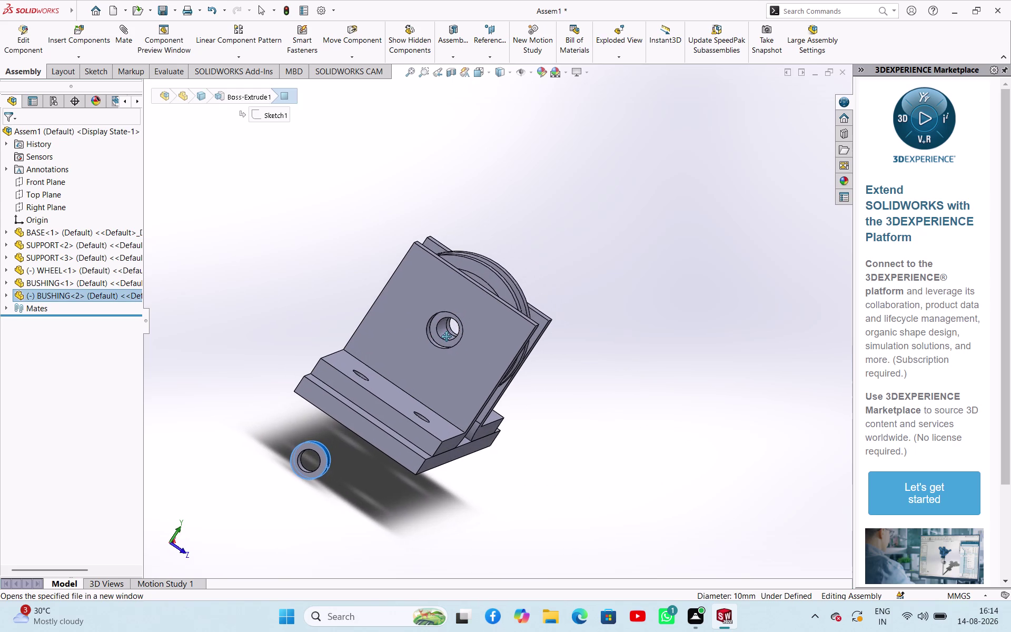
middle_drag(448, 337, 447, 337)
scroll(down, 3)
click(480, 311)
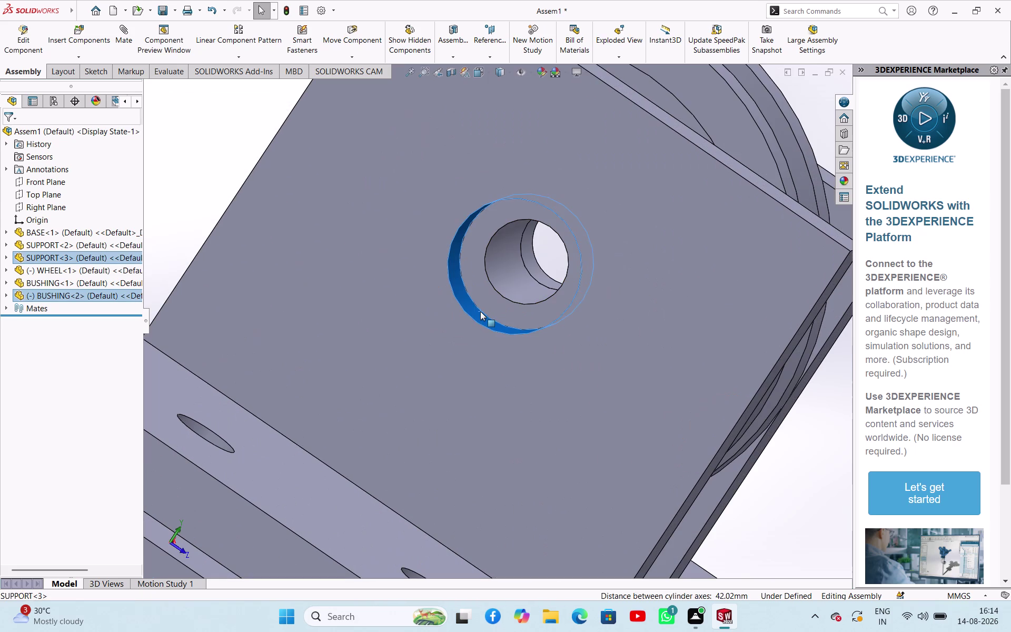
click(560, 301)
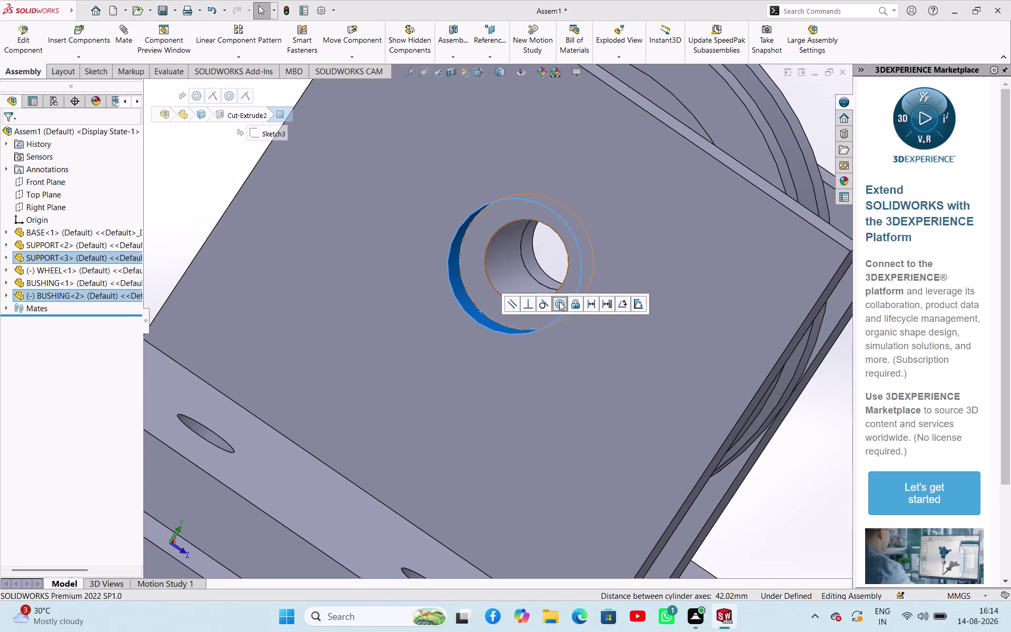
scroll(up, 3)
Mate BUSHING<2>'s face concentric with the bracket hole and confirm.
middle_drag(503, 341, 399, 350)
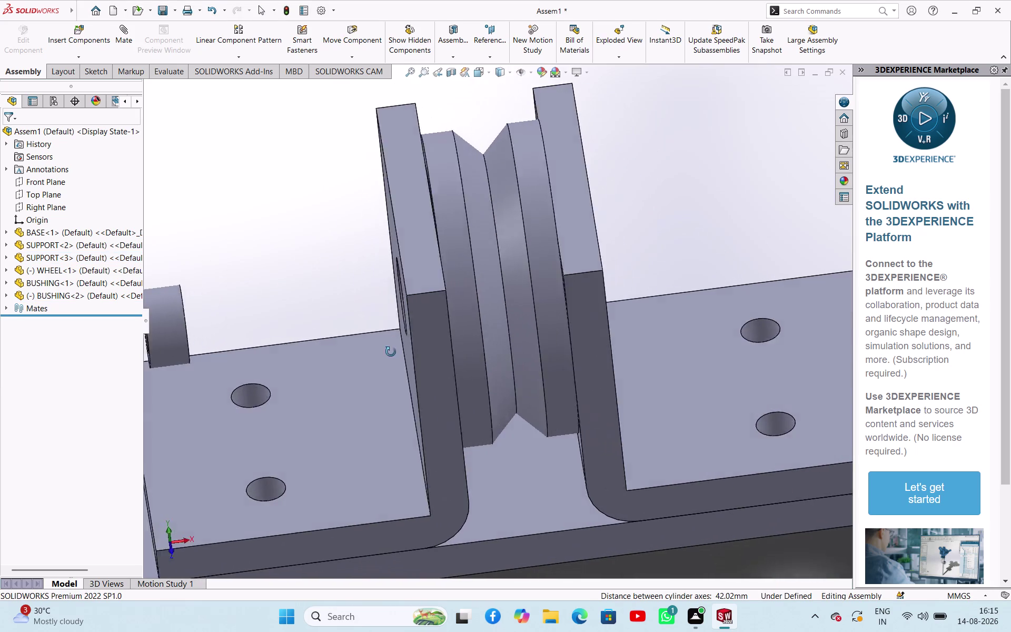
middle_drag(399, 350, 347, 361)
scroll(down, 3)
click(253, 290)
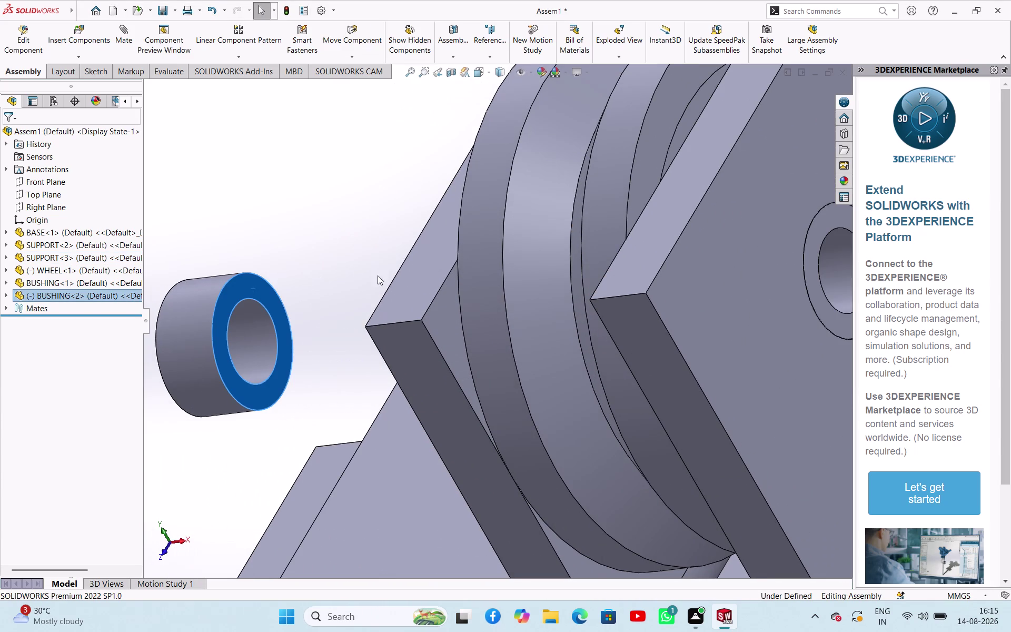
middle_drag(376, 255, 493, 272)
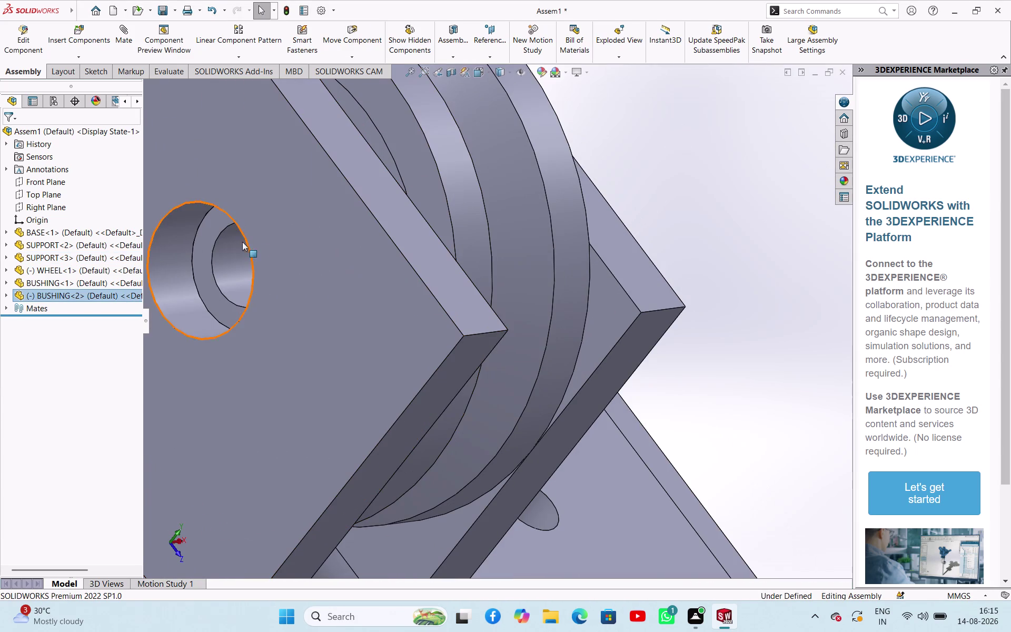
click(210, 242)
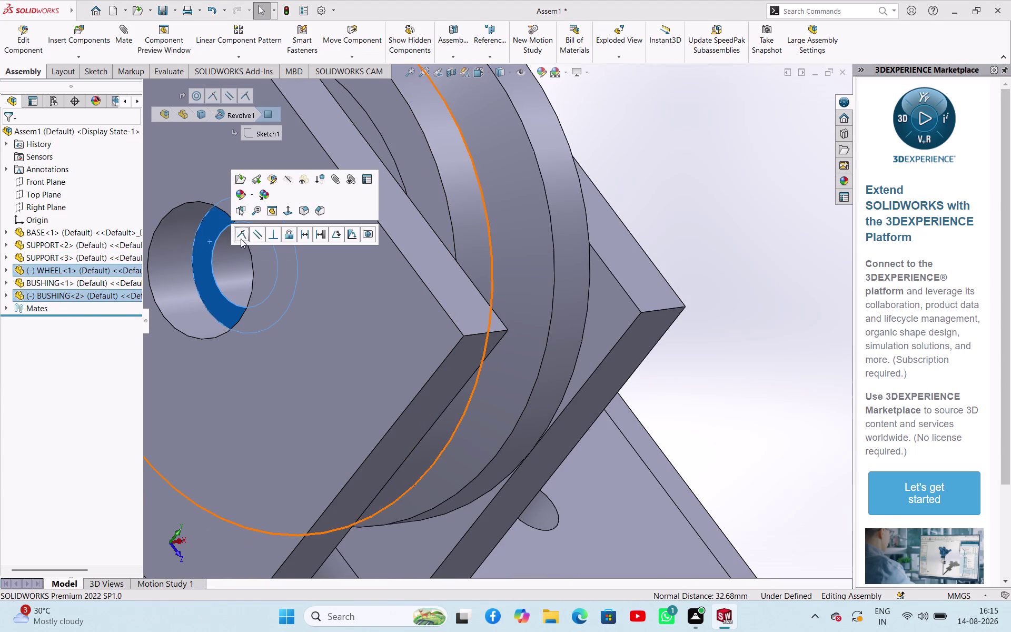
click(243, 237)
click(701, 213)
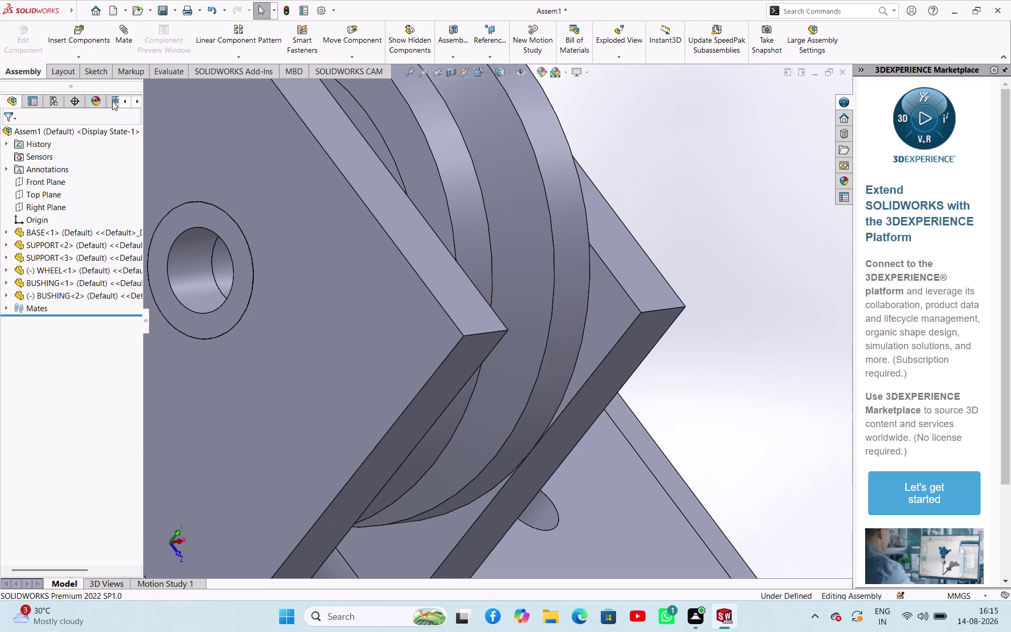
click(130, 41)
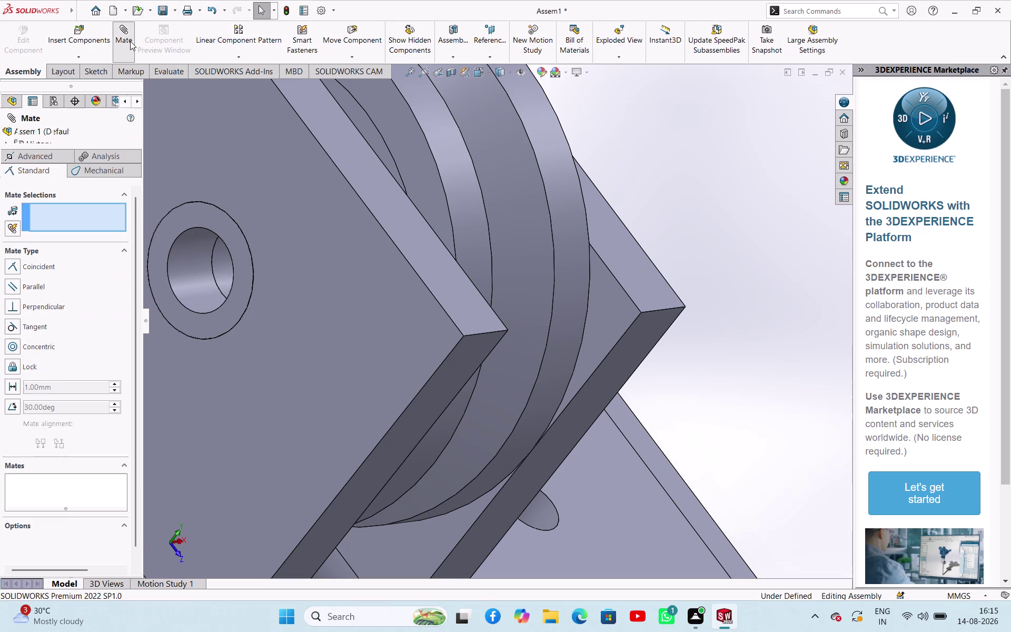
Mate BUSHING<2> Right Plane to the assembly Right Plane and close Mate.
scroll(up, 3)
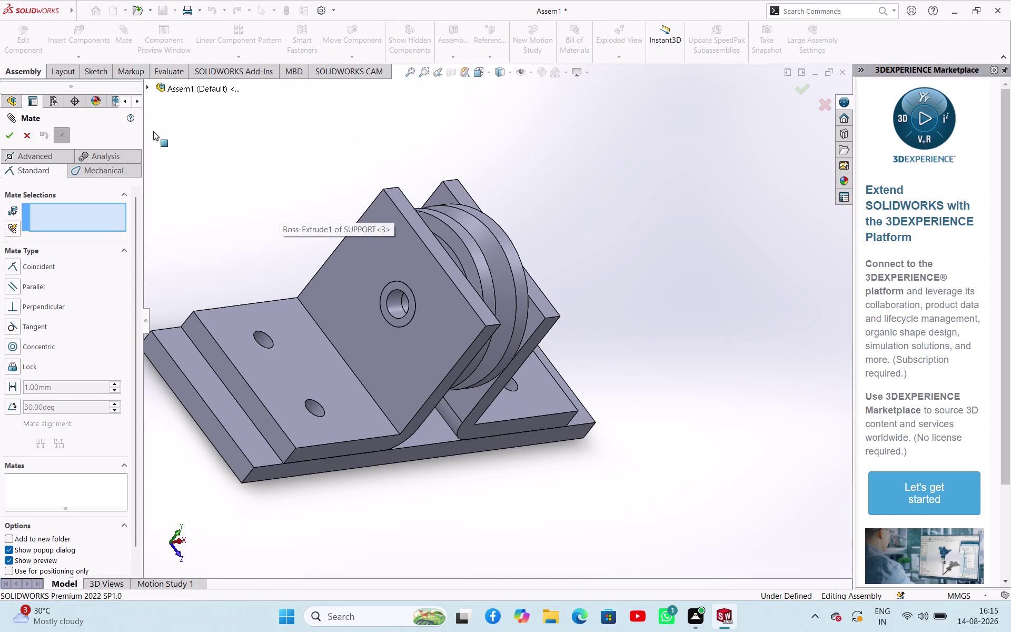
click(147, 88)
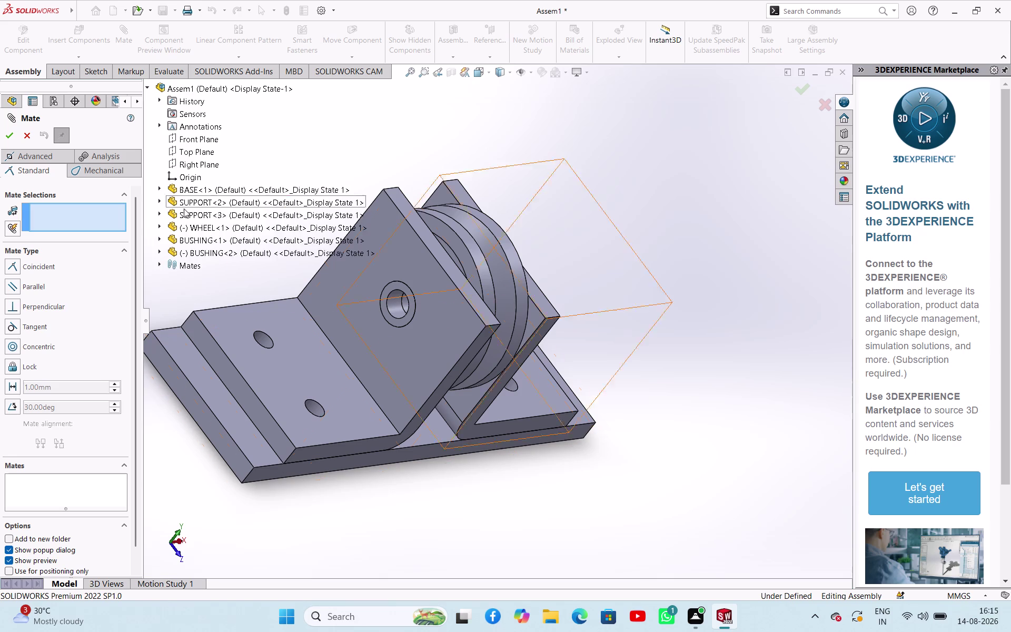
click(160, 251)
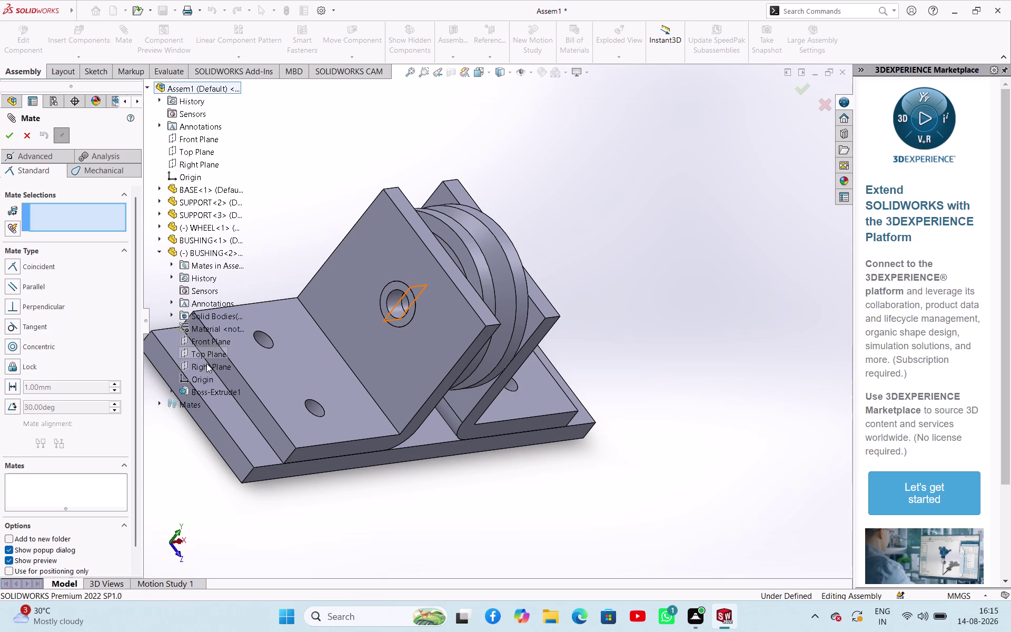
click(206, 363)
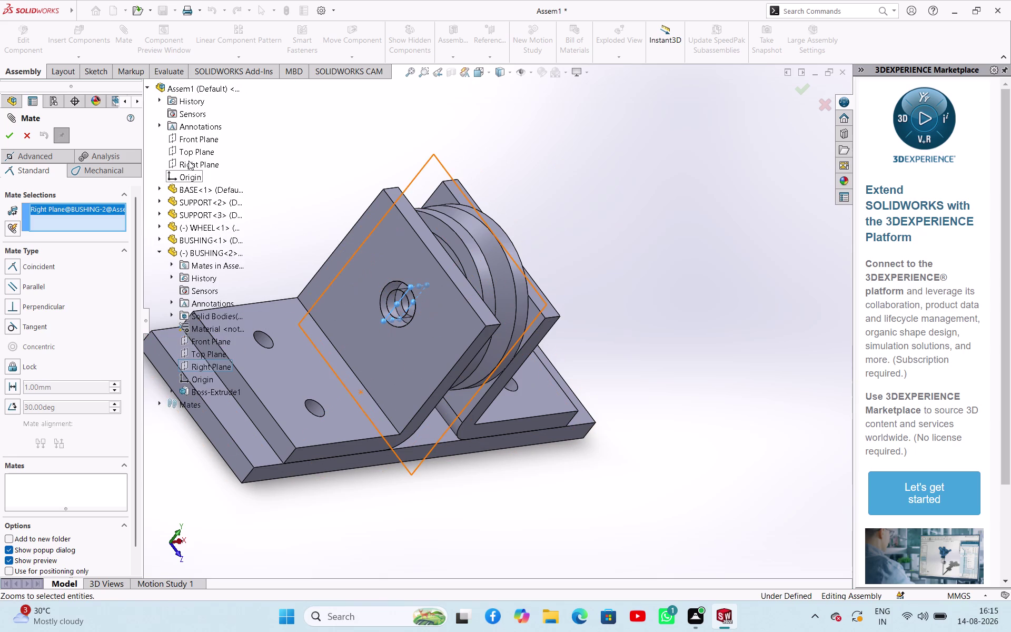
click(189, 160)
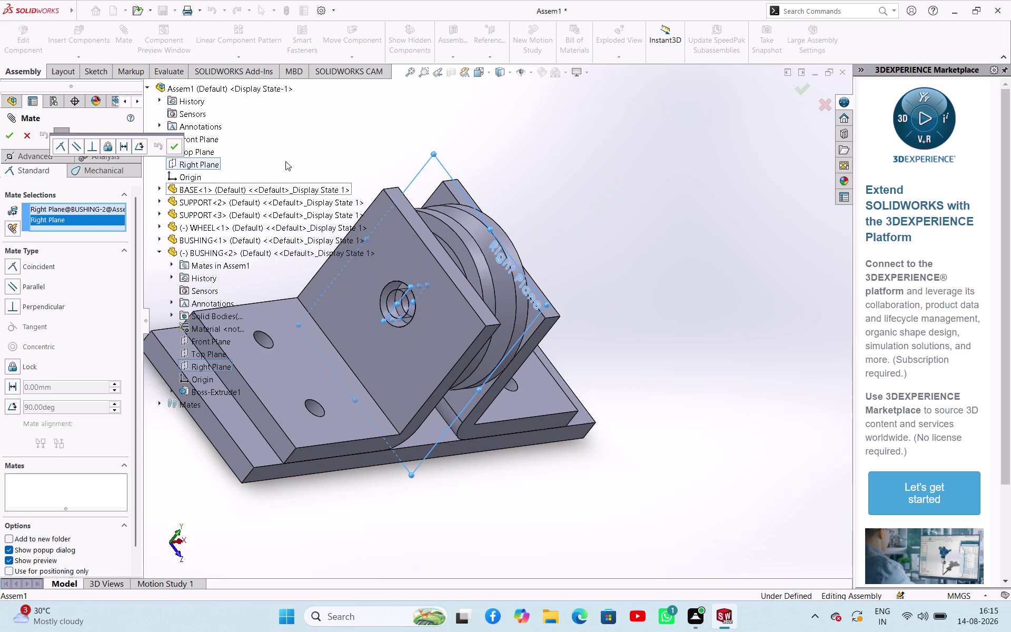
click(173, 144)
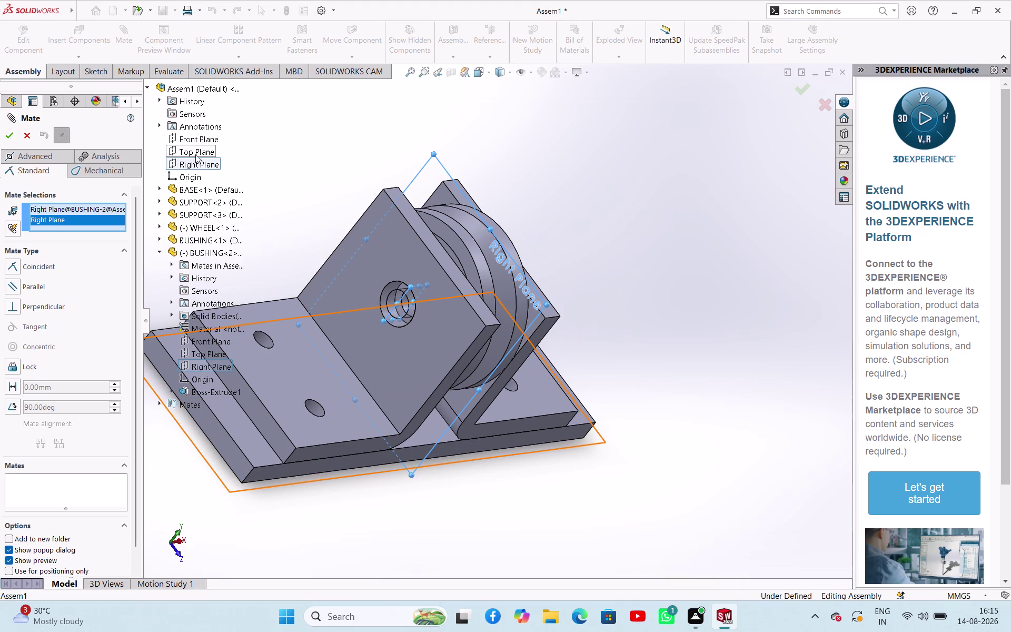
click(324, 149)
click(24, 130)
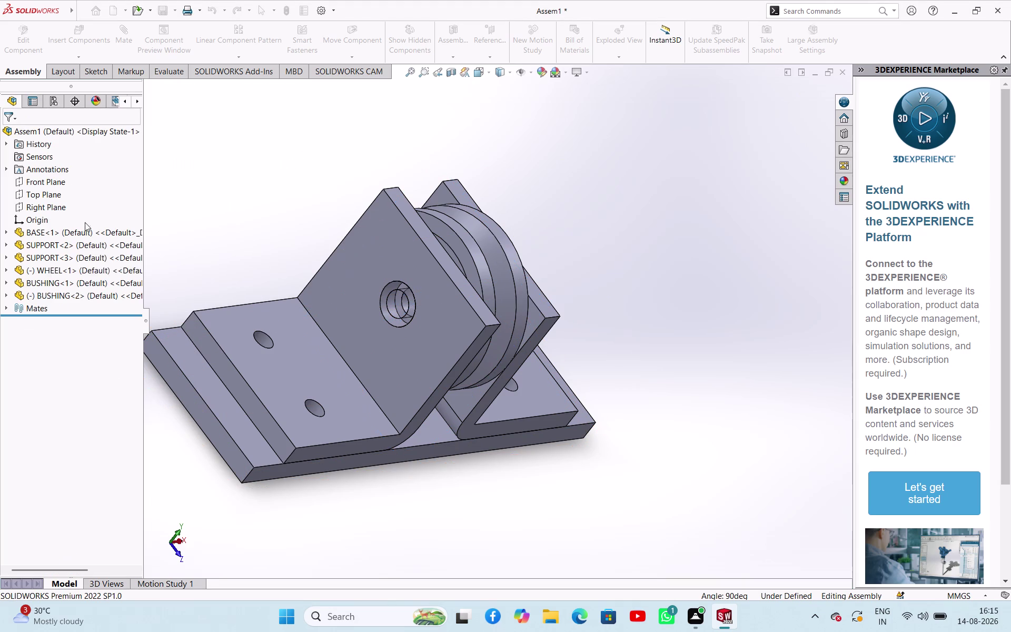
click(266, 224)
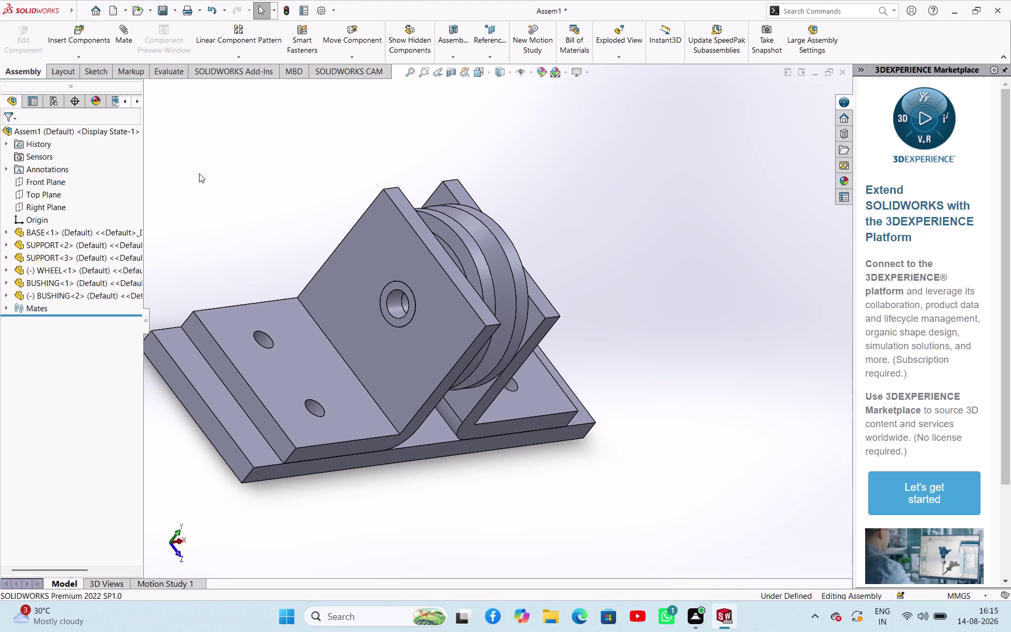
Mate BUSHING<2> Front Plane parallel to the assembly Top Plane.
click(116, 44)
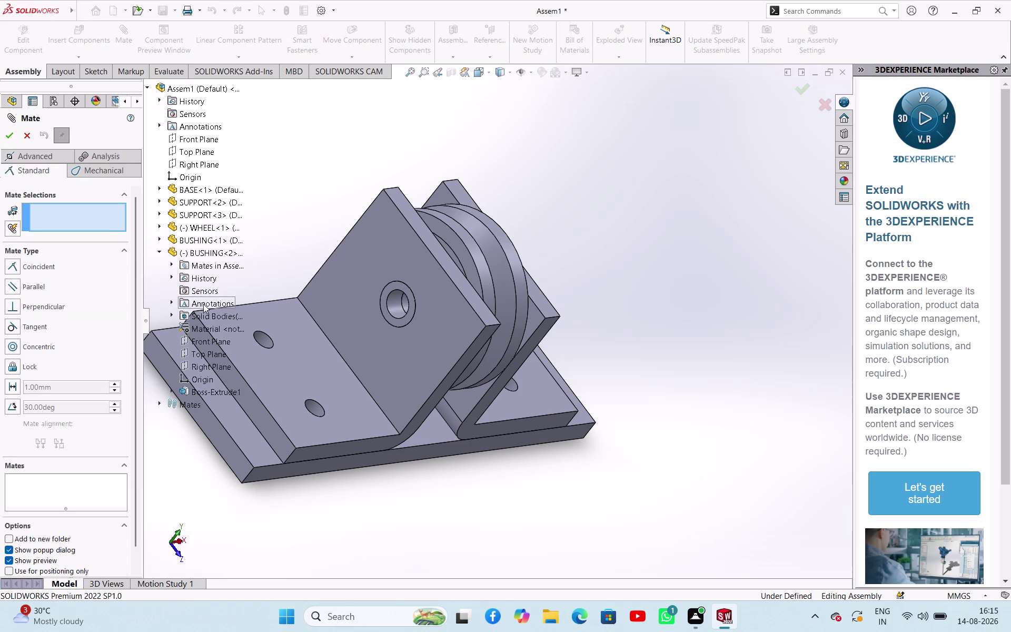
click(208, 344)
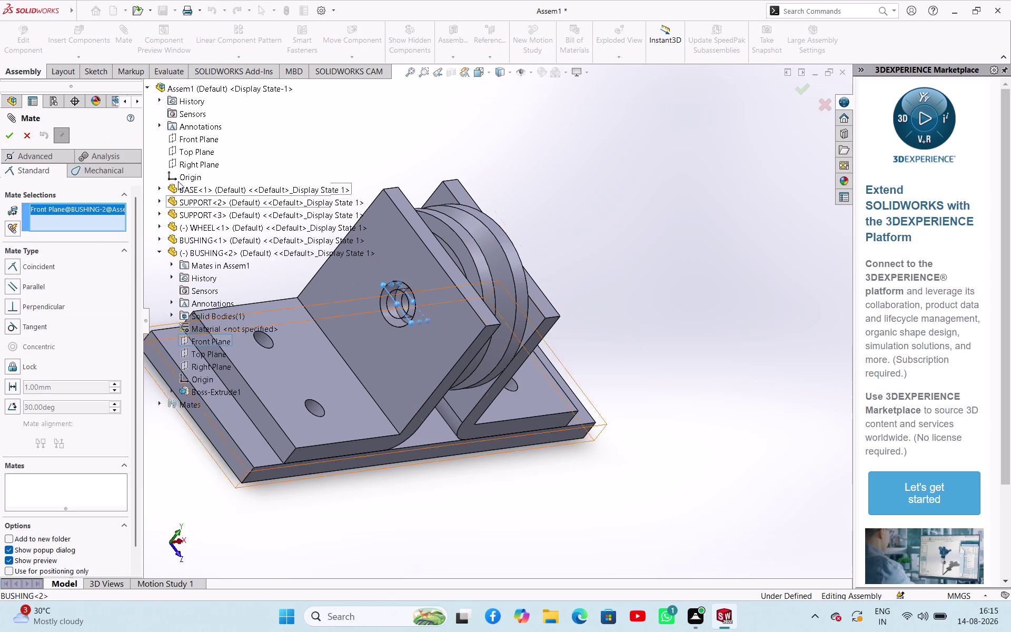
click(200, 150)
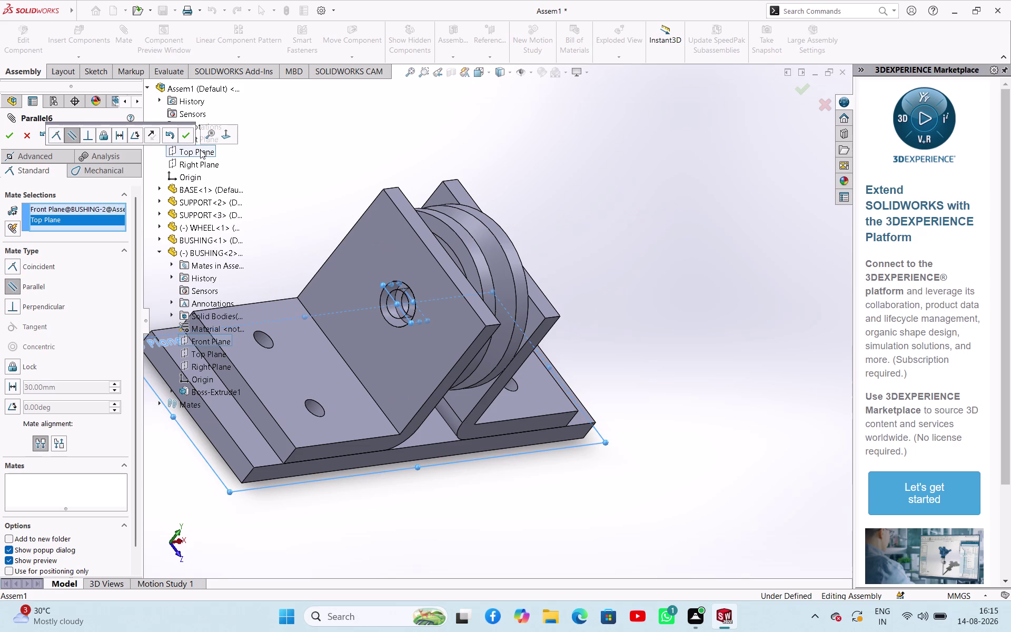
click(187, 136)
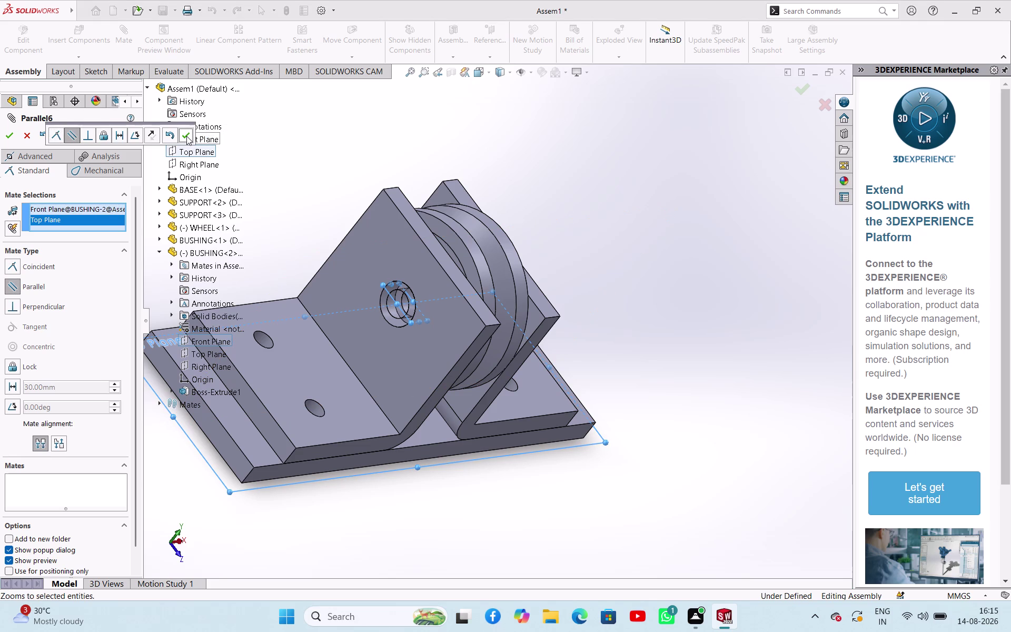
click(187, 136)
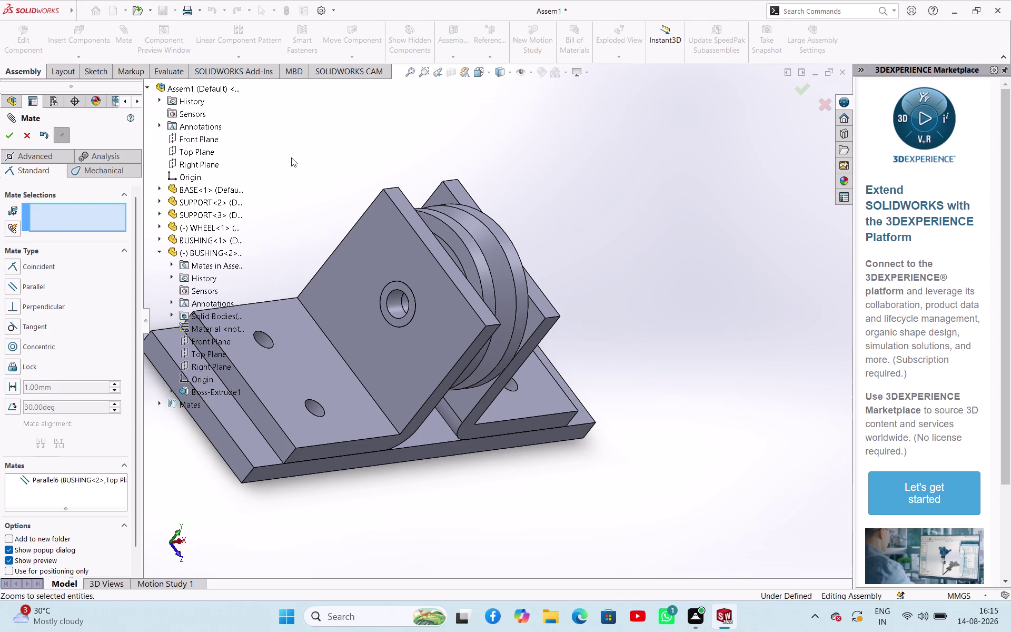
click(291, 158)
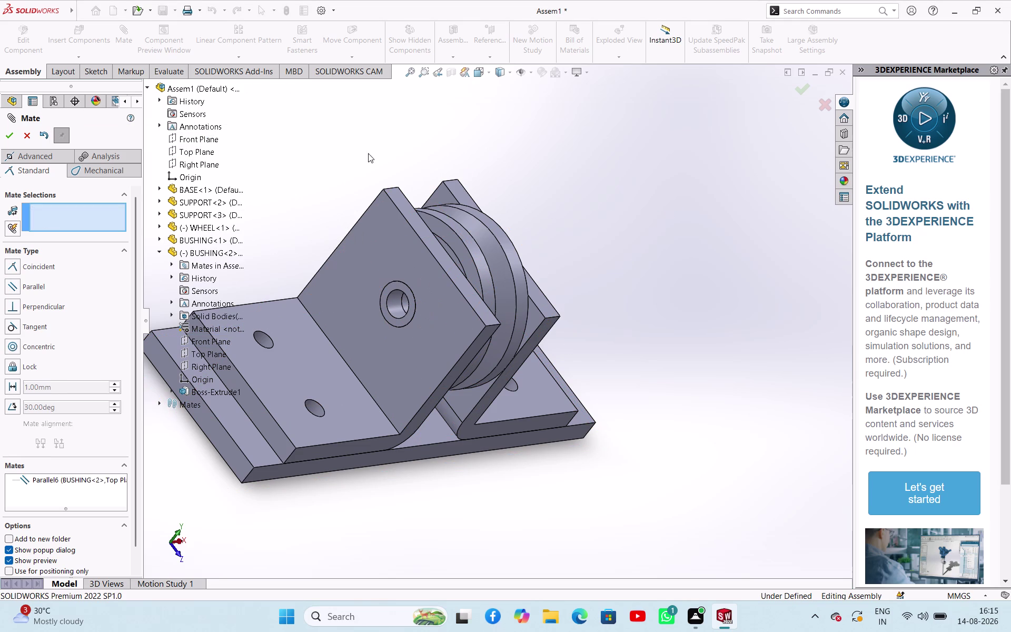
click(369, 152)
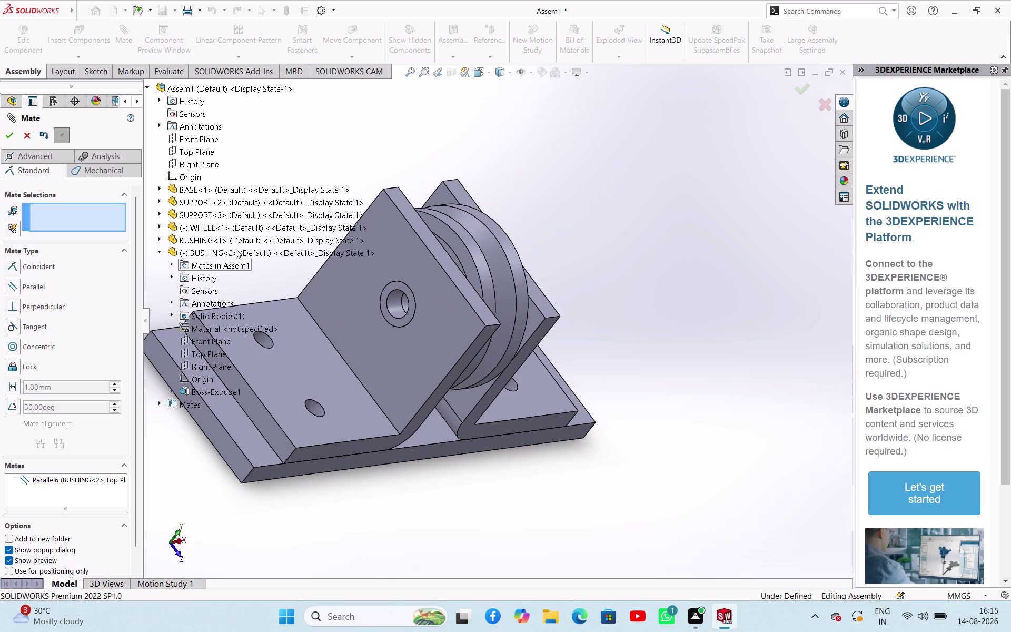
click(499, 178)
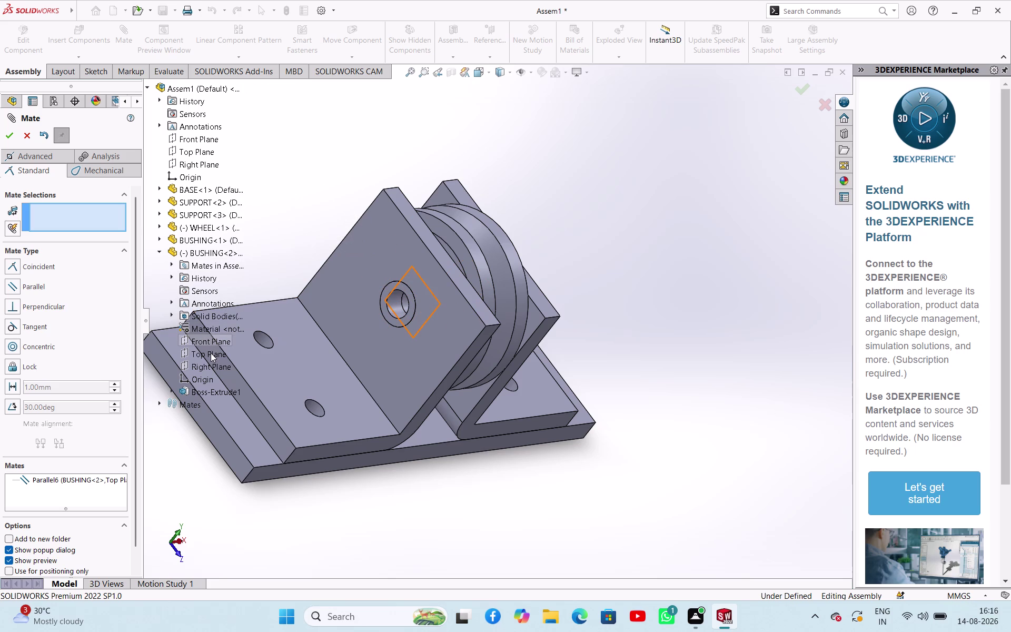
click(211, 353)
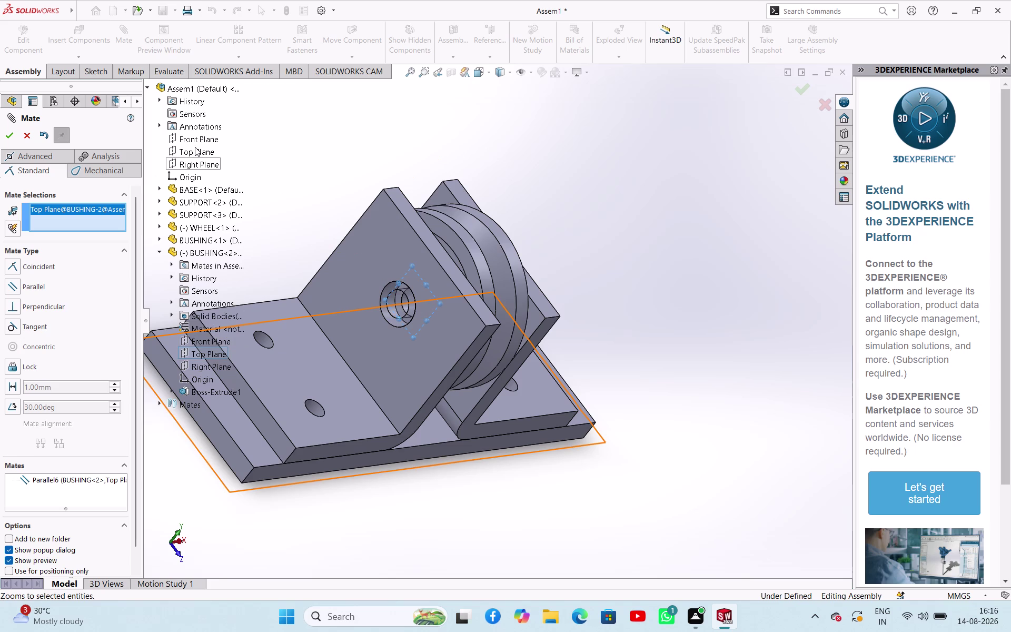
click(560, 148)
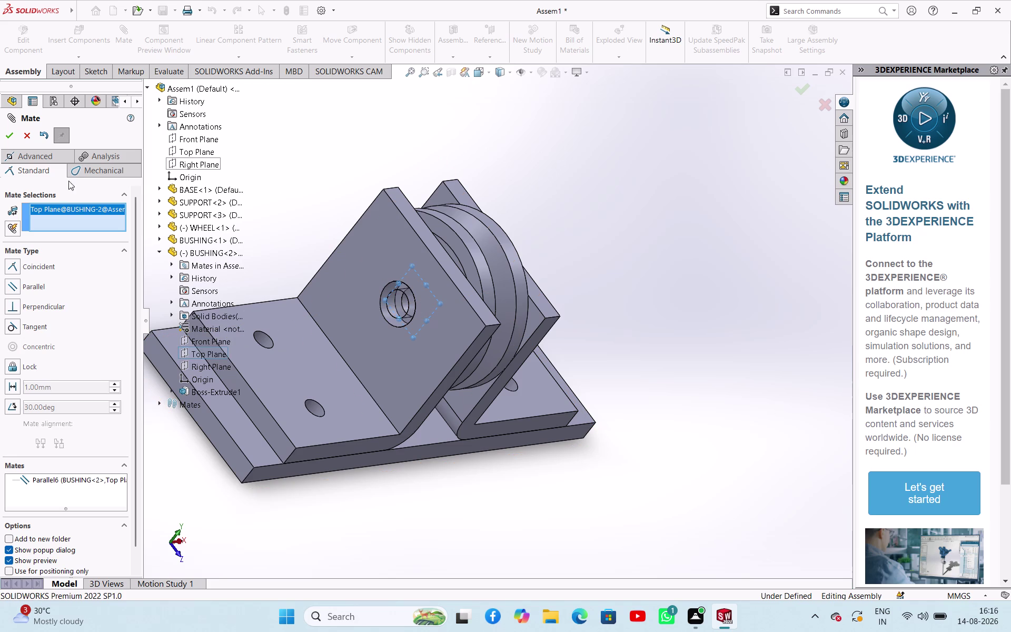
click(201, 346)
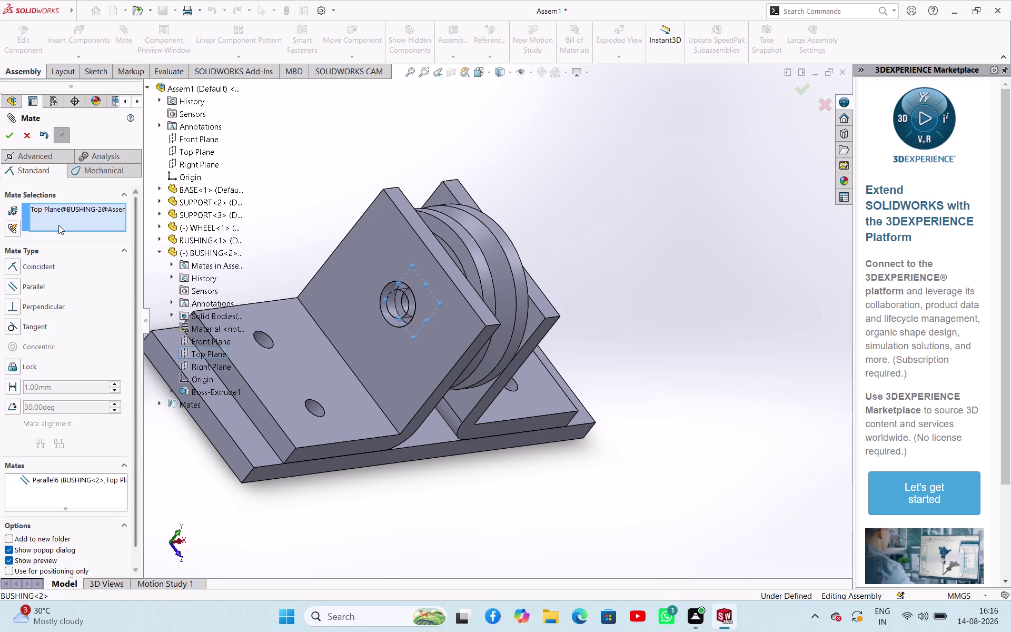
right_click(75, 207)
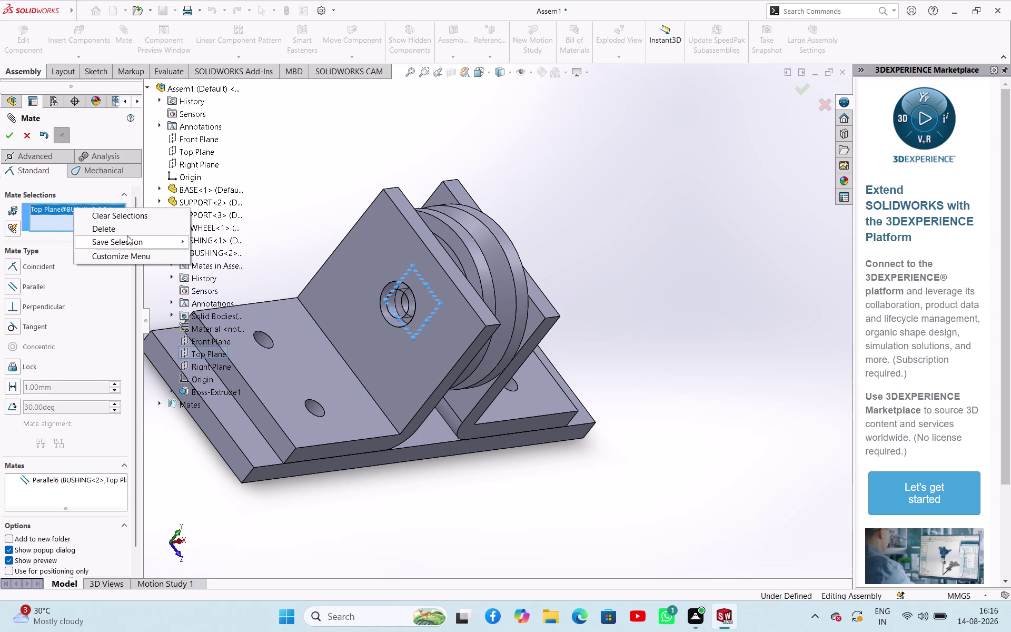
click(129, 235)
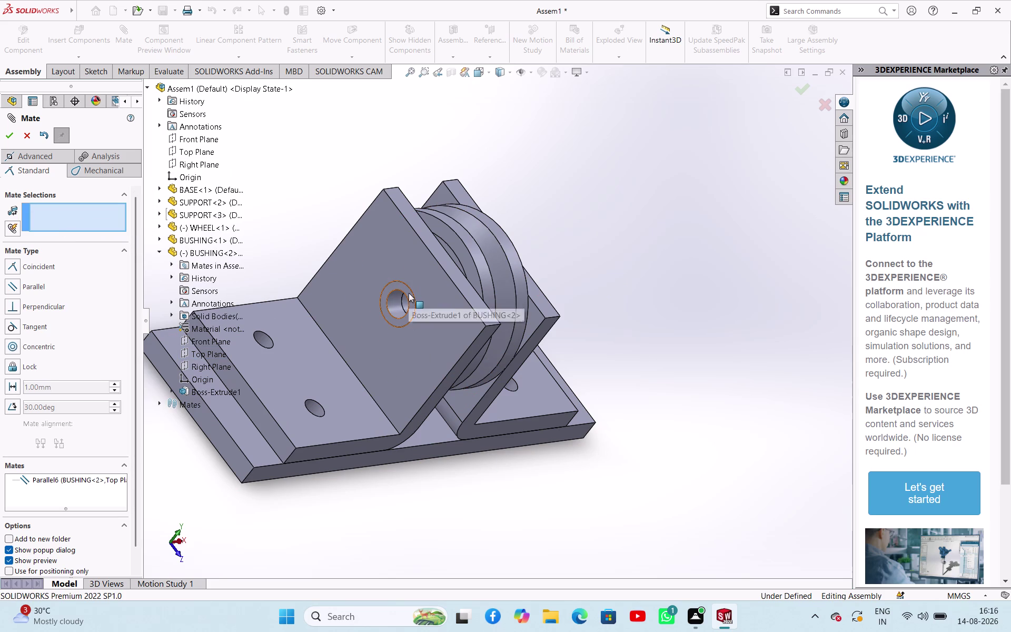
drag(409, 293, 375, 332)
drag(412, 309, 413, 309)
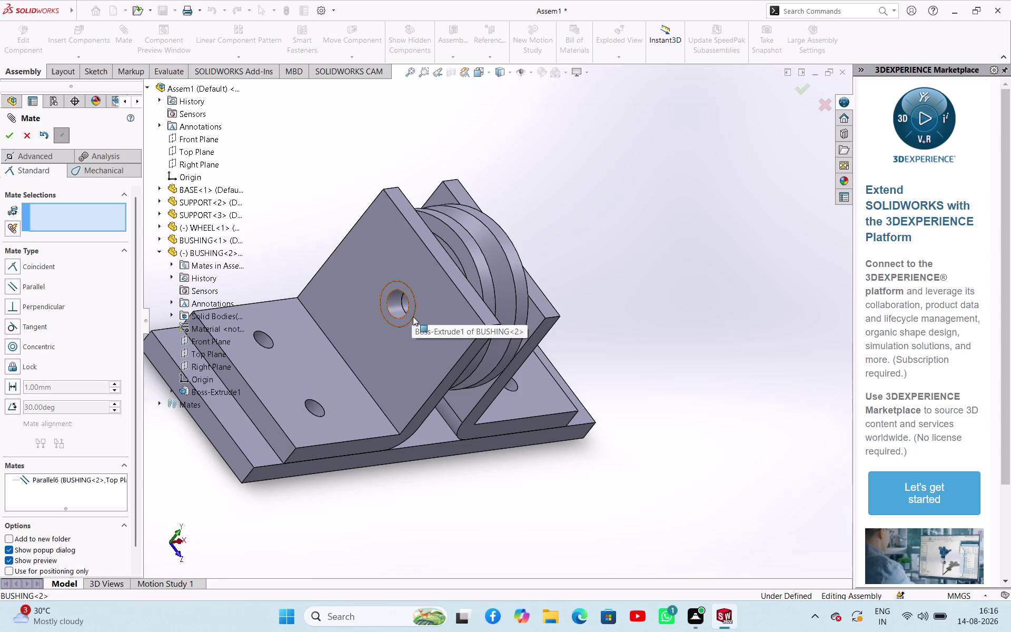
drag(413, 309, 374, 295)
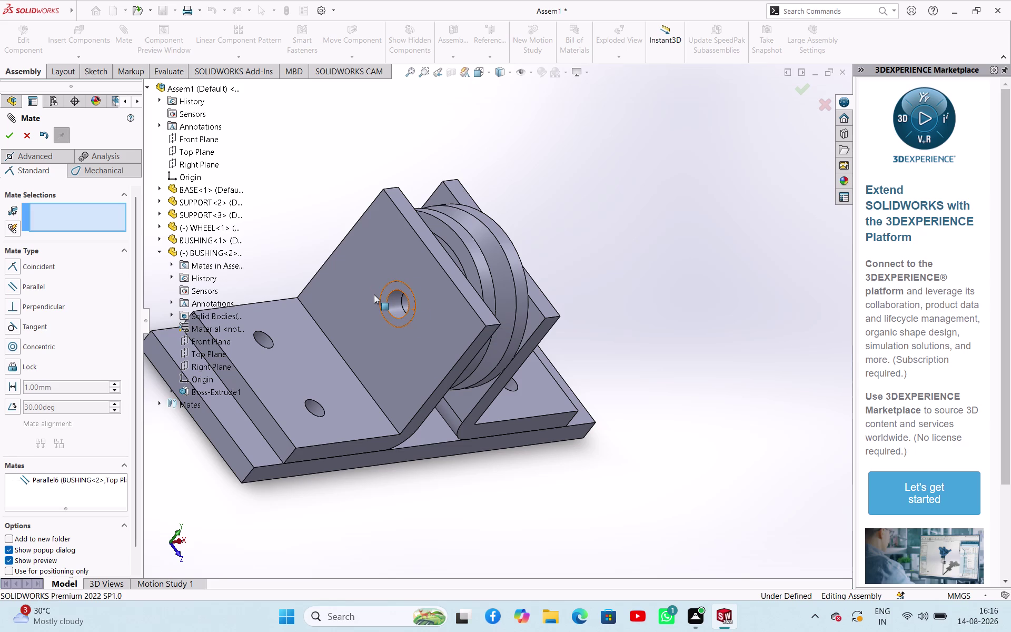
click(319, 209)
drag(411, 297, 397, 293)
scroll(down, 3)
scroll(down, 3)
drag(577, 298, 515, 389)
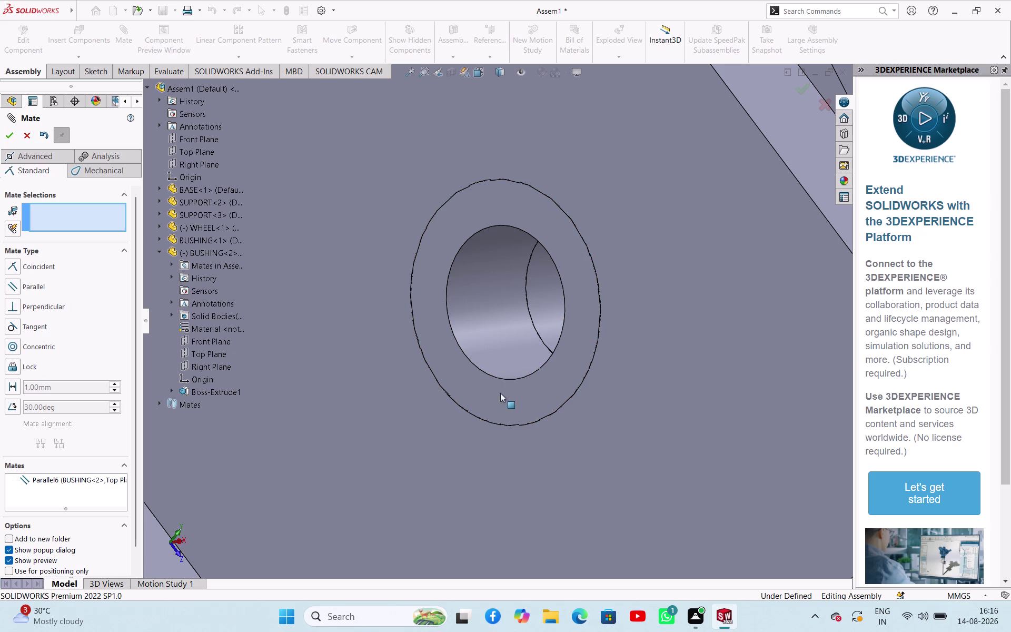
drag(515, 388, 582, 329)
drag(553, 357, 531, 361)
scroll(up, 3)
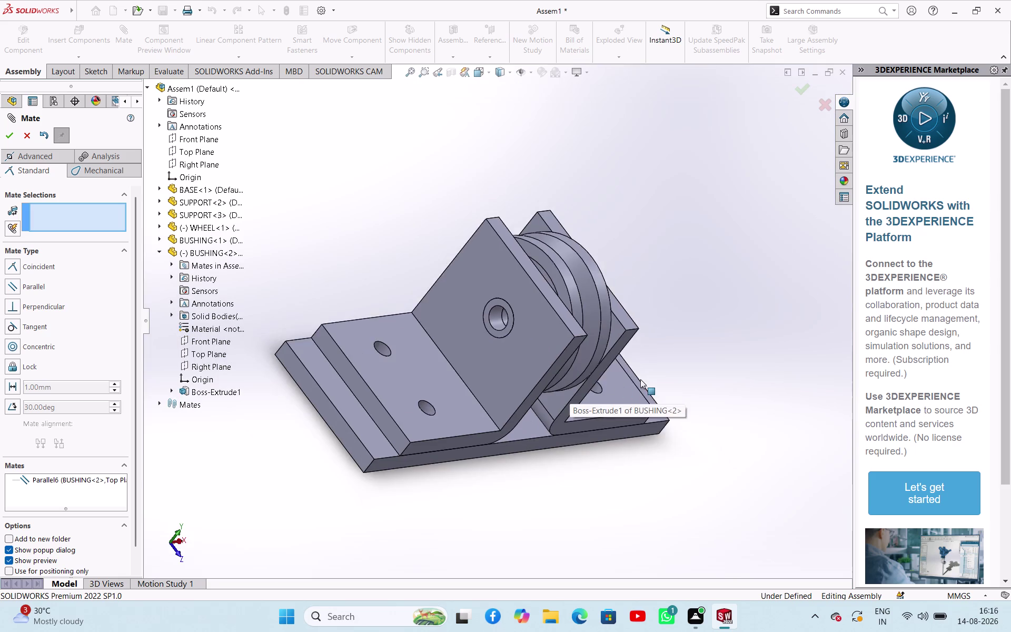
scroll(up, 3)
middle_drag(641, 379, 479, 359)
scroll(down, 3)
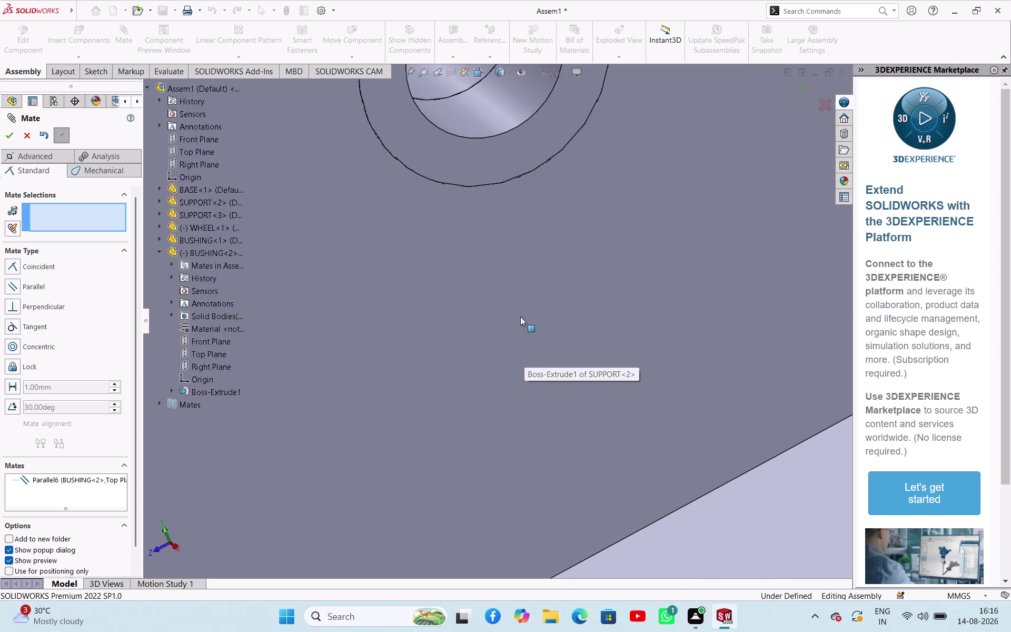
scroll(up, 3)
scroll(up, 3)
scroll(down, 3)
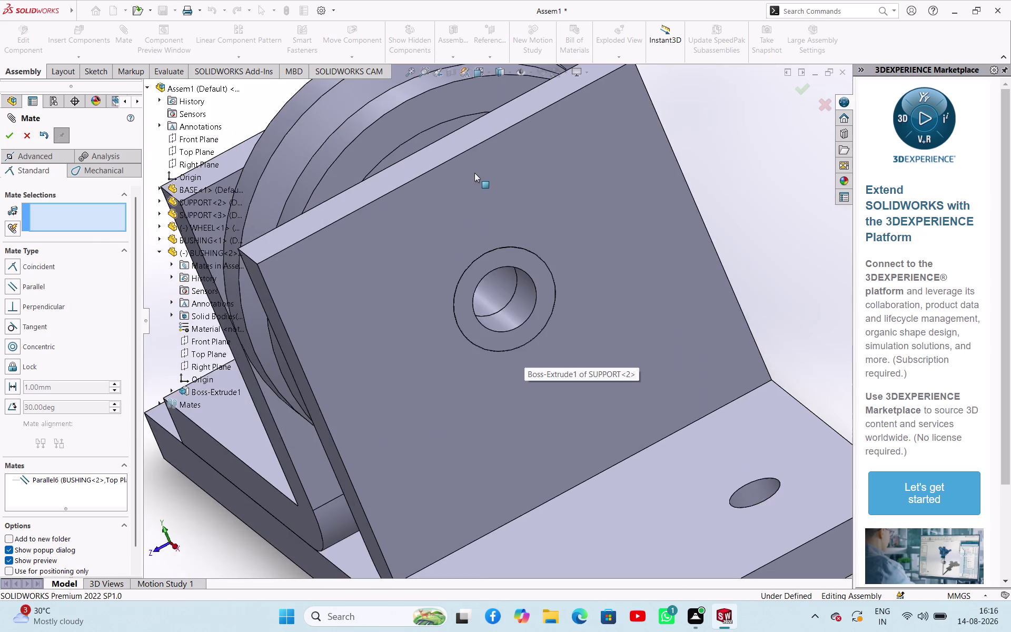
scroll(down, 3)
drag(546, 457, 635, 525)
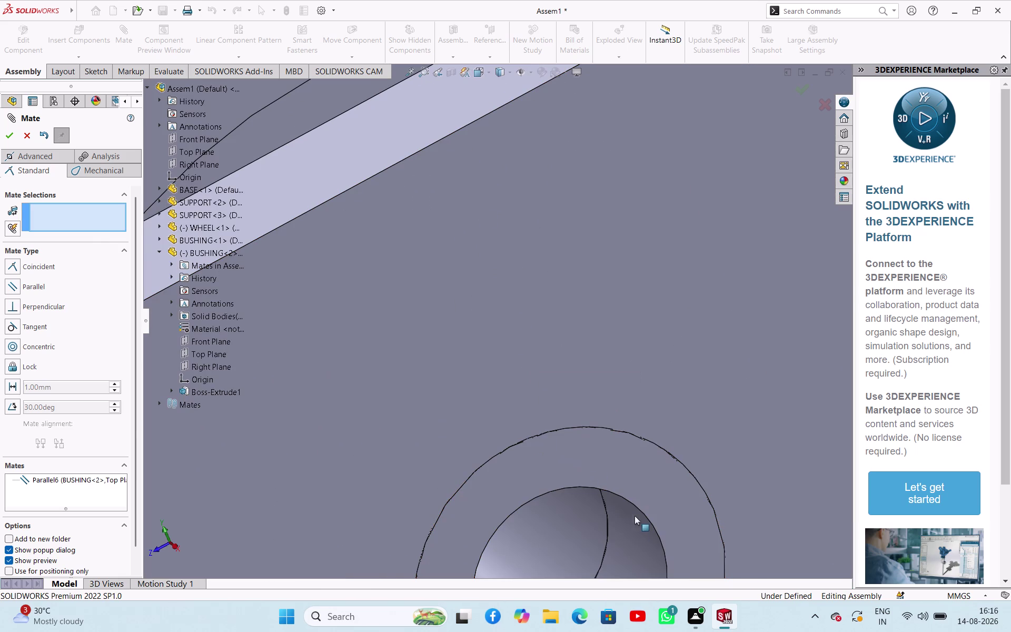
drag(634, 525, 440, 493)
scroll(up, 3)
scroll(up, 3)
middle_drag(346, 366, 519, 423)
scroll(down, 3)
scroll(up, 3)
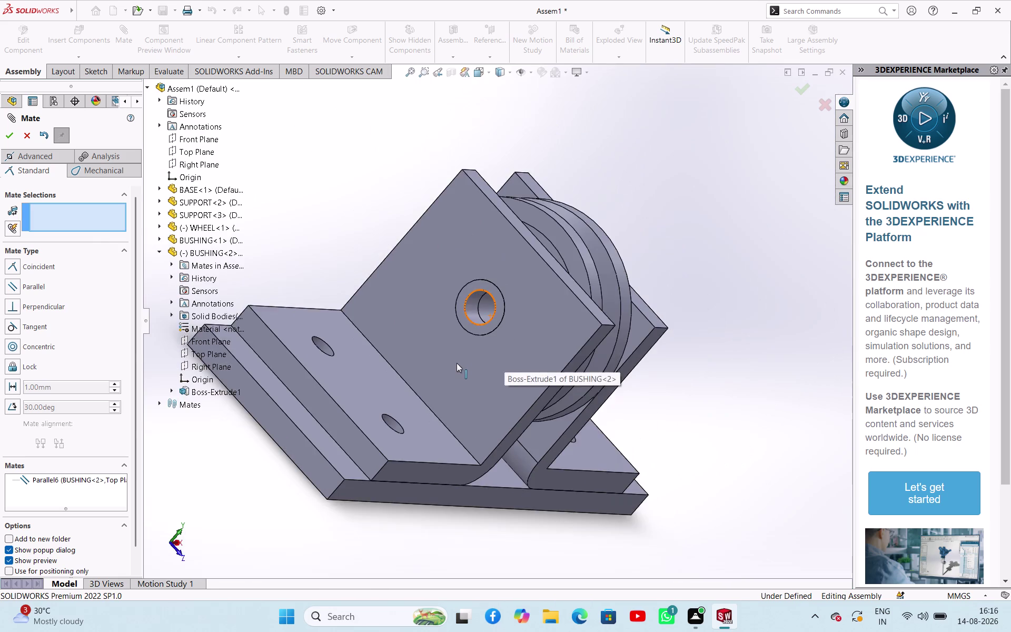
scroll(up, 3)
scroll(up, 3)
middle_drag(532, 390, 470, 371)
scroll(down, 3)
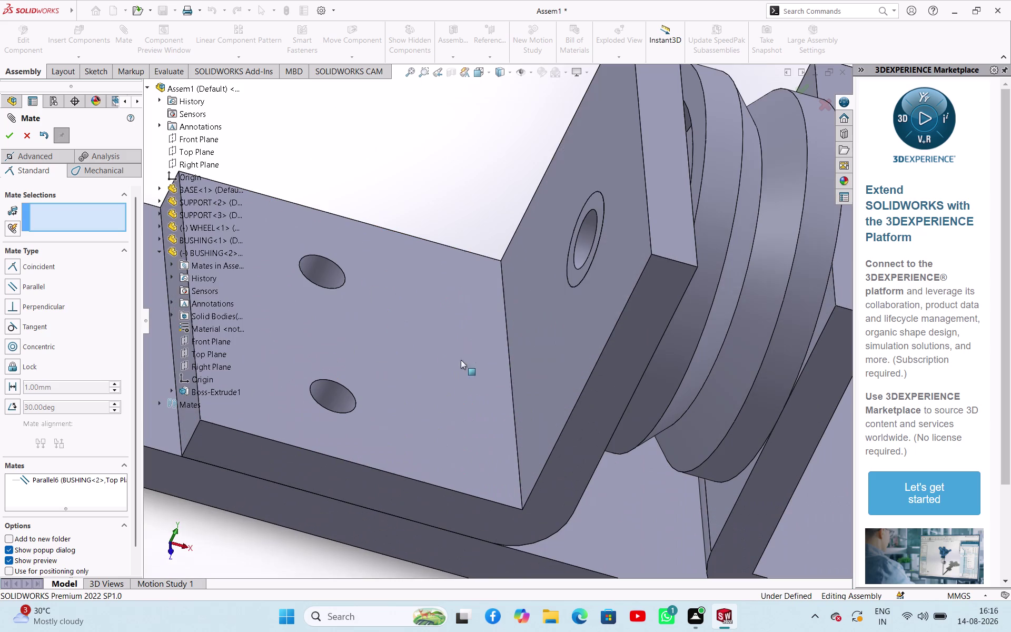
drag(581, 271, 466, 261)
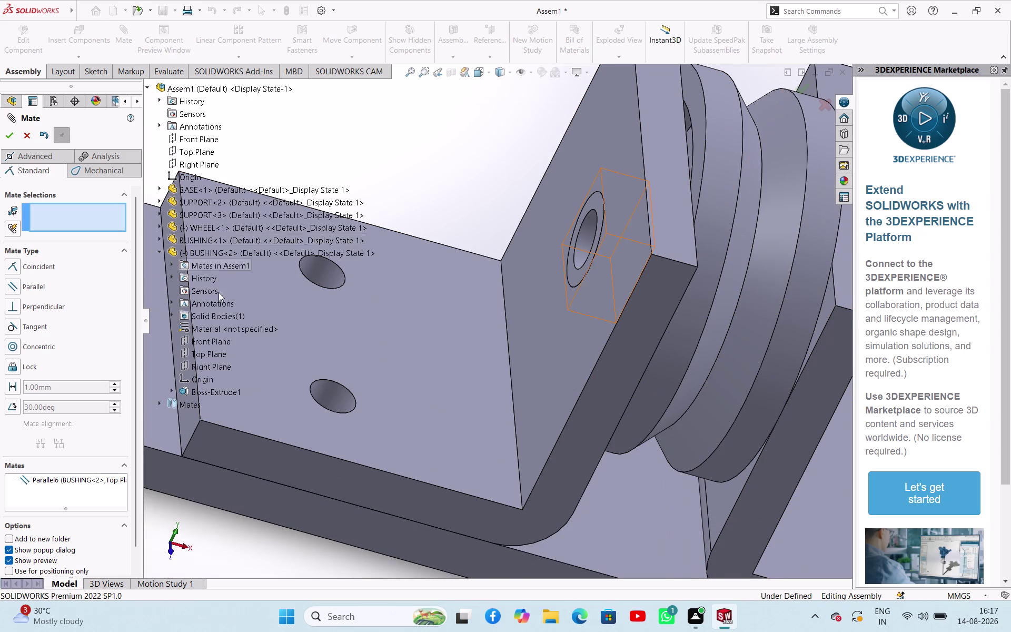
click(216, 345)
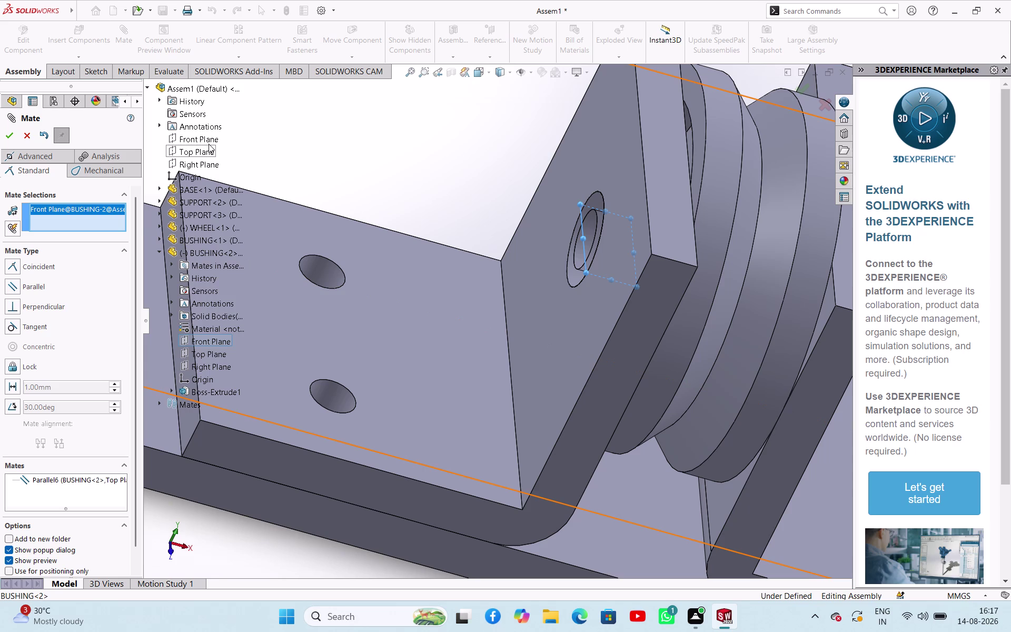
Pick Assem1 Front Plane as partner, close Mate, and collapse BUSHING<2>.
click(209, 143)
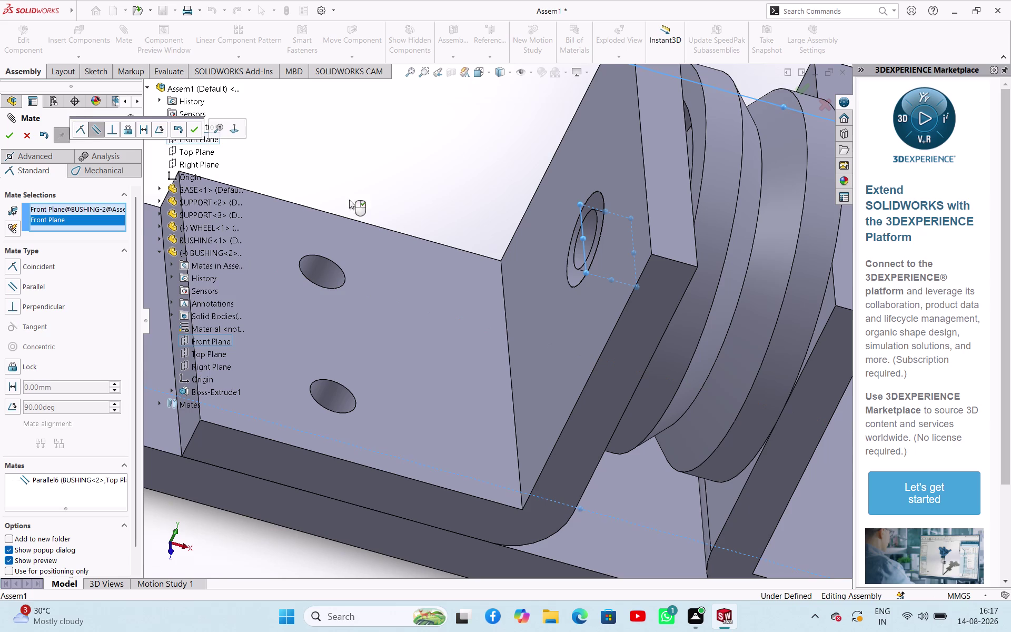
click(193, 129)
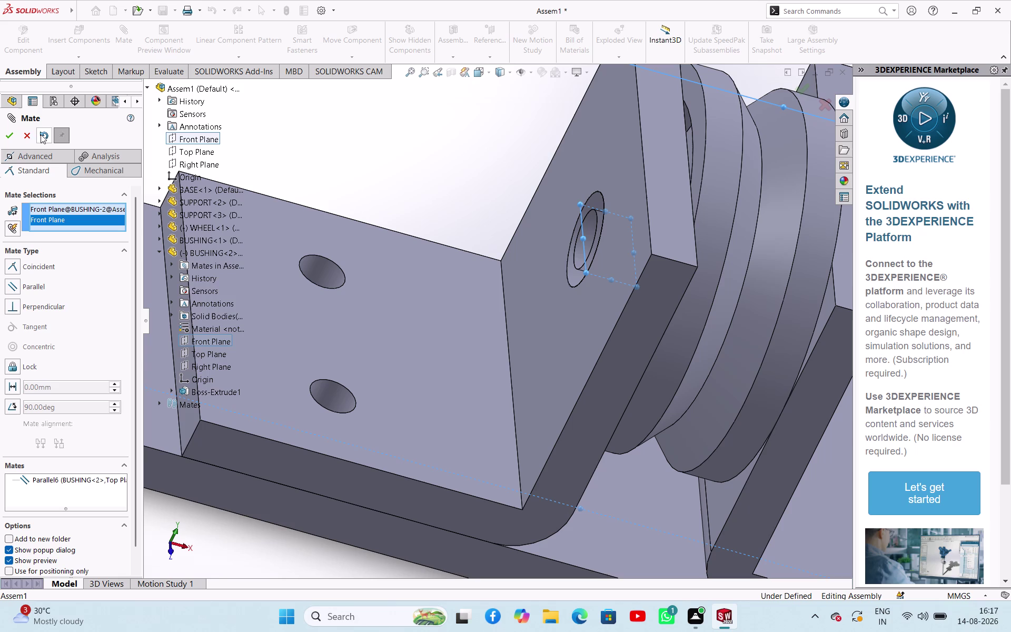
click(28, 132)
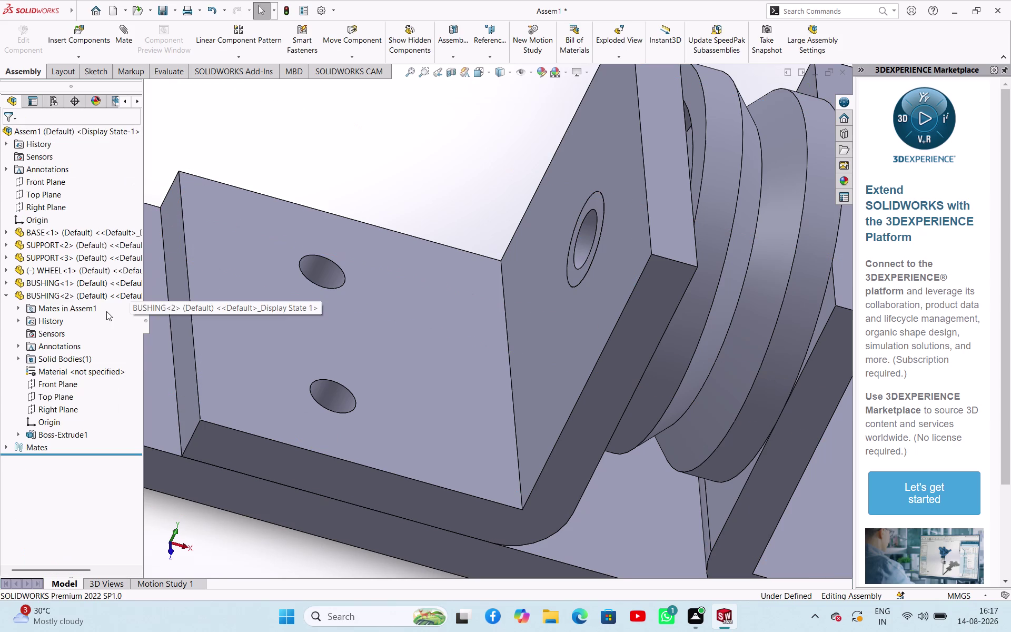
click(6, 296)
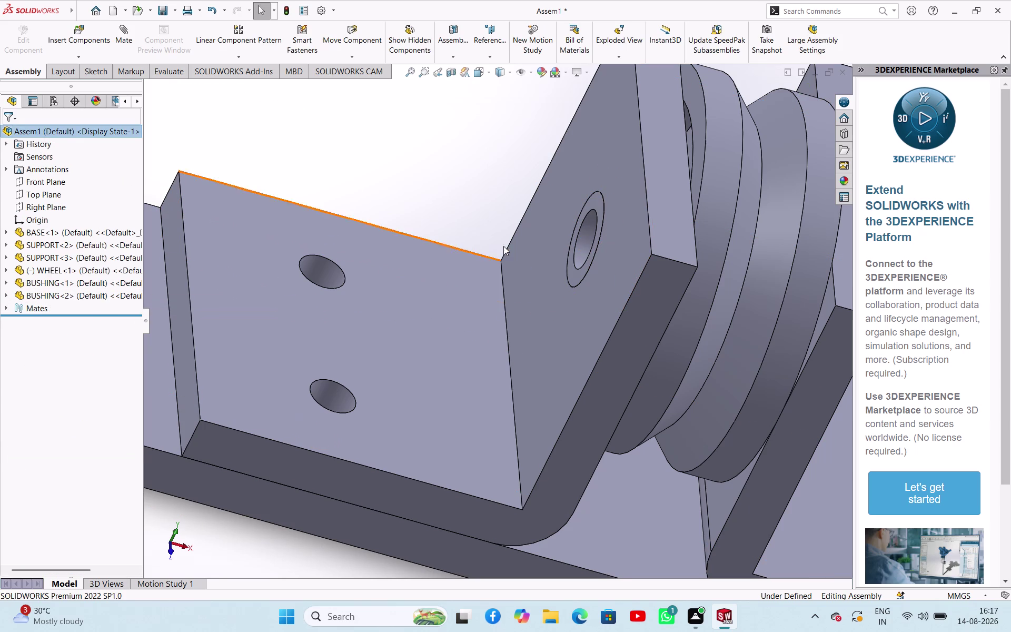
Collapse the 3DEXPERIENCE side pane to widen the model view.
scroll(down, 3)
scroll(up, 3)
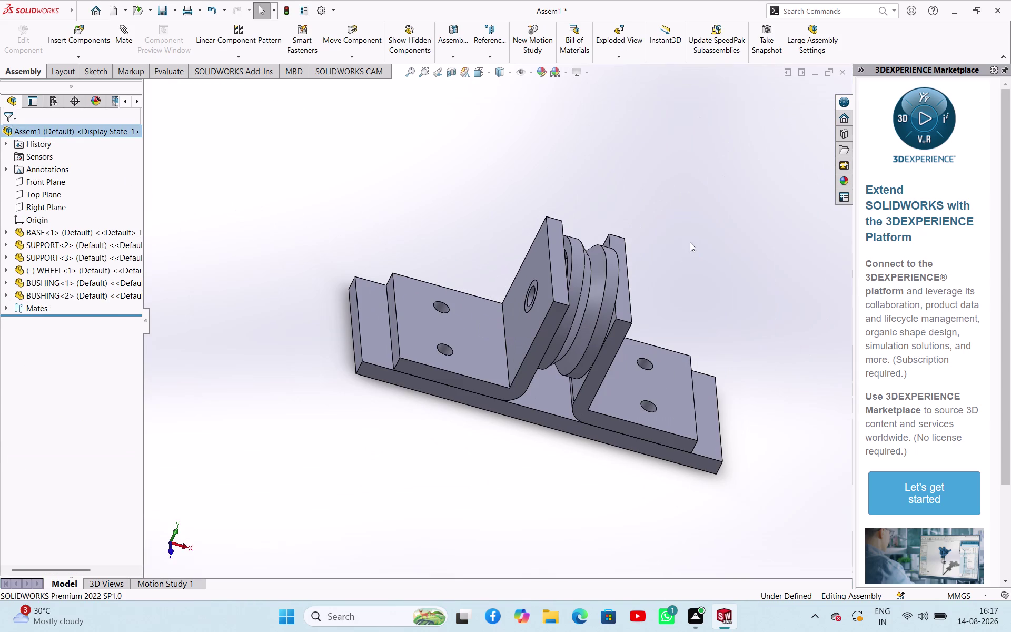
click(690, 242)
drag(862, 68, 880, 71)
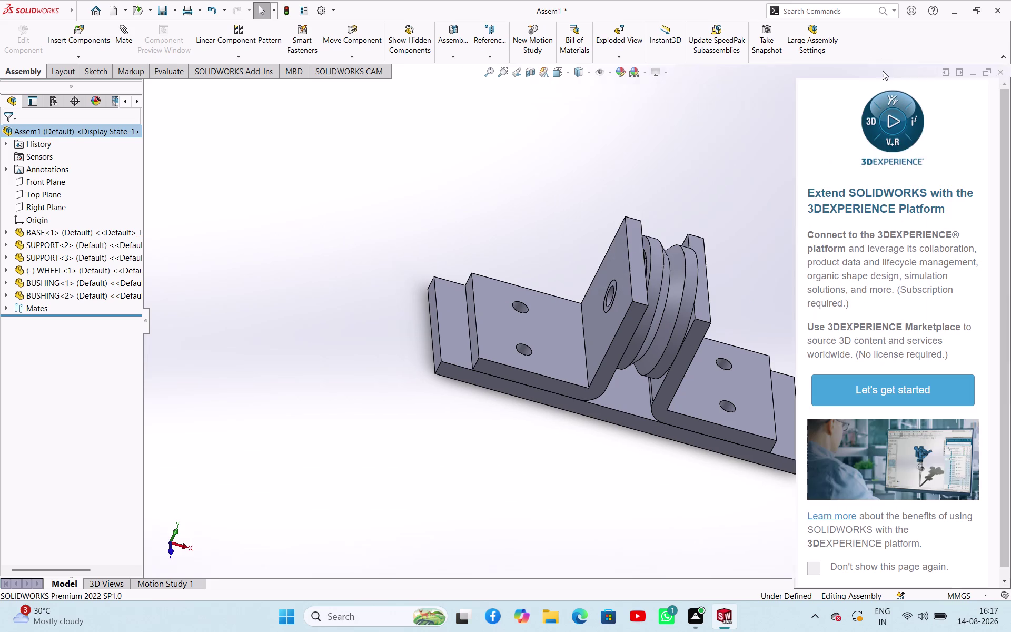
drag(881, 71, 935, 78)
click(800, 69)
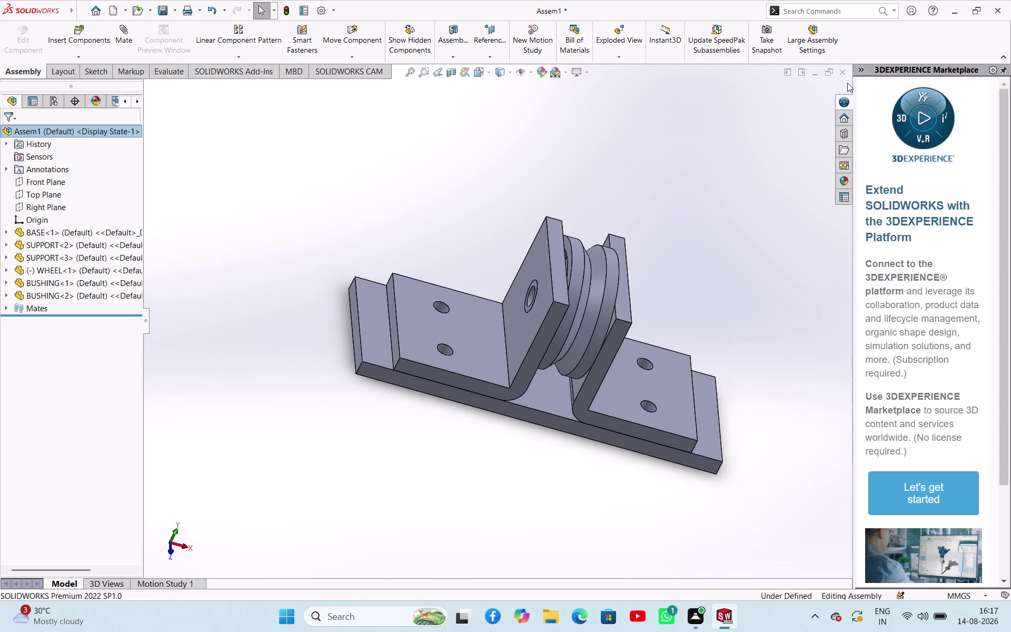
drag(853, 84, 949, 88)
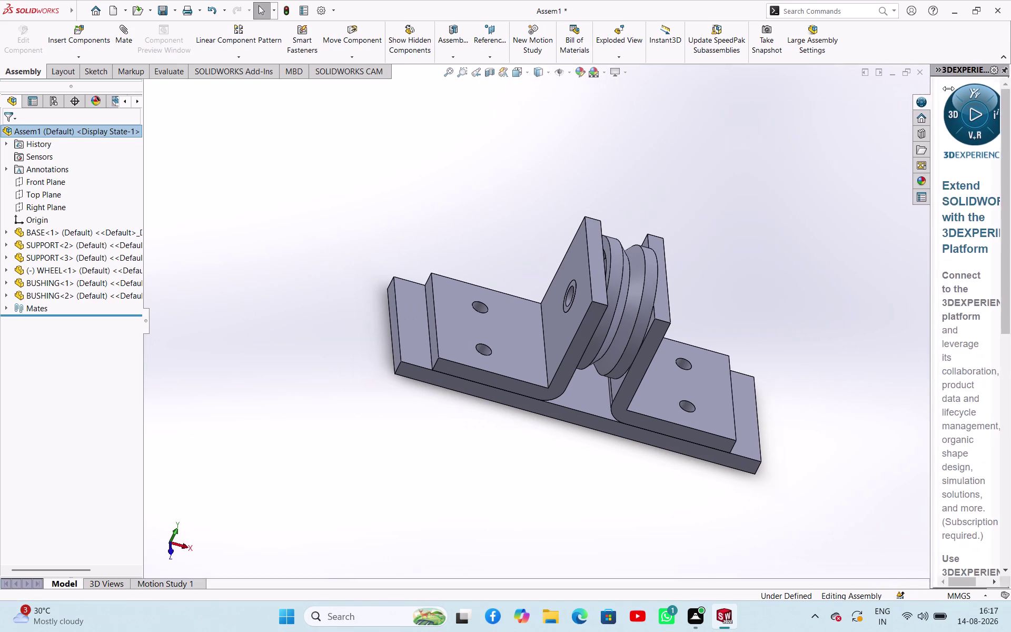
drag(949, 88, 998, 102)
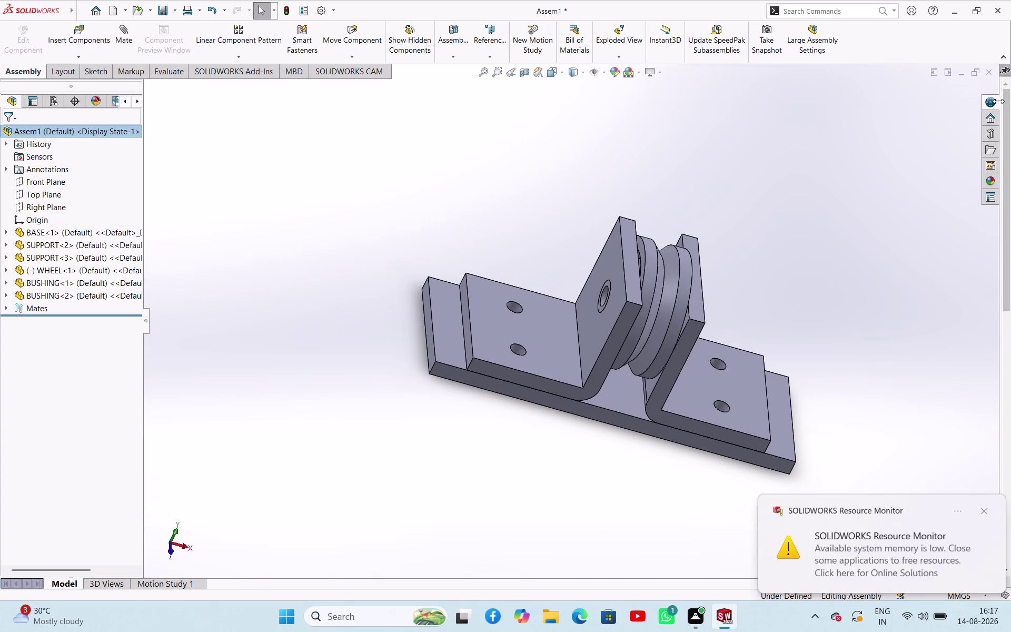
drag(999, 102, 1004, 93)
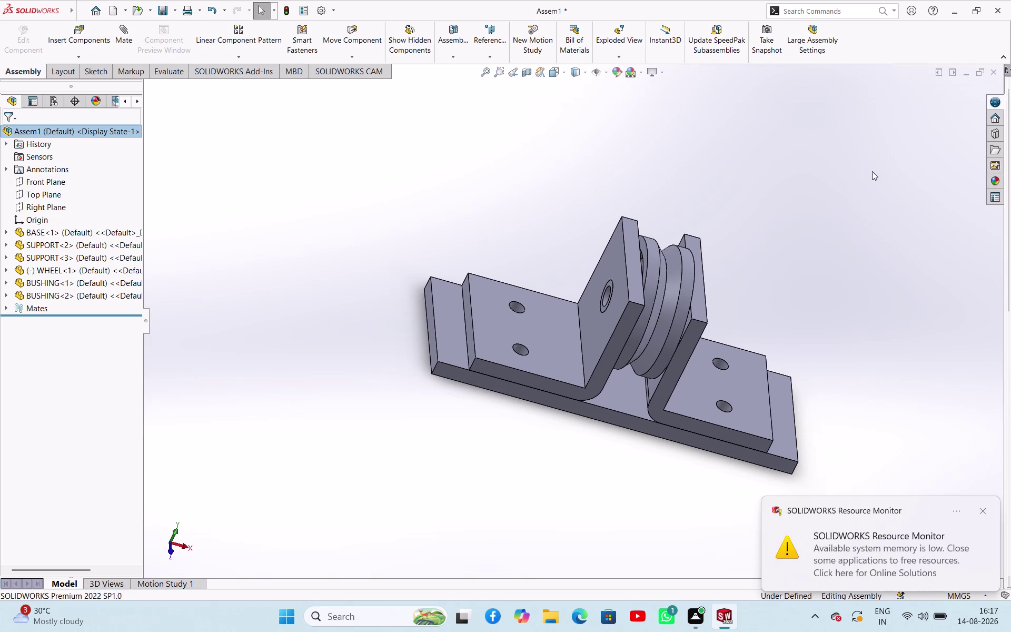
Dismiss the low memory and system check notifications, then start Insert Components.
click(864, 183)
click(982, 507)
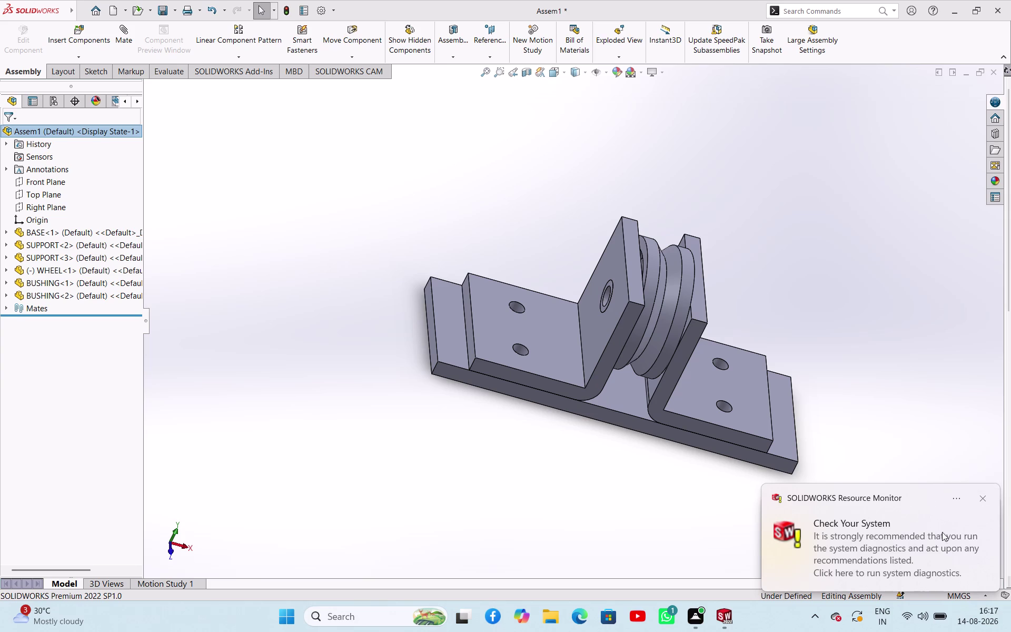
click(982, 498)
click(984, 498)
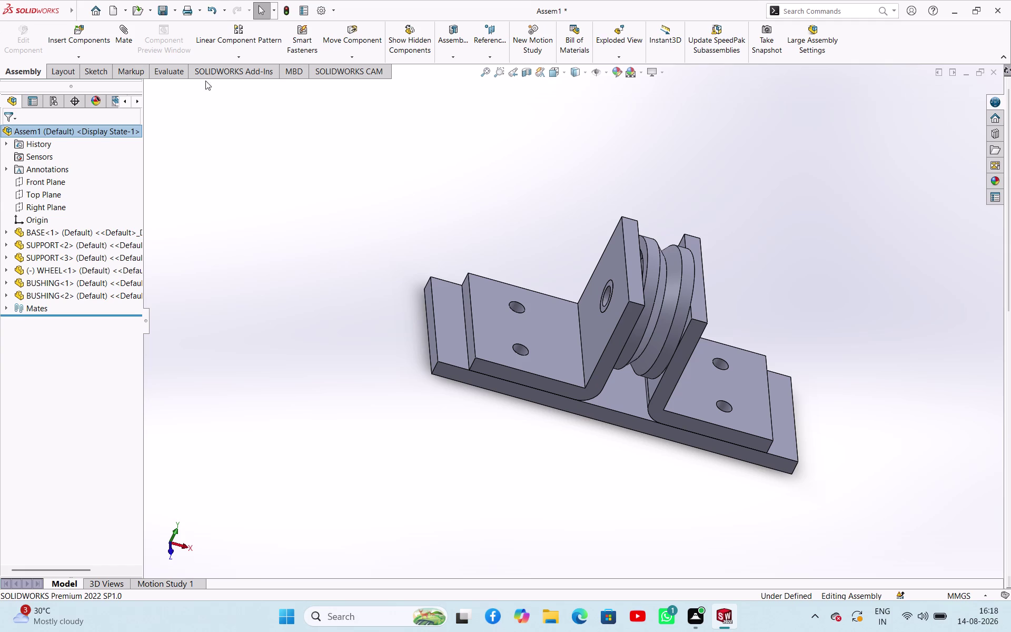
click(95, 50)
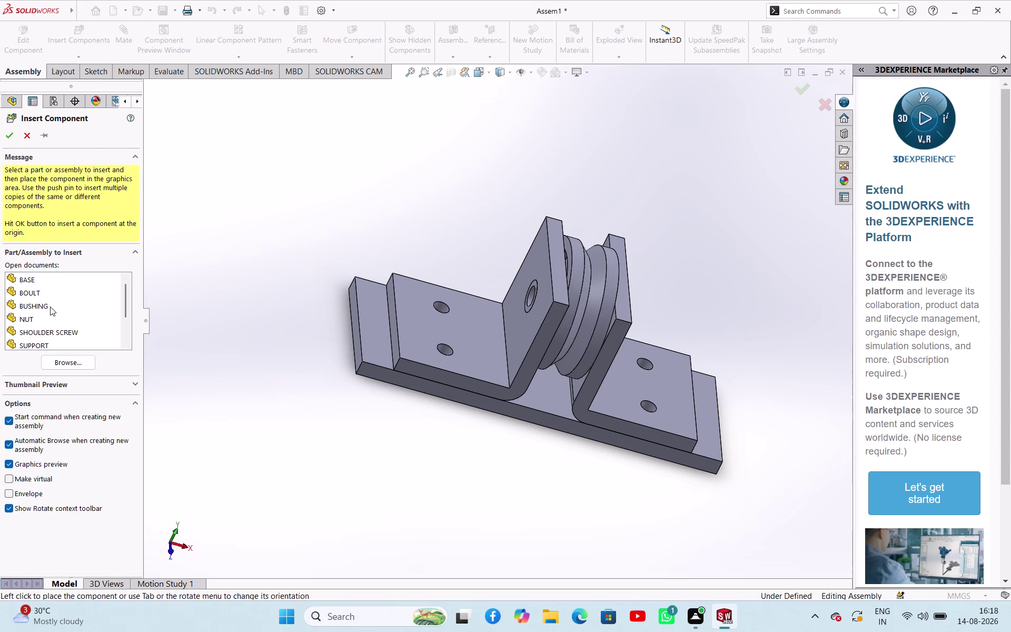
scroll(down, 3)
scroll(down, 3)
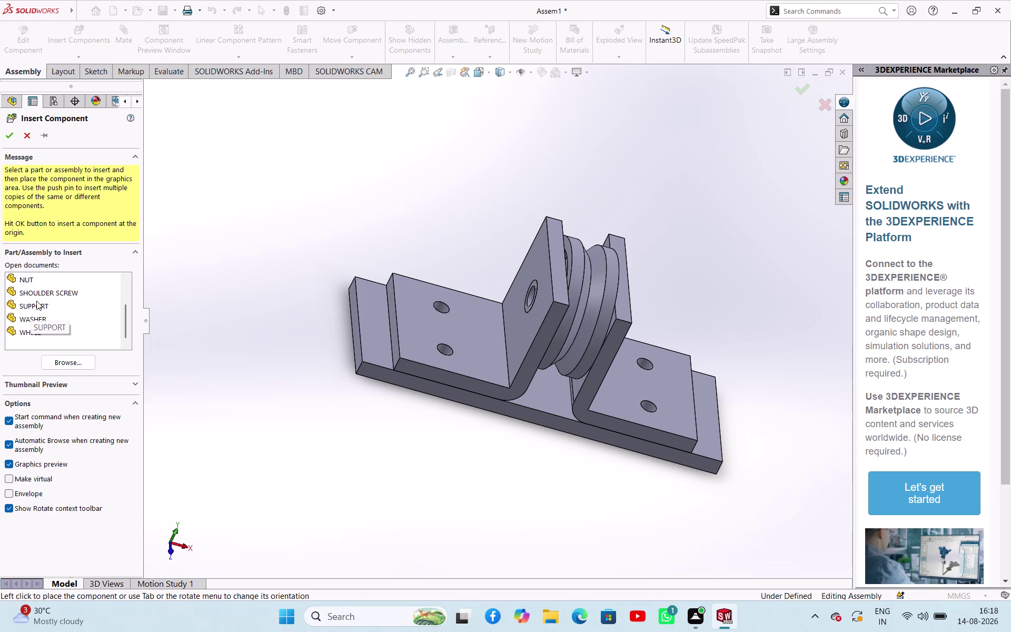
click(39, 298)
click(64, 387)
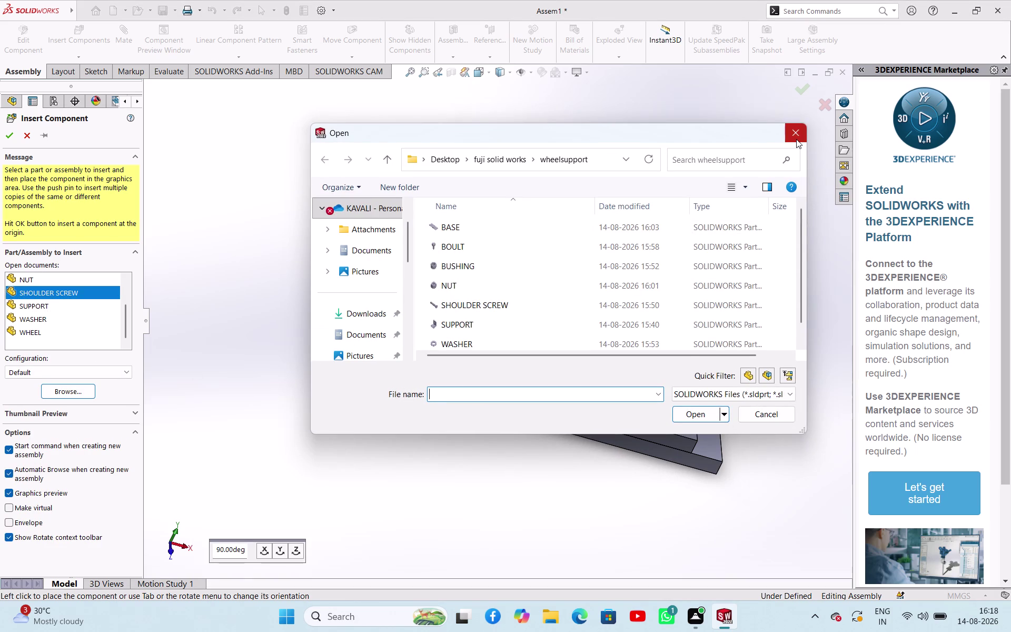
click(797, 139)
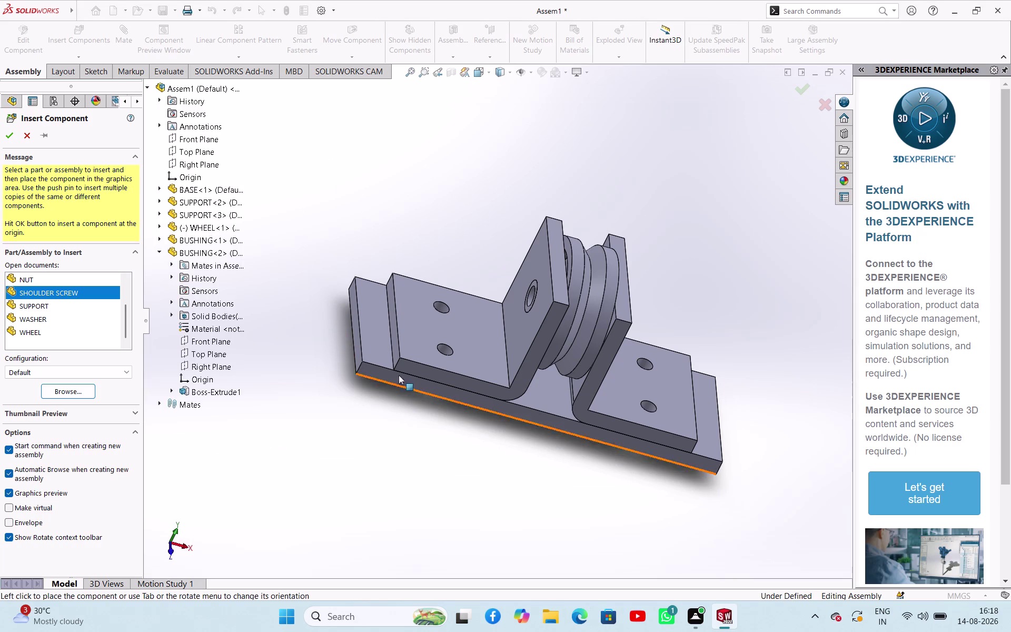
scroll(up, 3)
scroll(up, 3)
scroll(down, 3)
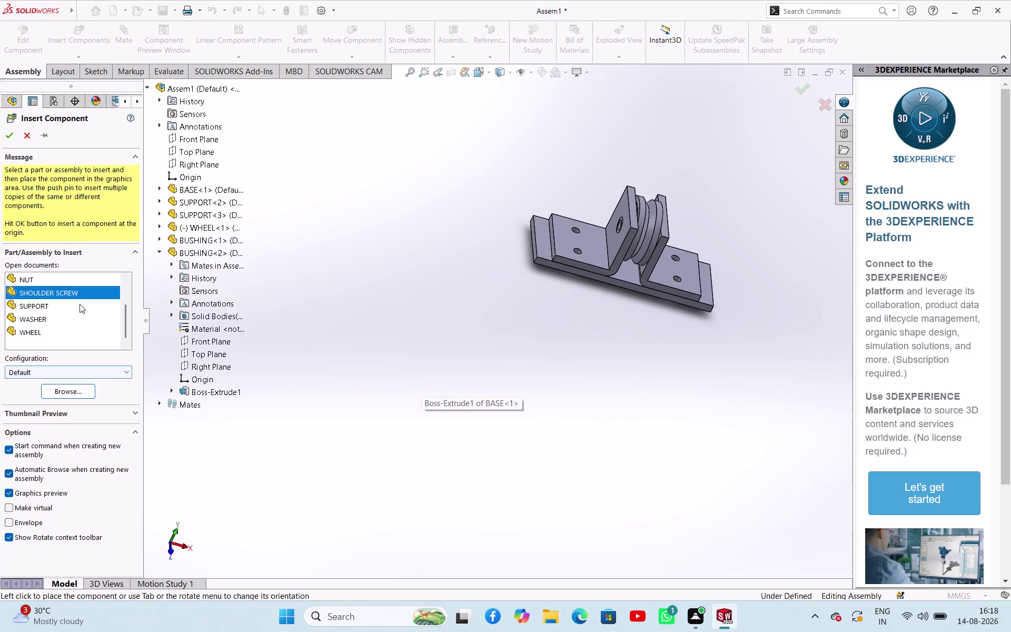
click(9, 134)
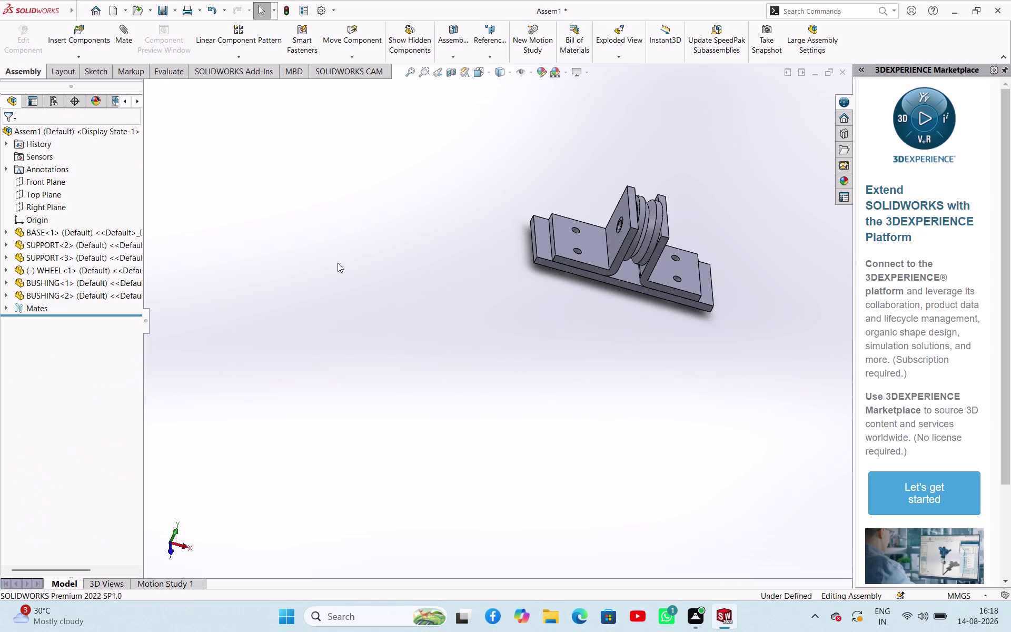
scroll(up, 3)
scroll(down, 3)
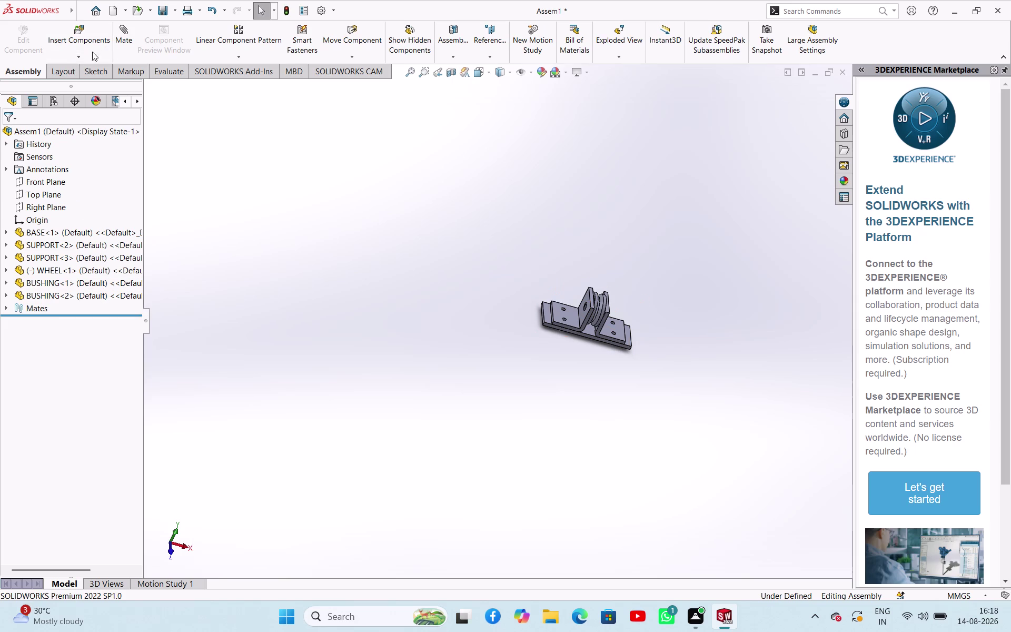
click(75, 58)
click(76, 72)
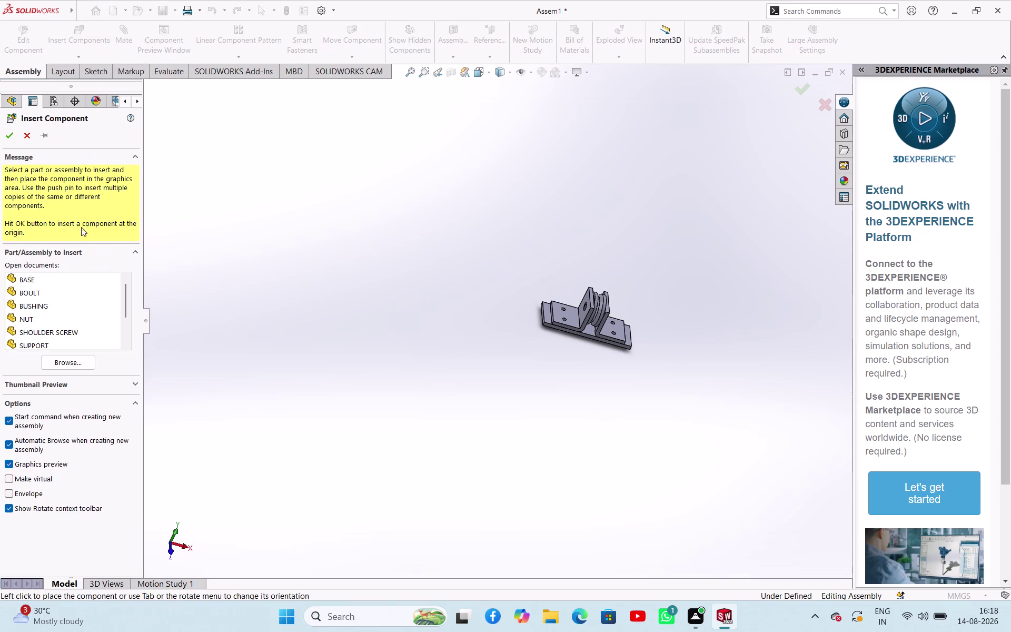